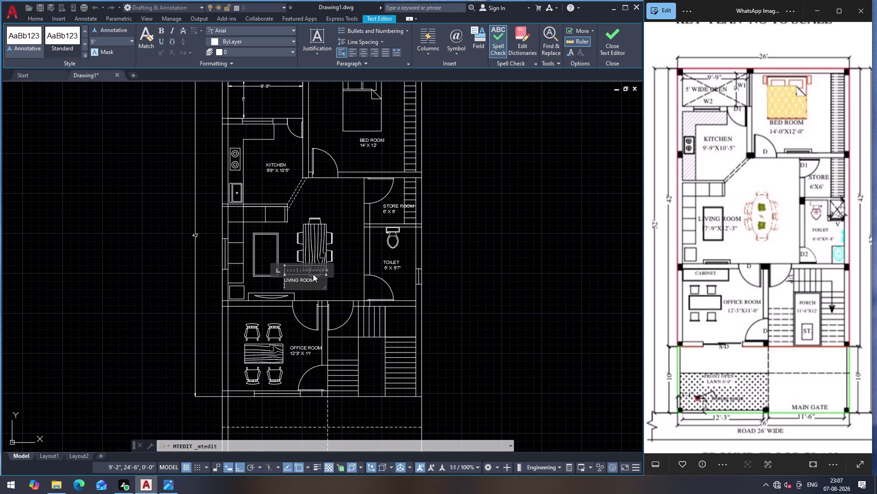
Enter 7'9" X 12'3" as the living room size text and finish the label.
key(7)
key(apostrophe)
text(9")
key(space)
text(X)
key(space)
text(12)
key(apostrophe)
key(3)
key(shift+quotedbl)
key(ctrl+Return)
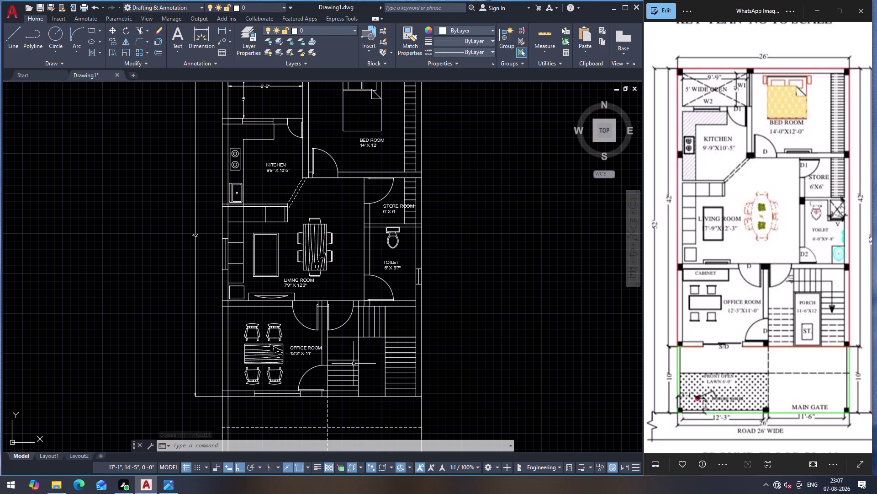
Fence-trim the extra wall line segments beside the office room and staircase.
scroll(up, 3)
click(354, 336)
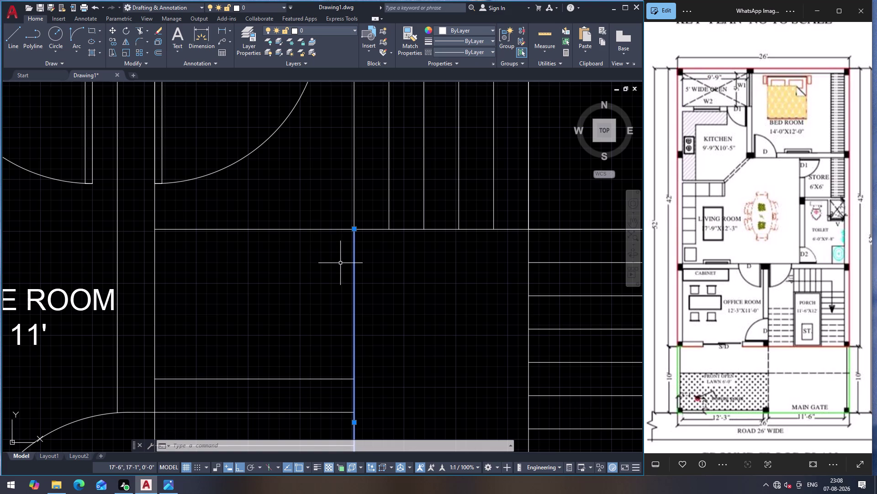
key(Escape)
text(TR)
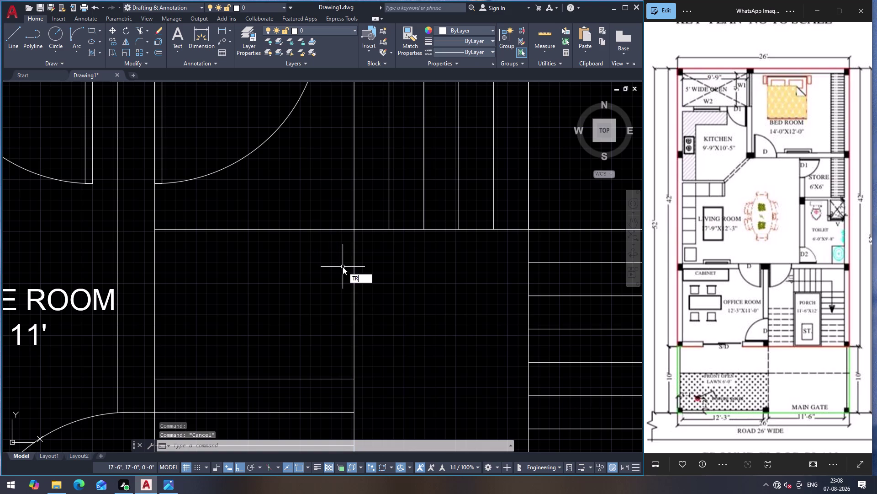
key(Return)
drag(343, 263, 342, 254)
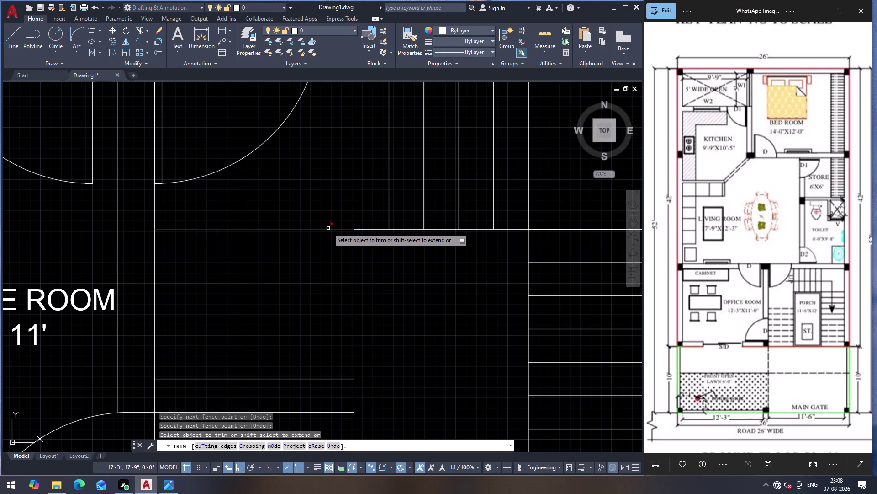
click(328, 228)
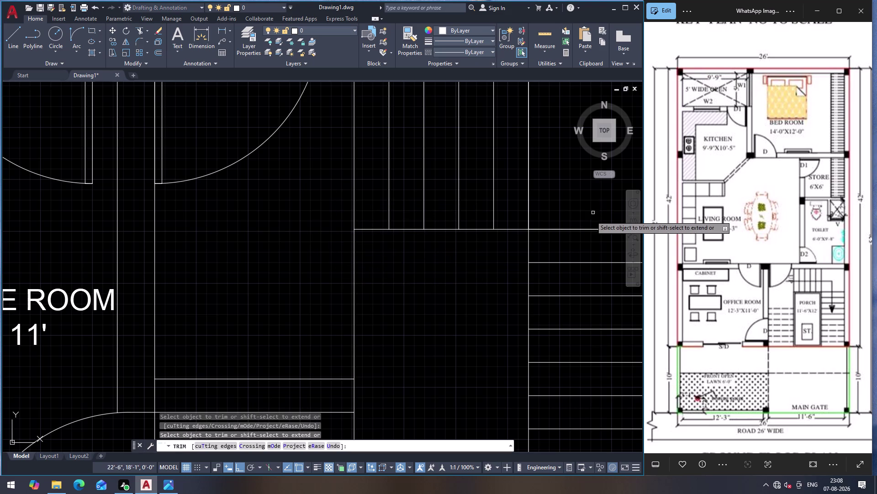
key(Escape)
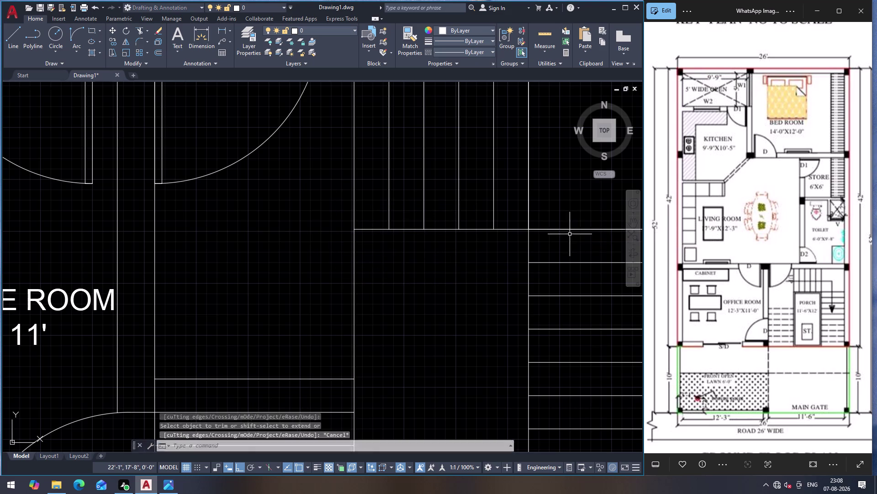
click(504, 228)
scroll(down, 3)
scroll(down, 3)
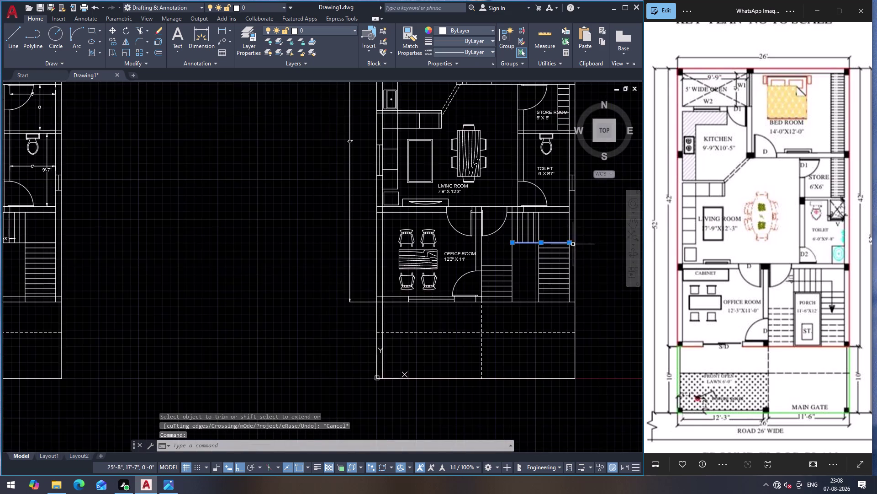
Break the horizontal wall line at the staircase junction and delete the split-off piece.
scroll(up, 3)
key(Escape)
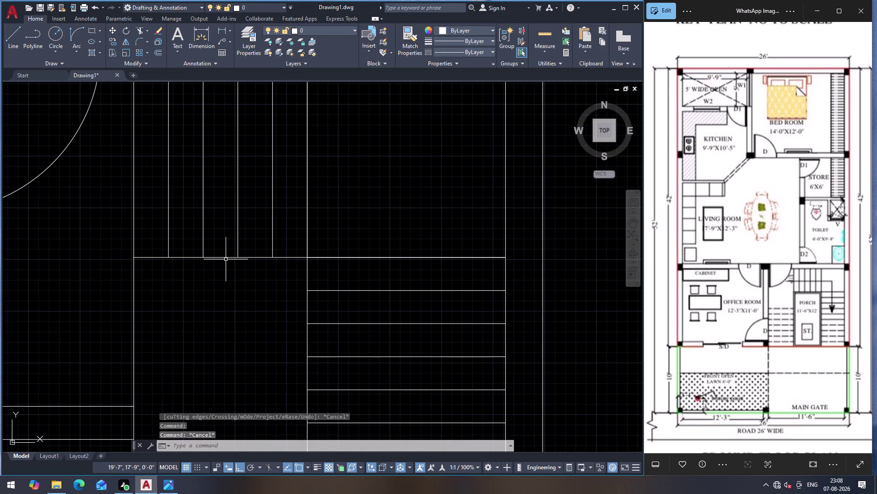
text(BR)
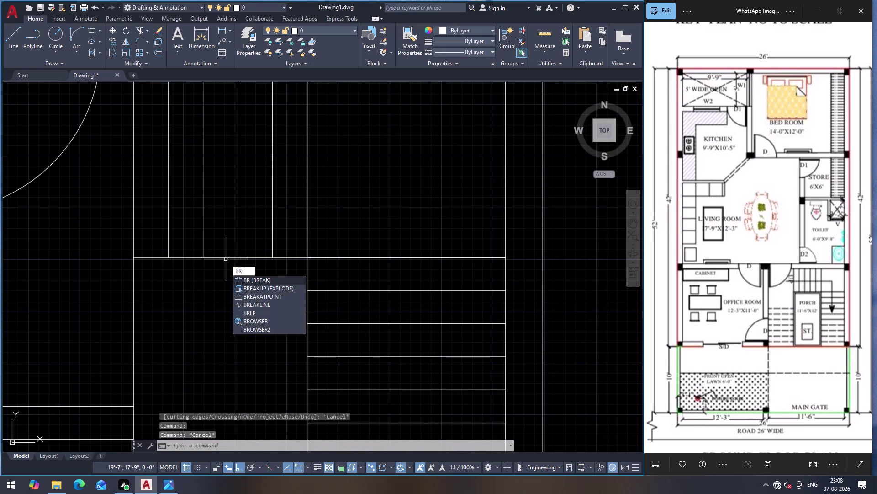
click(265, 298)
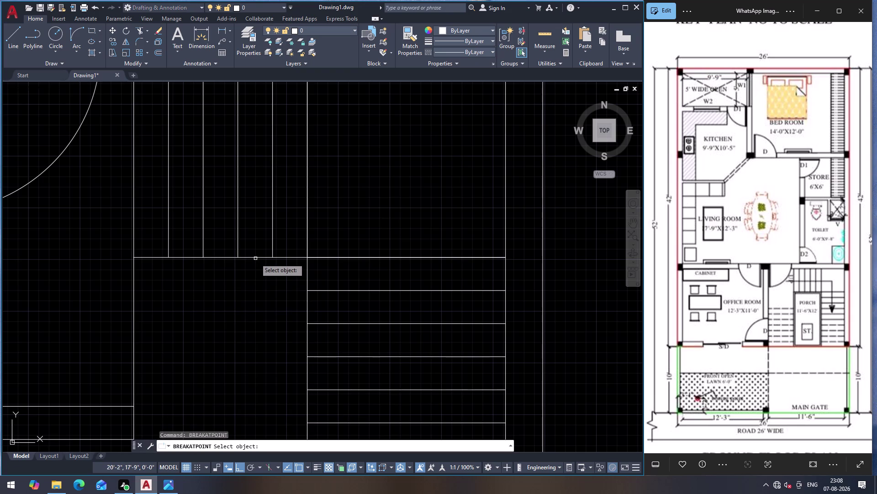
click(255, 258)
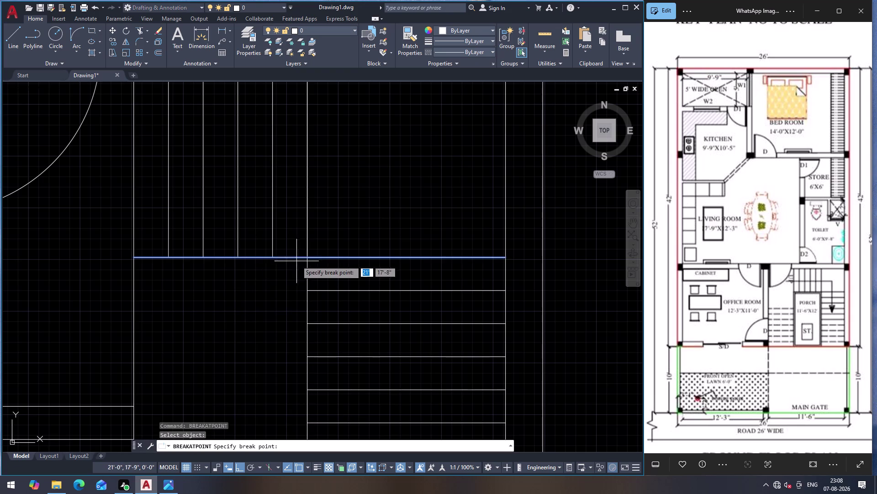
click(305, 259)
key(Escape)
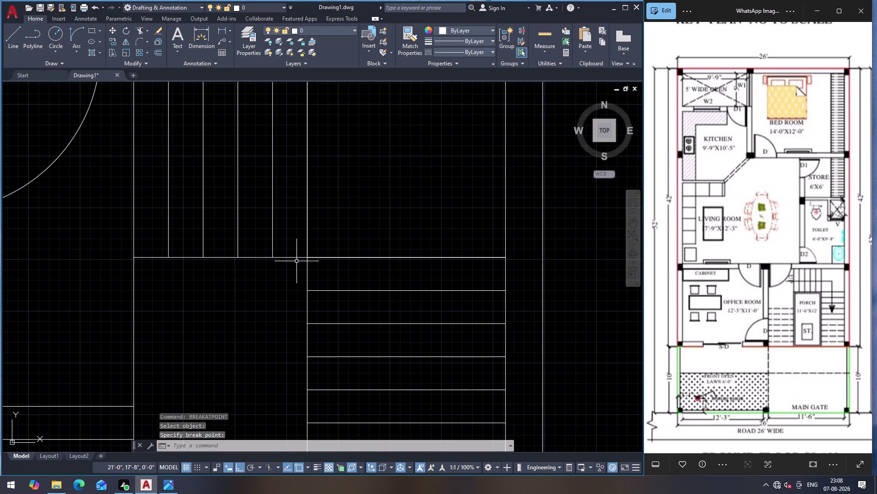
click(320, 257)
key(Delete)
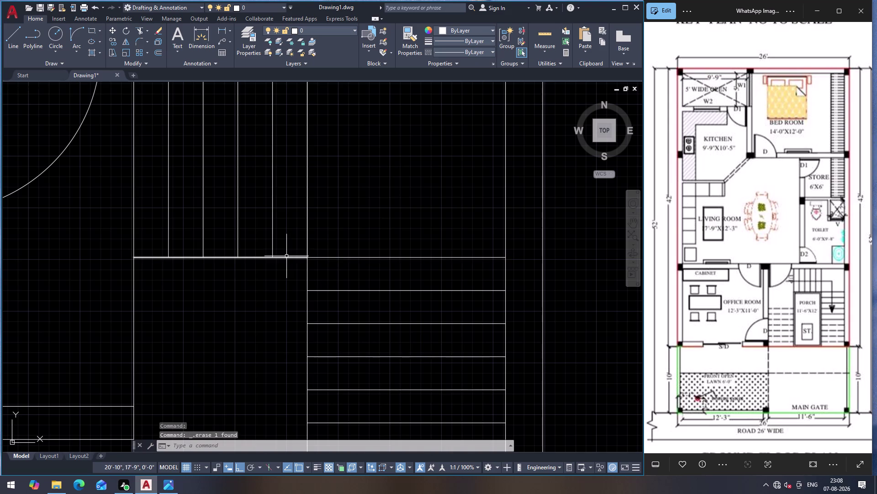
Break the vertical wall line at the junction and delete its upper piece.
click(287, 256)
click(308, 272)
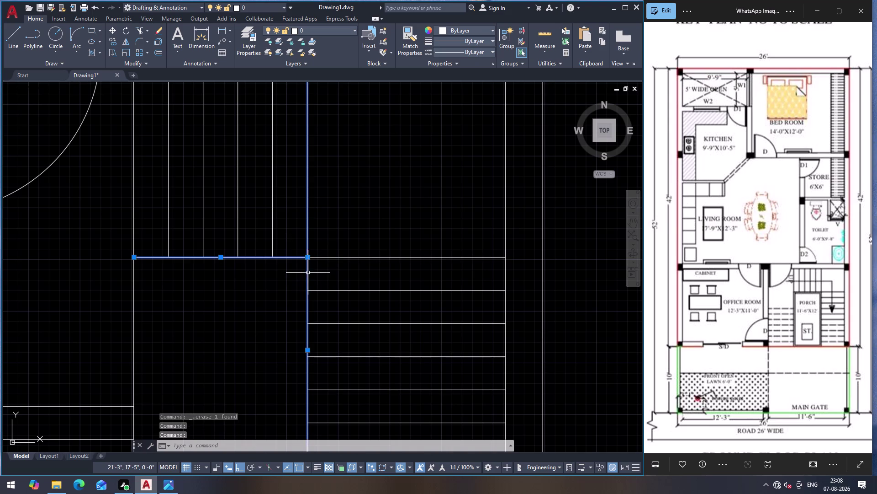
key(Escape)
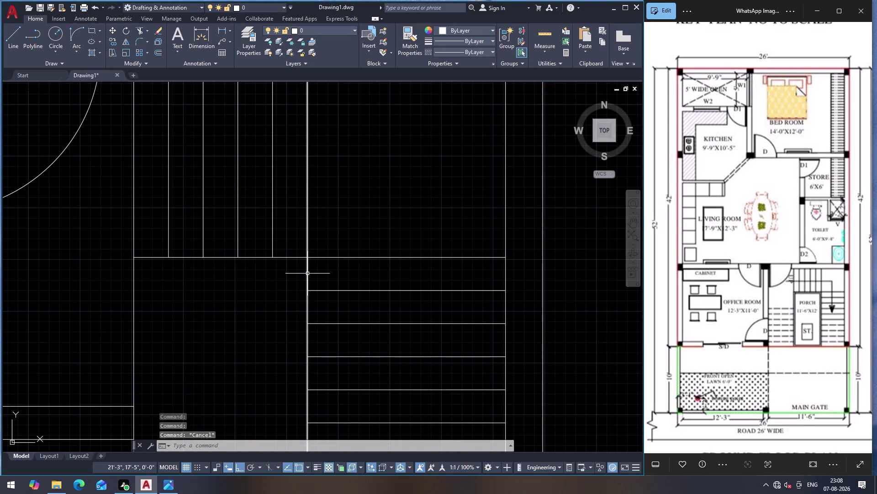
text(BR)
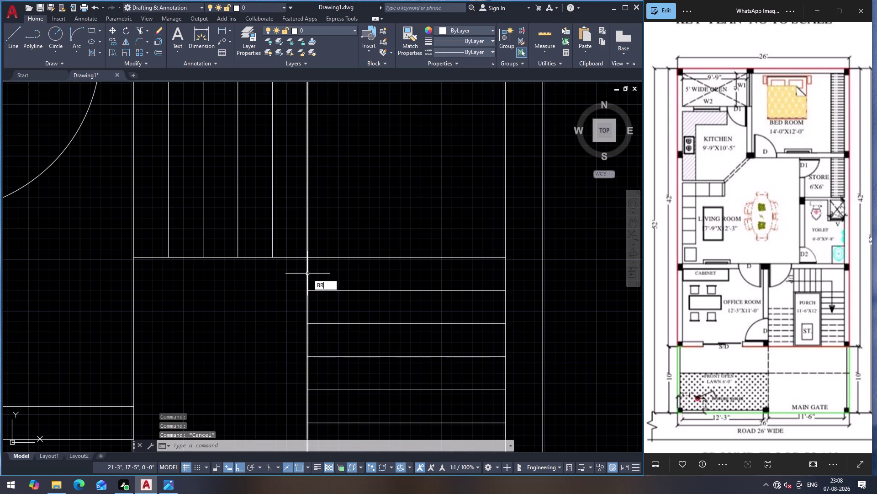
key(Return)
click(308, 277)
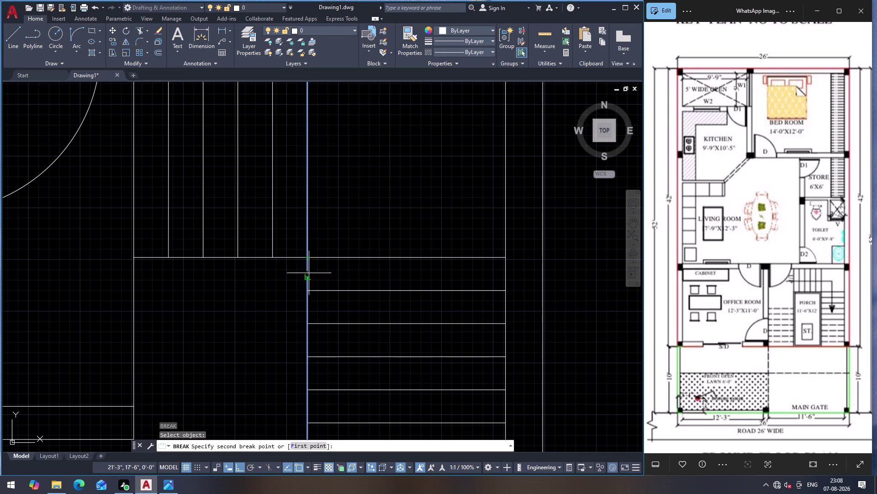
key(Escape)
key(b)
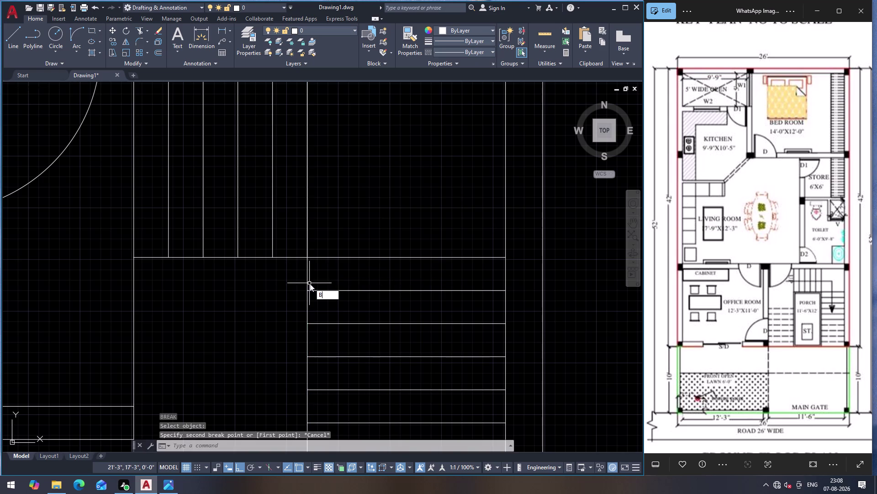
key(r)
click(333, 317)
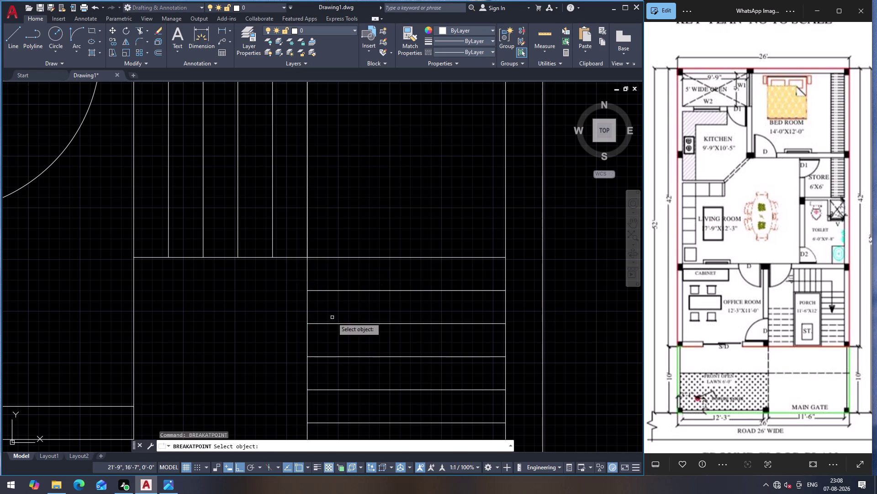
click(308, 281)
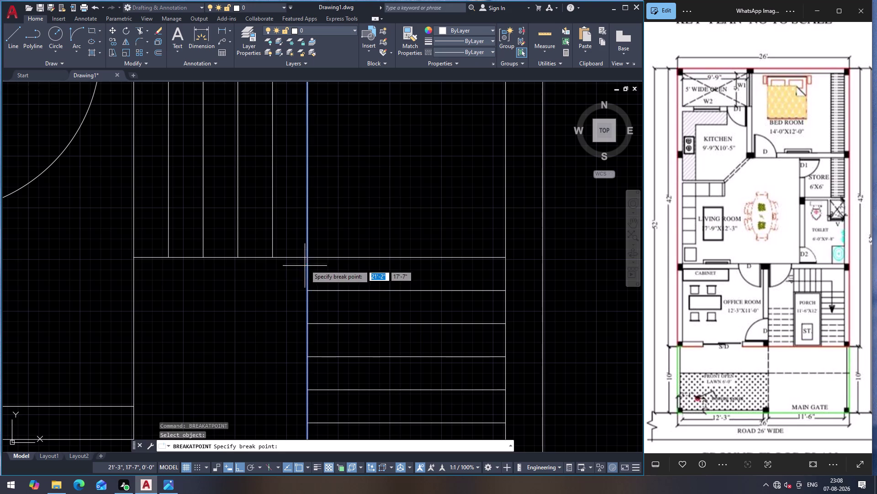
click(308, 260)
click(307, 246)
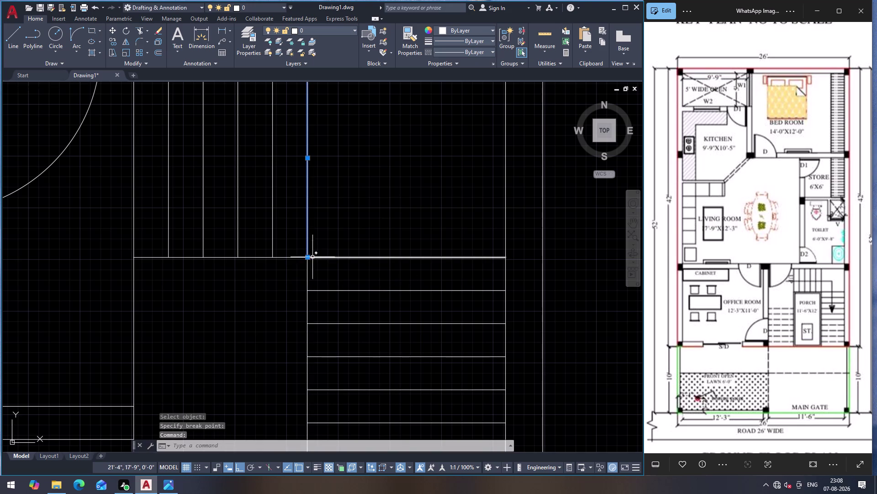
key(Delete)
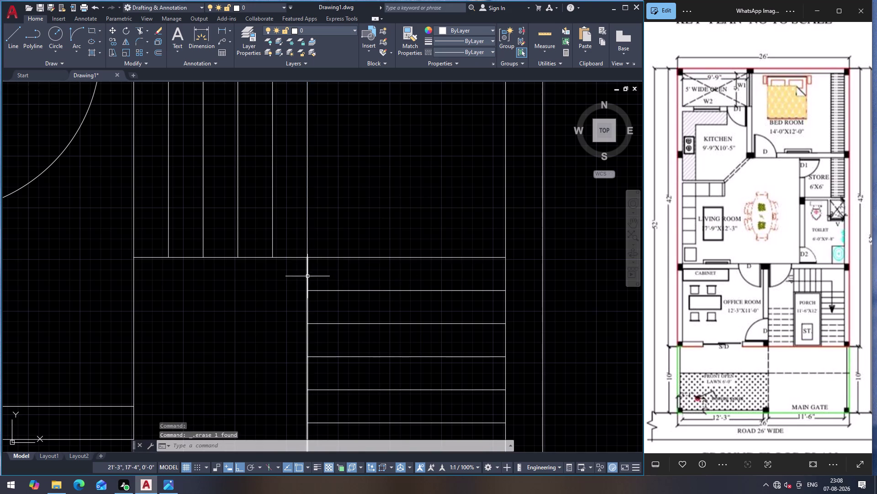
click(308, 276)
scroll(down, 3)
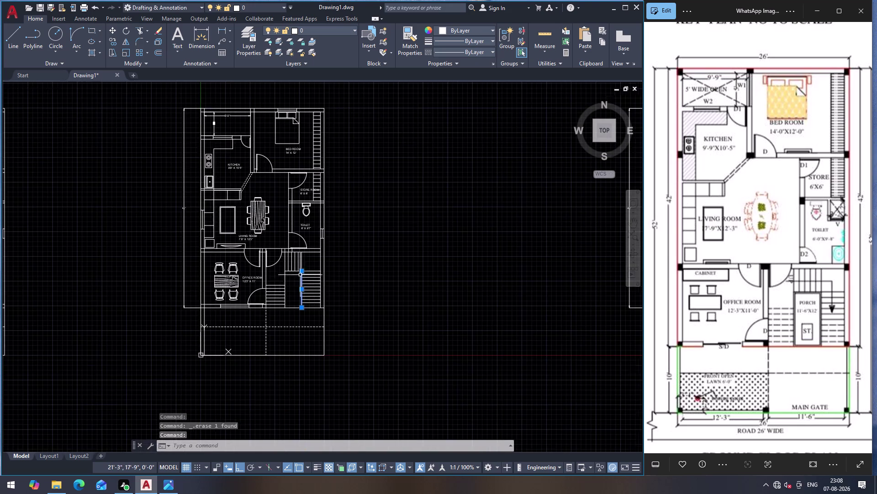
Split the office room's bottom wall line at two points below the stair opening.
scroll(up, 3)
click(274, 255)
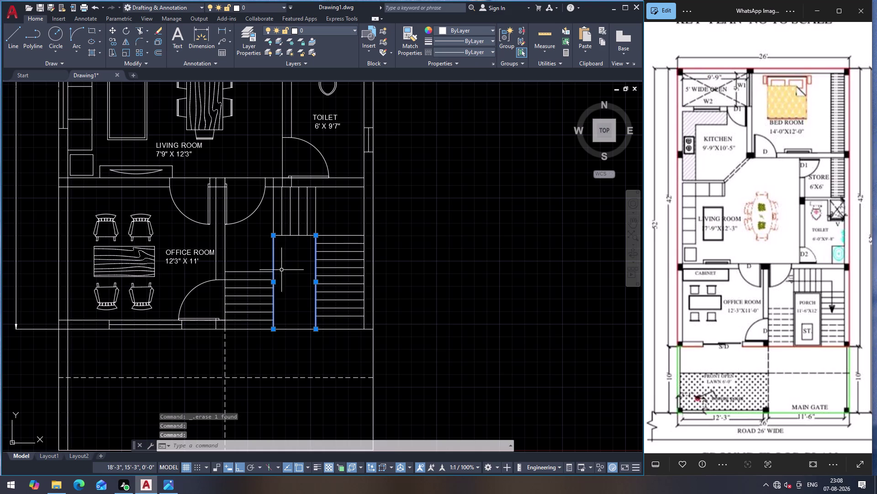
key(Escape)
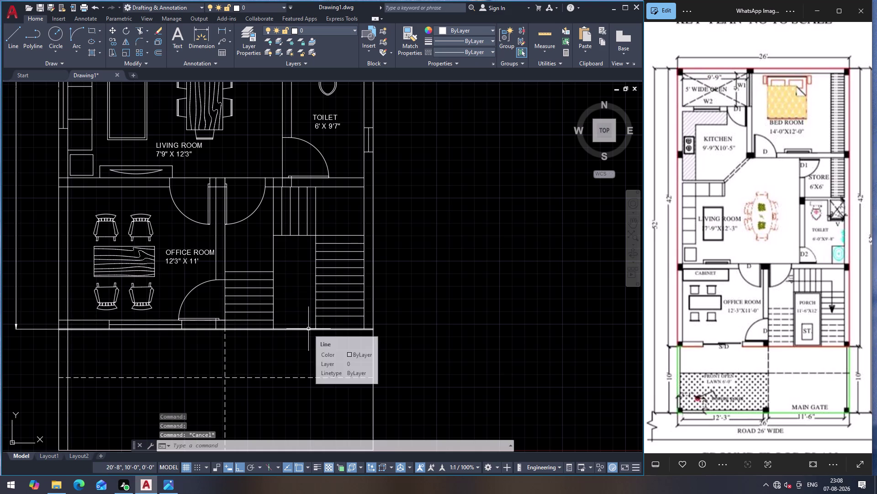
click(309, 328)
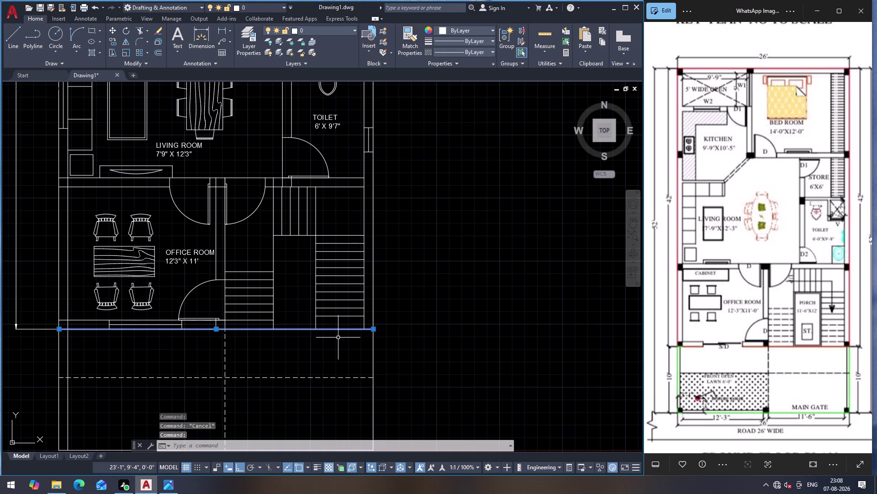
key(b)
key(Escape)
key(b)
key(r)
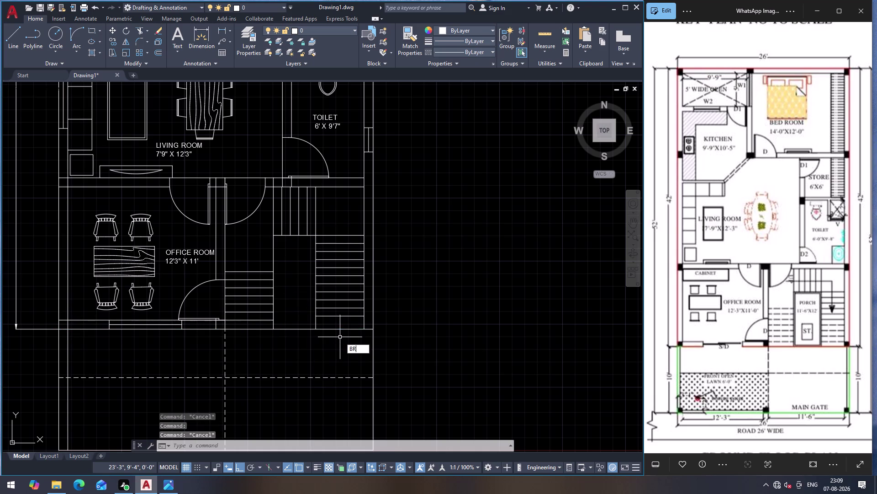
key(Return)
key(Escape)
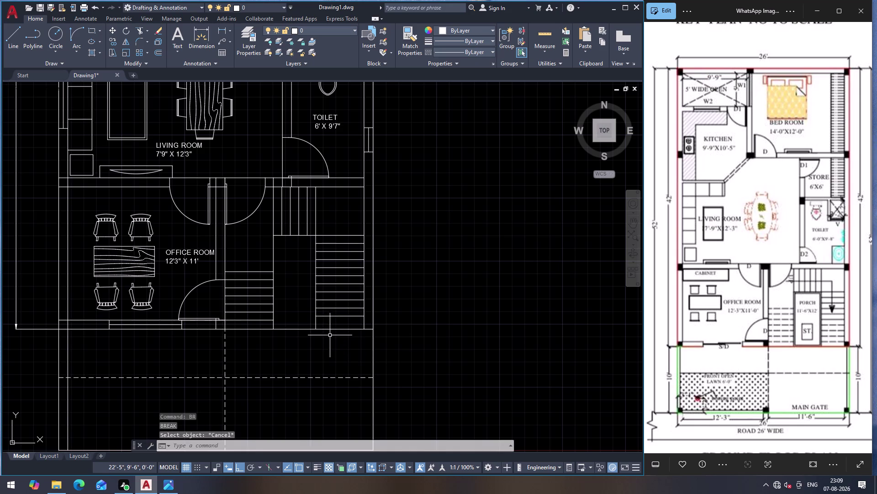
key(b)
key(r)
click(362, 374)
click(305, 329)
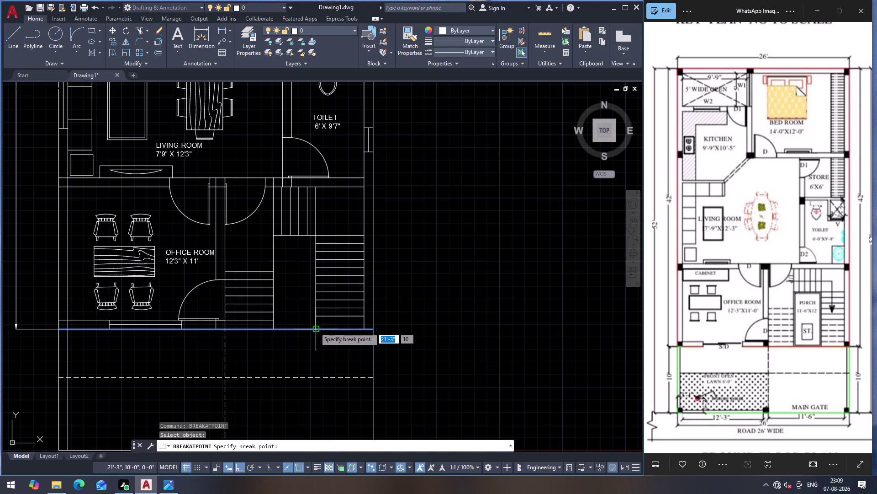
click(315, 329)
key(Return)
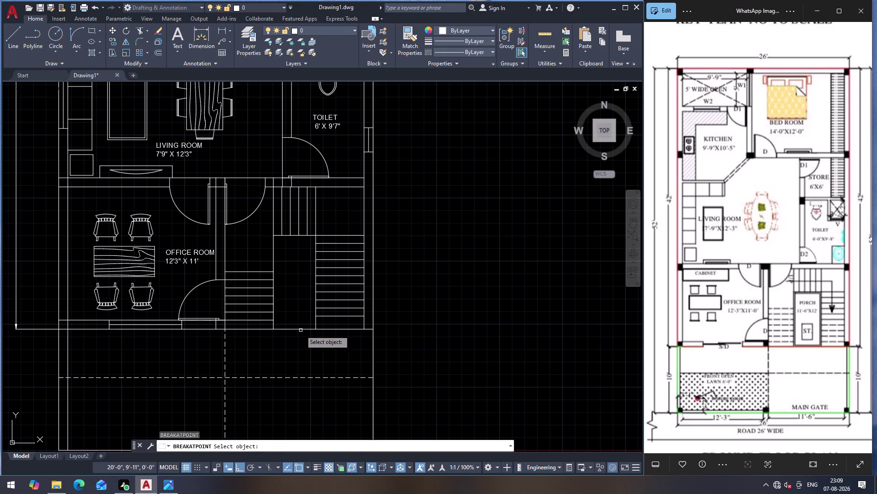
click(301, 330)
click(276, 329)
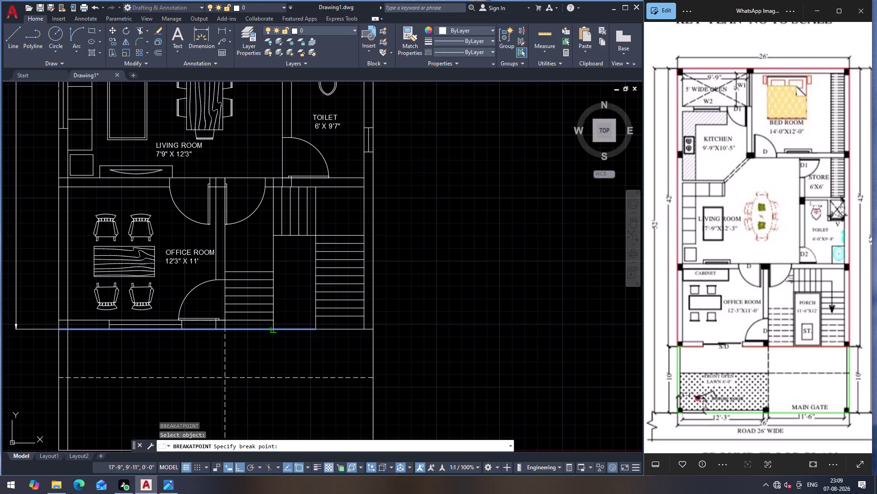
key(Escape)
Select the four lines of the stair-core rectangle and make them an unnamed group.
click(282, 328)
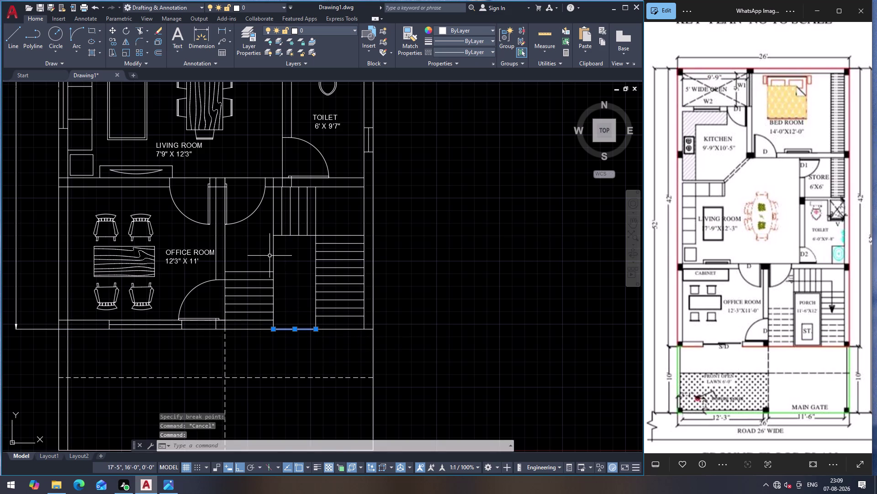
click(273, 258)
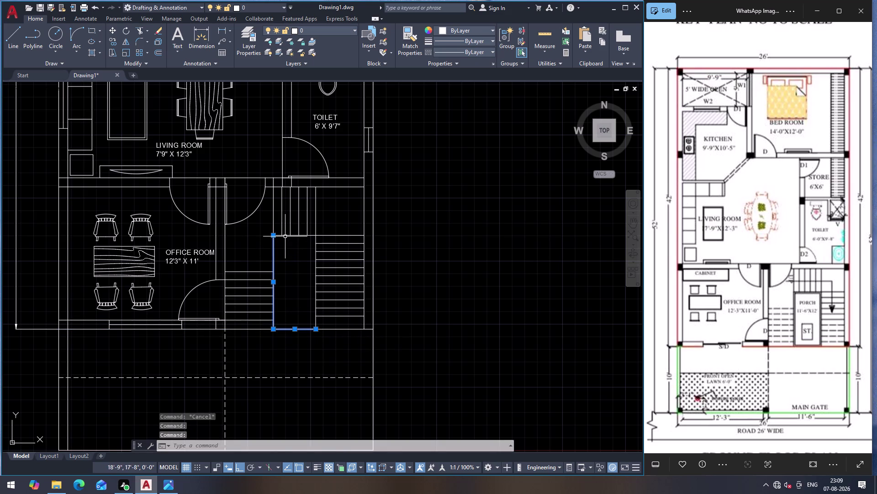
click(286, 236)
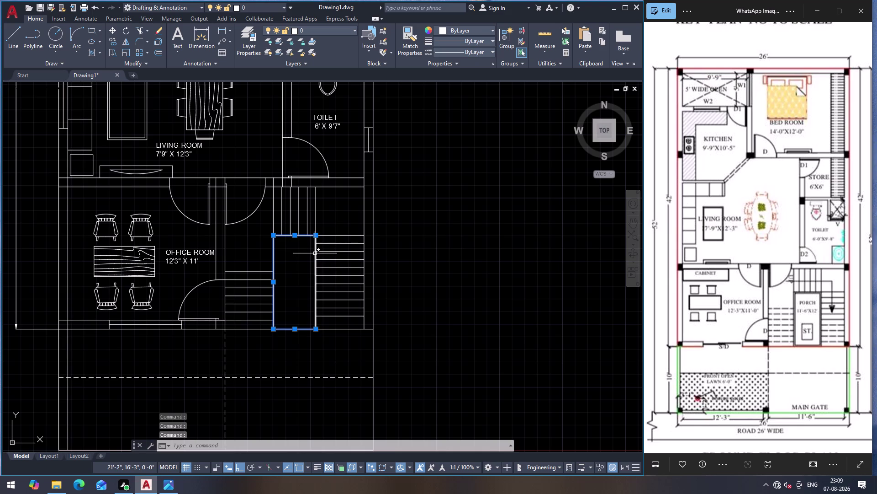
click(315, 253)
key(g)
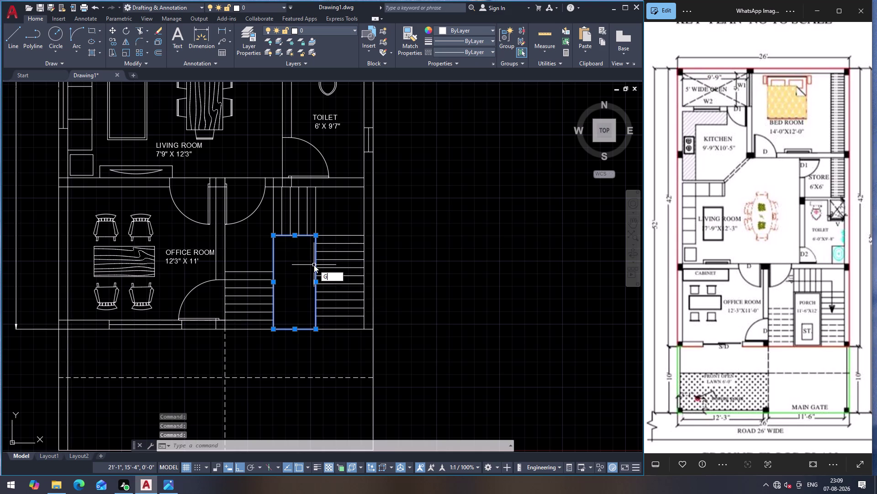
key(Return)
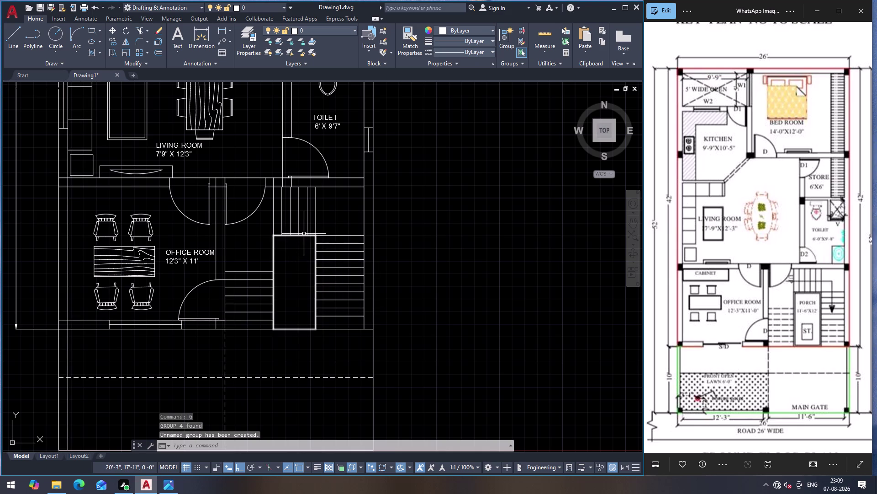
click(303, 236)
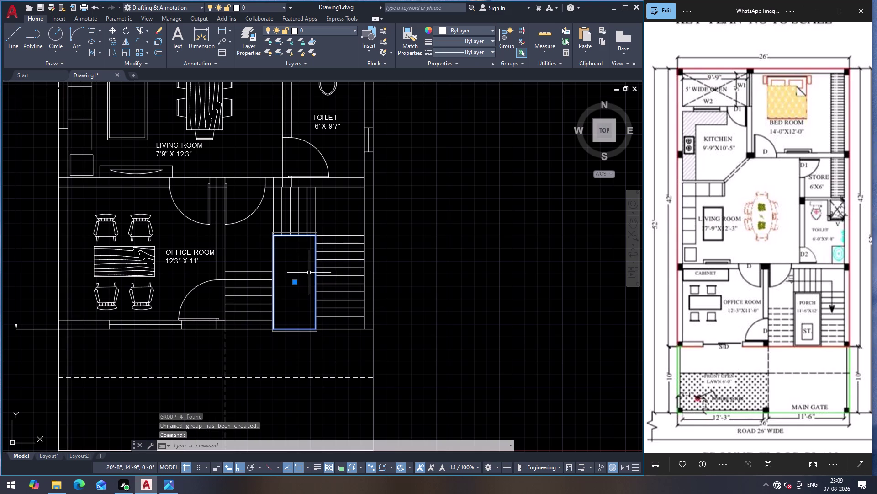
Begin a 2" offset on the stair-core rectangle's top edge, then cancel it.
key(o)
key(Return)
click(297, 239)
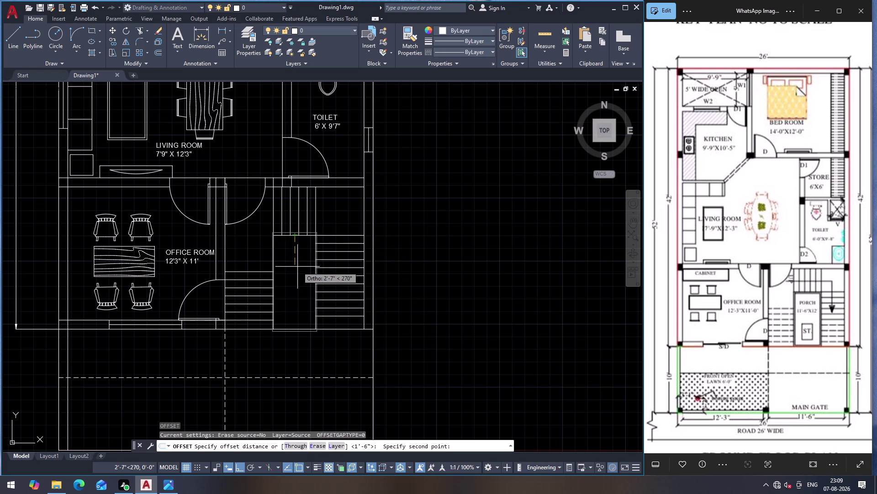
key(2)
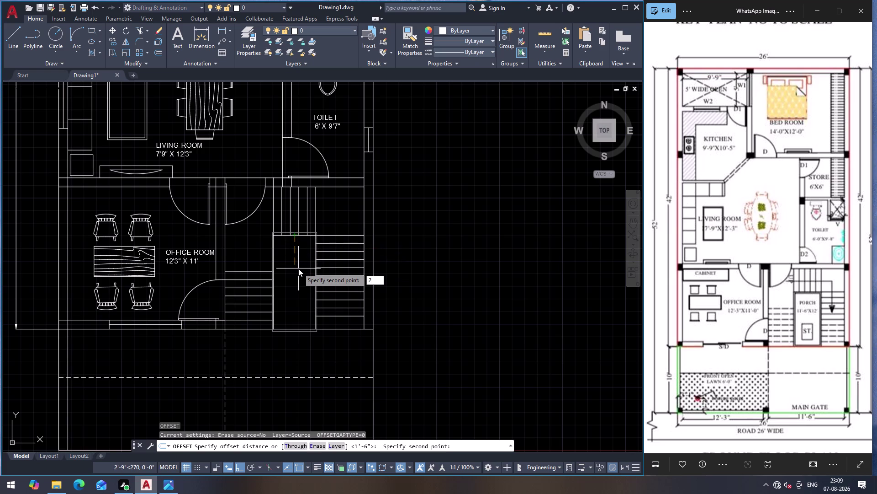
key(shift+quotedbl)
key(Return)
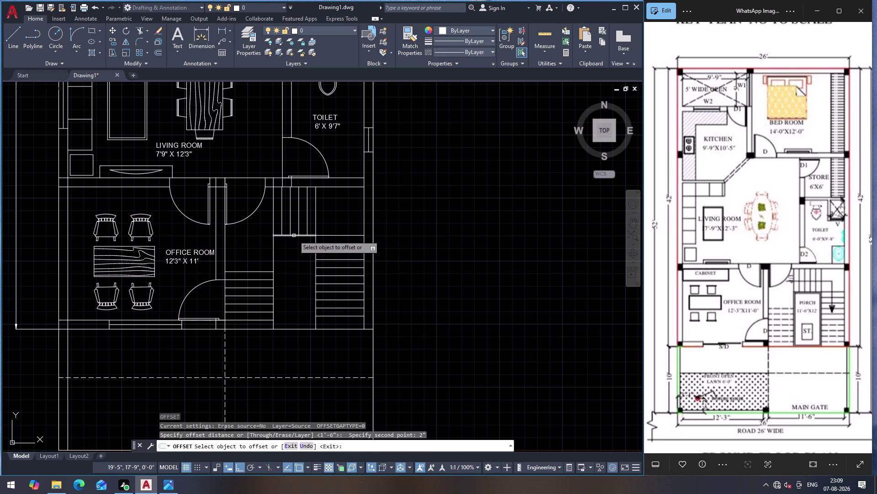
click(294, 235)
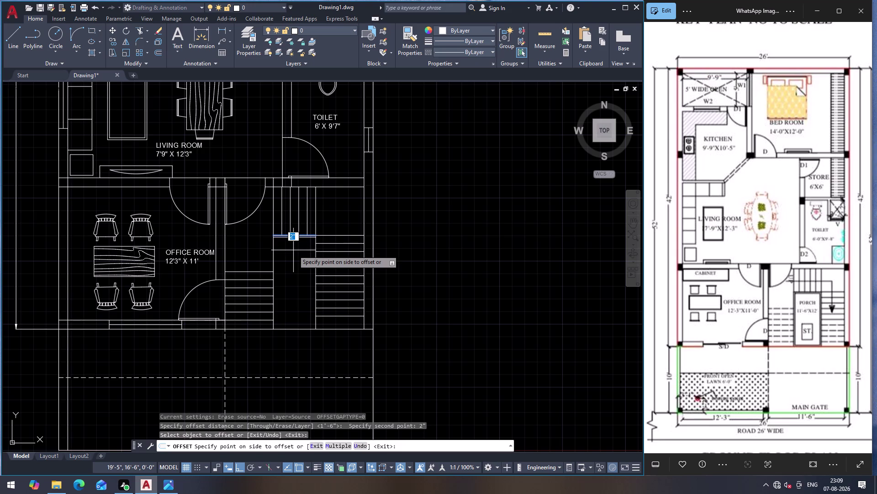
key(Escape)
Offset the stair-core rectangle's top and left edges 2" inward.
scroll(up, 3)
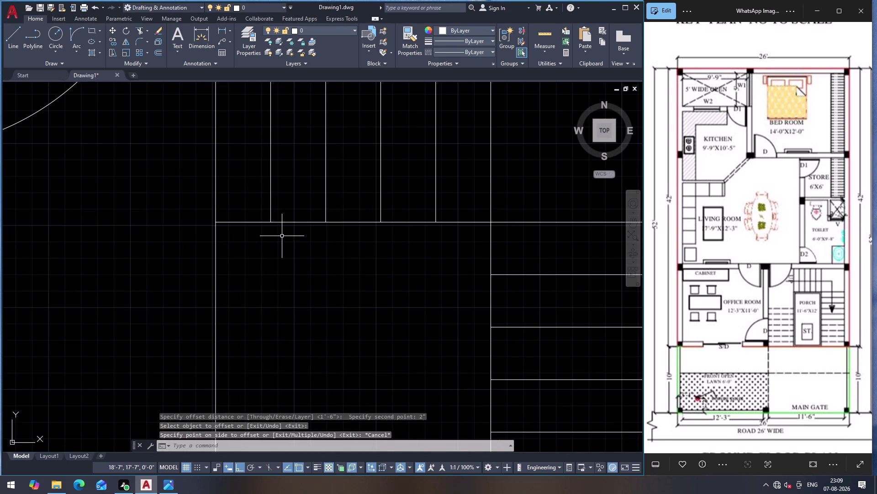
click(285, 221)
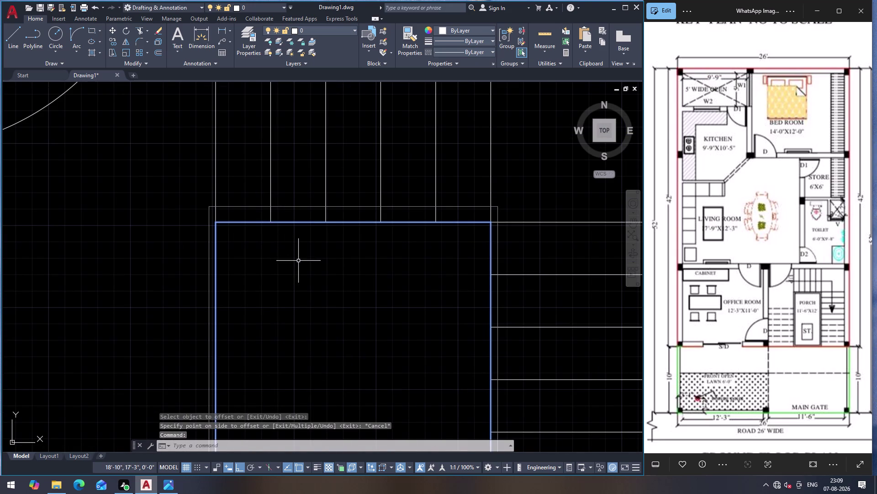
key(o)
key(Return)
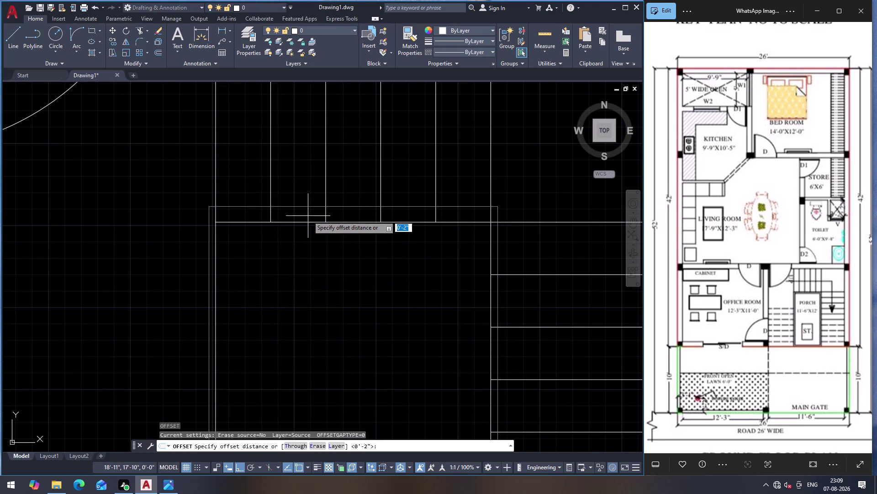
key(2)
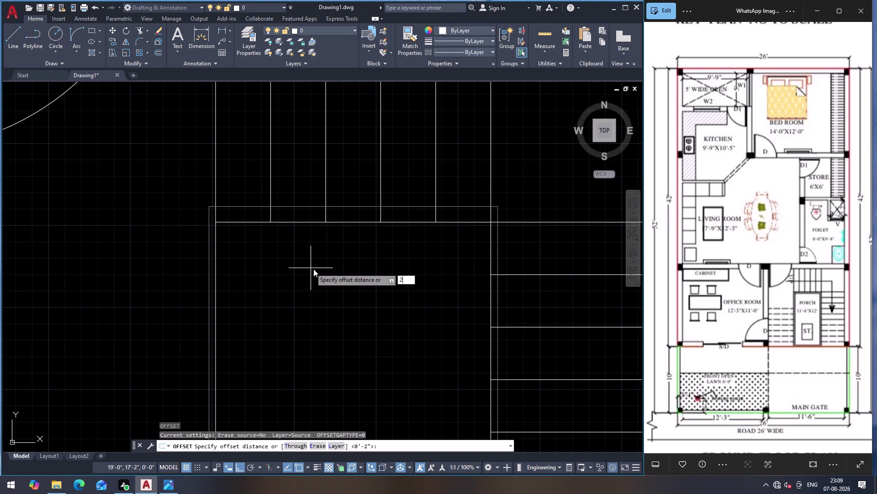
key(shift+quotedbl)
key(Return)
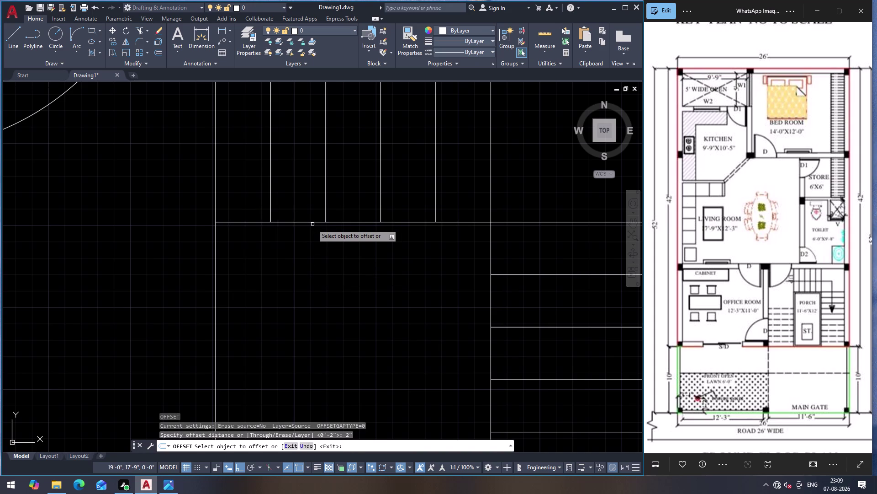
click(312, 223)
click(315, 260)
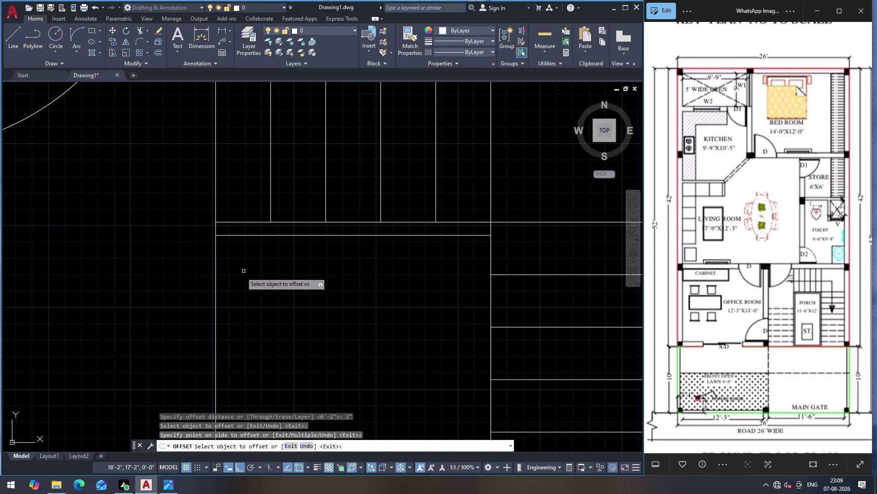
drag(215, 291, 233, 290)
click(270, 292)
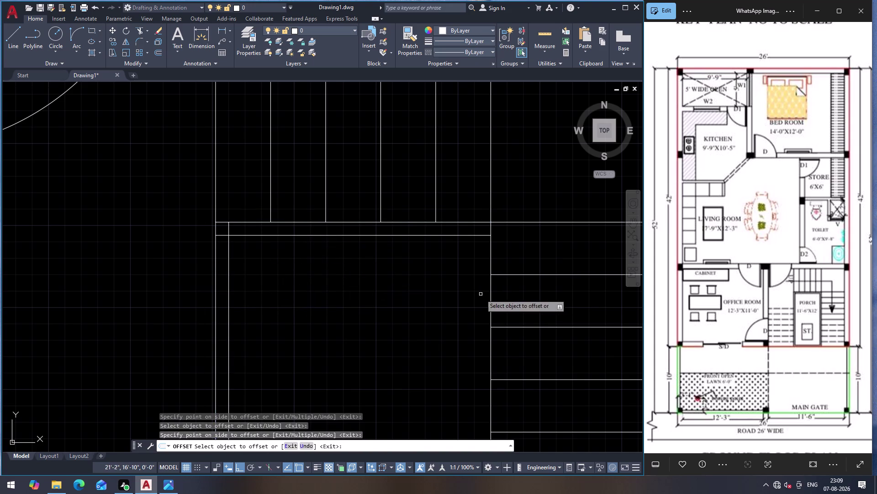
Offset the right and bottom edges 2" inward and zoom out.
drag(492, 304, 476, 305)
click(446, 307)
scroll(down, 3)
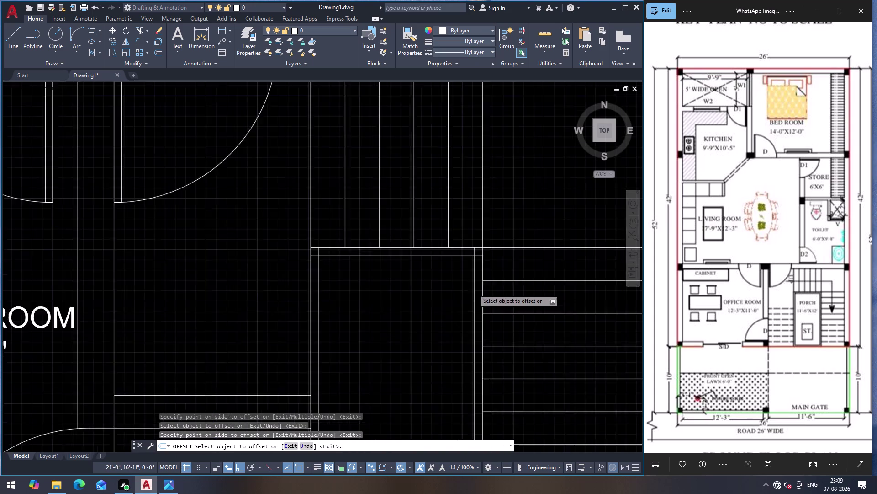
scroll(down, 3)
scroll(up, 3)
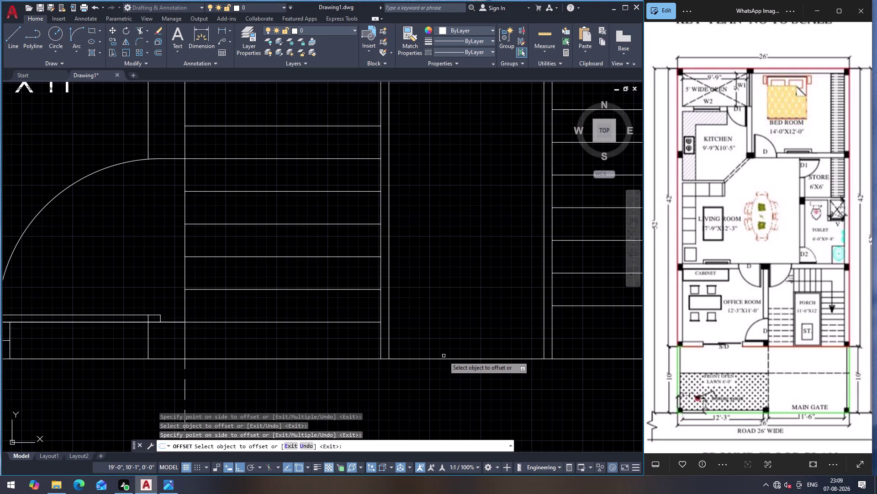
drag(445, 359, 441, 351)
click(440, 335)
key(Escape)
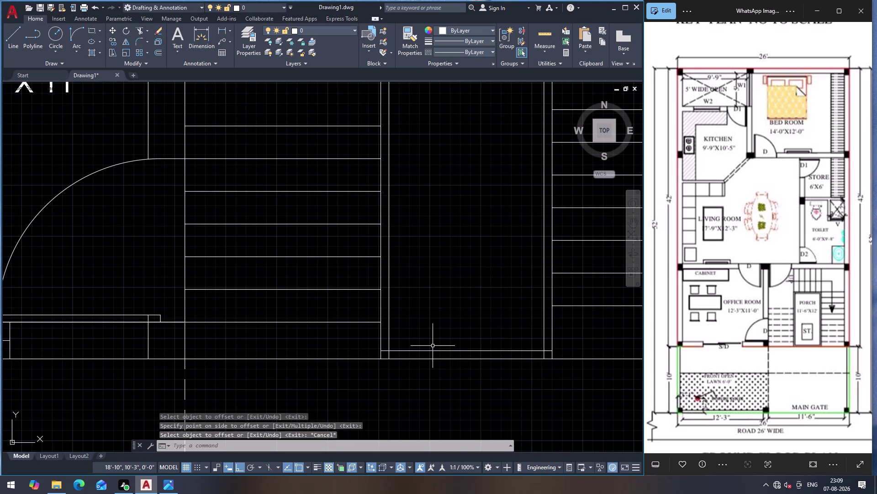
scroll(down, 3)
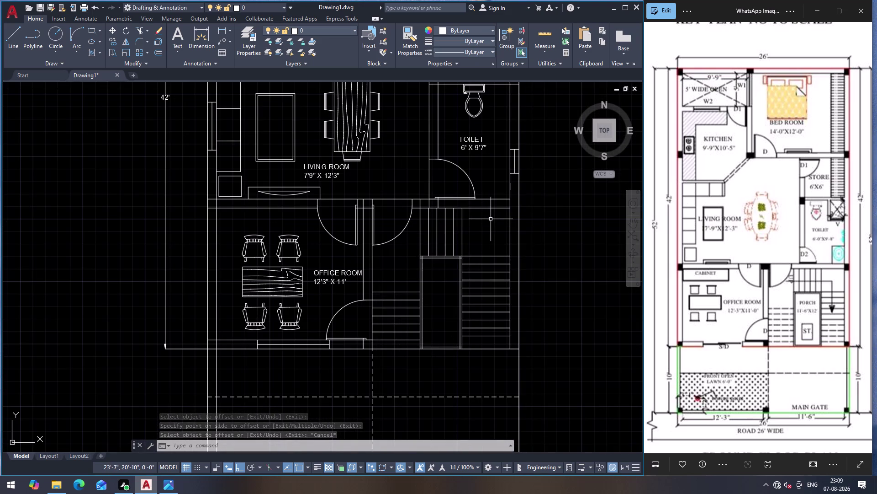
scroll(down, 3)
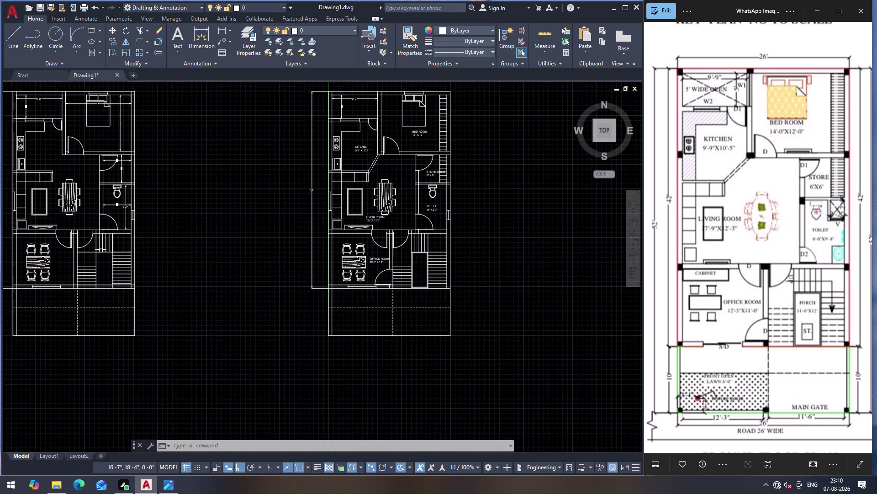
Start the hatch command, then cancel it.
scroll(up, 3)
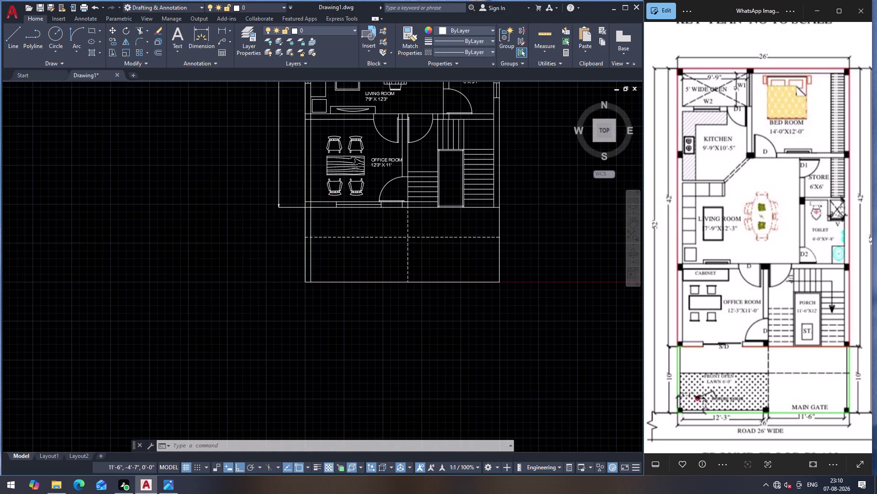
key(h)
key(Return)
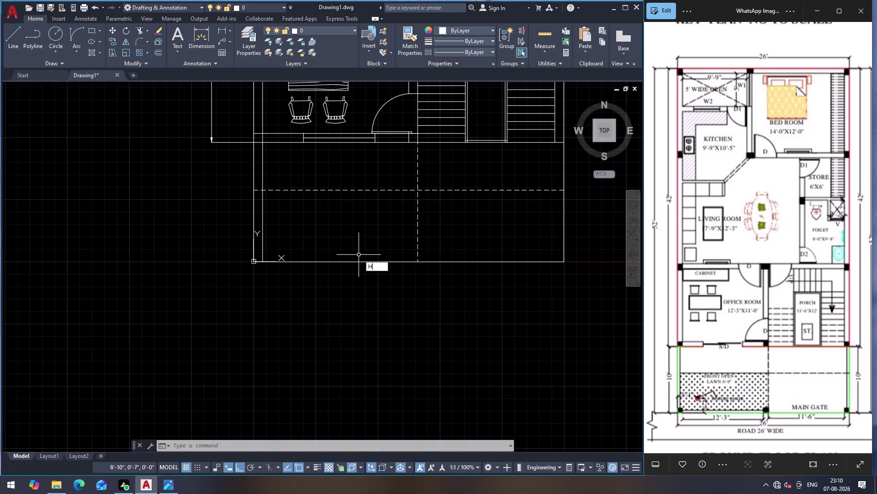
scroll(down, 3)
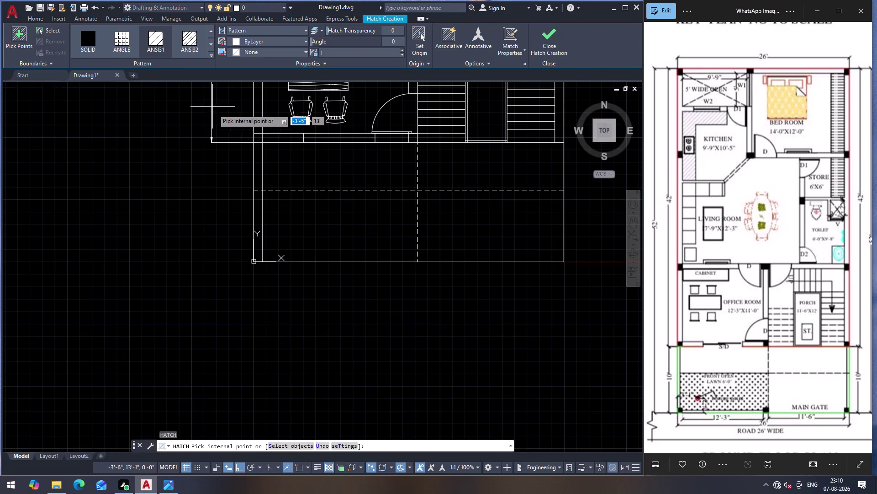
scroll(down, 3)
scroll(down, 3)
key(Escape)
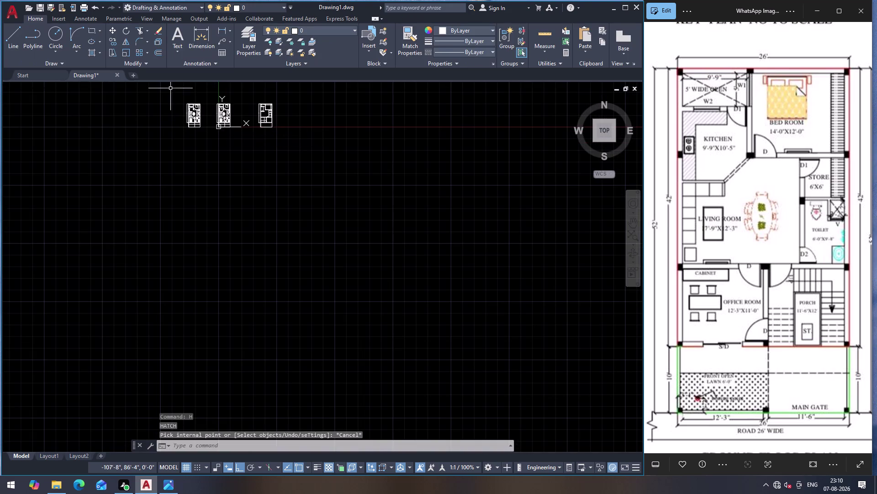
Erase the extra floor plan copies on the left.
click(170, 88)
click(207, 136)
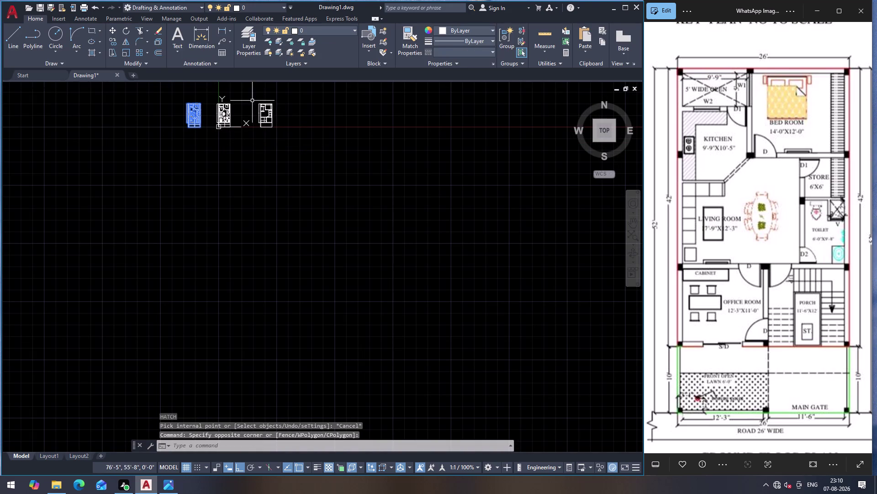
click(252, 98)
click(283, 142)
key(Delete)
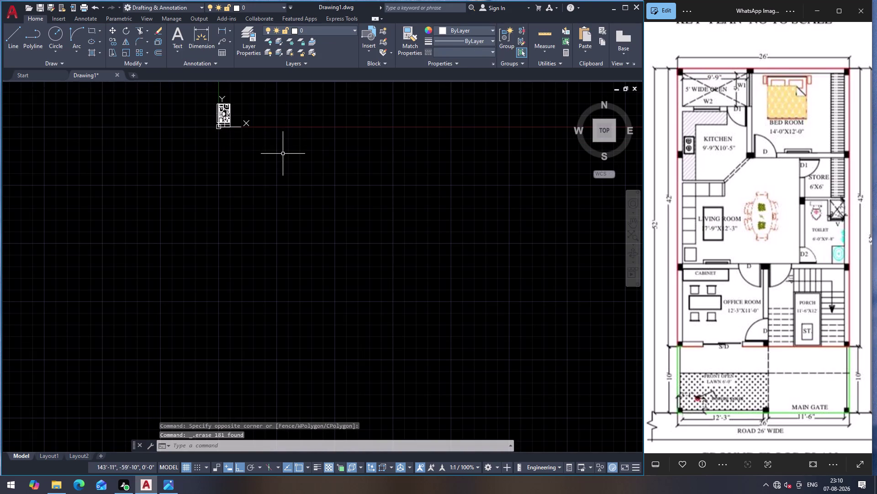
Copy the remaining floor plan to the right using its bottom corner as the base point.
click(197, 102)
click(262, 138)
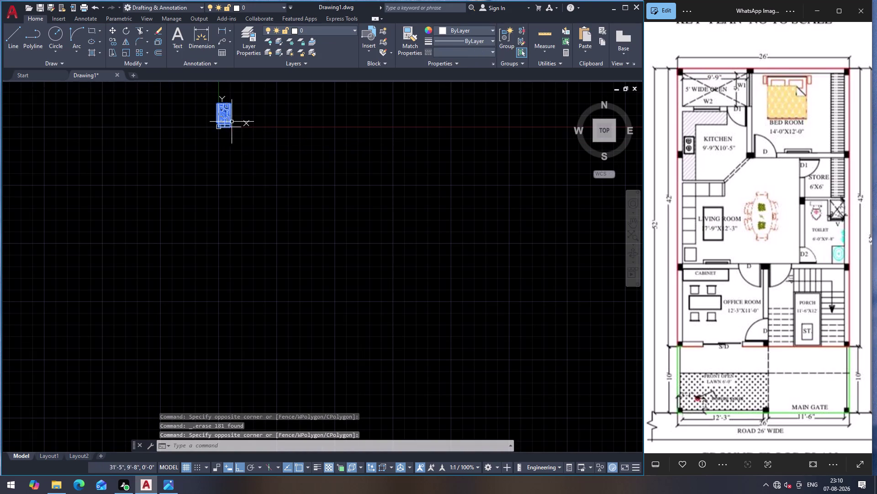
scroll(up, 3)
scroll(down, 3)
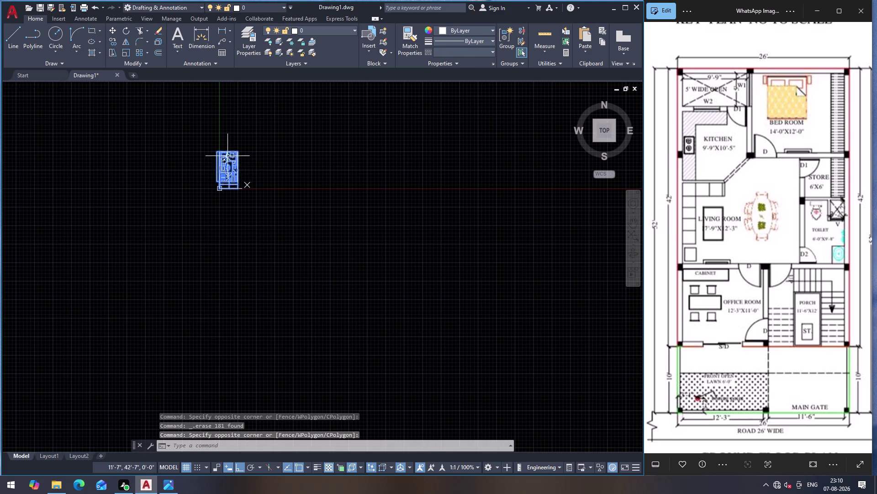
text(CO)
key(Return)
scroll(up, 3)
click(266, 186)
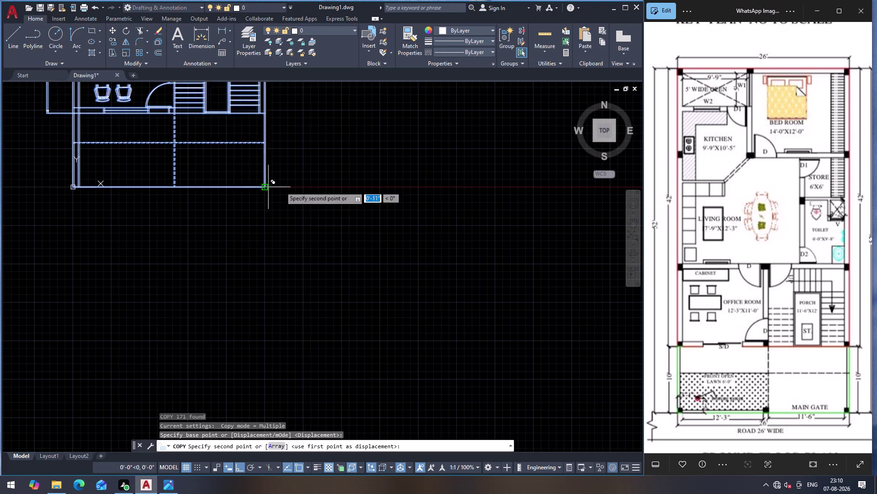
scroll(down, 3)
click(367, 197)
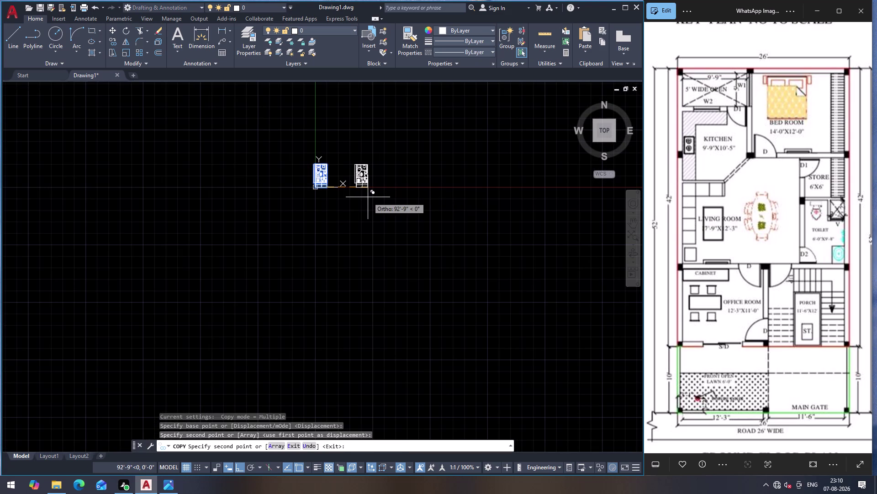
key(Escape)
Zoom in on the lawn below the office room and select its horizontal divider line.
scroll(up, 3)
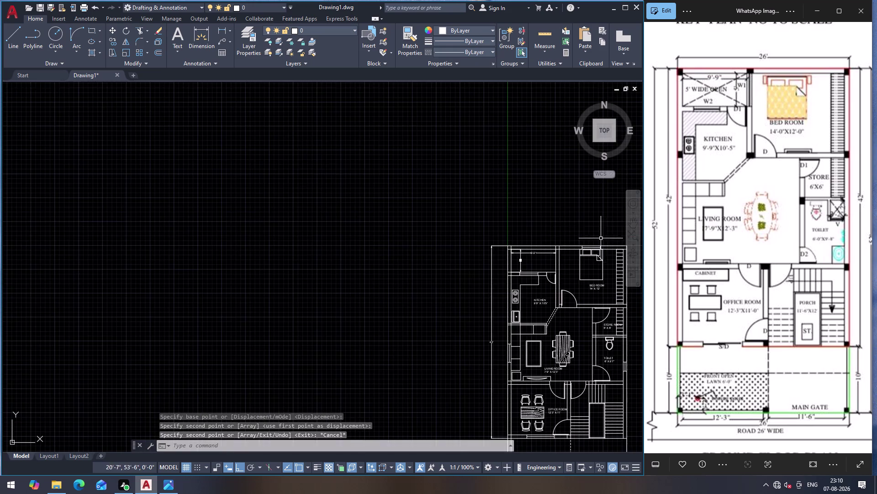
scroll(down, 3)
scroll(down, 3)
scroll(up, 3)
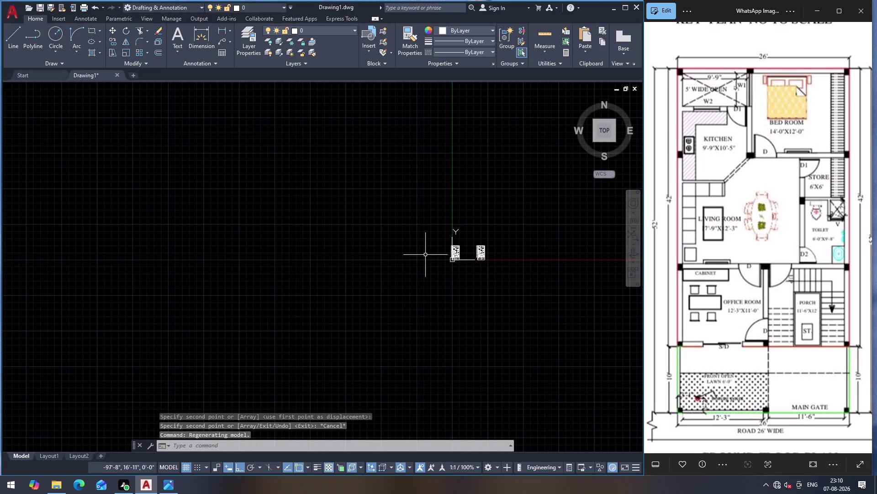
scroll(up, 3)
scroll(up, 3)
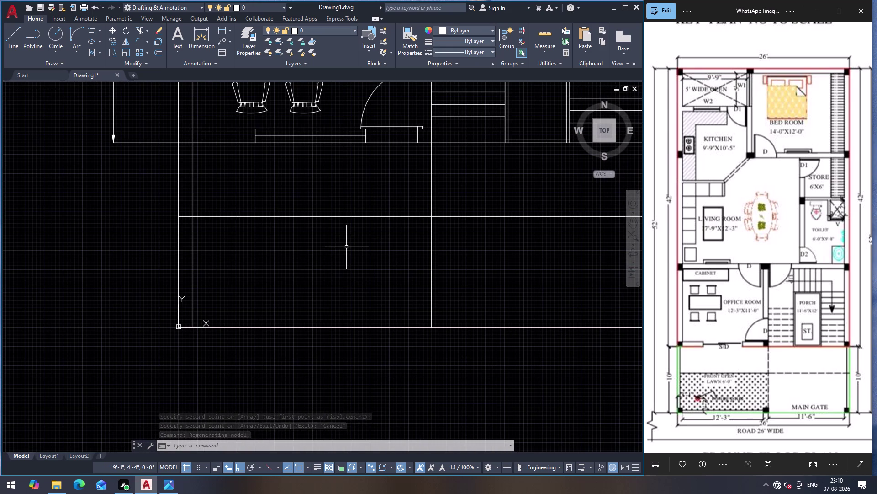
scroll(down, 3)
scroll(up, 3)
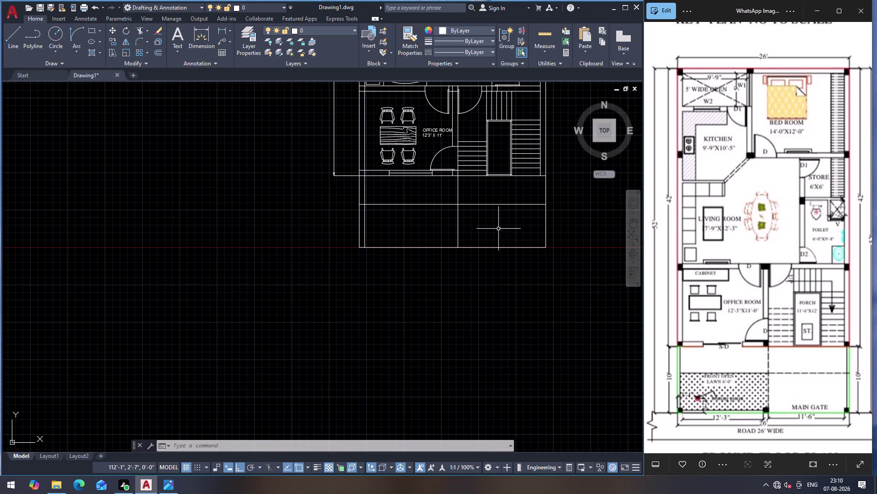
scroll(down, 3)
scroll(up, 3)
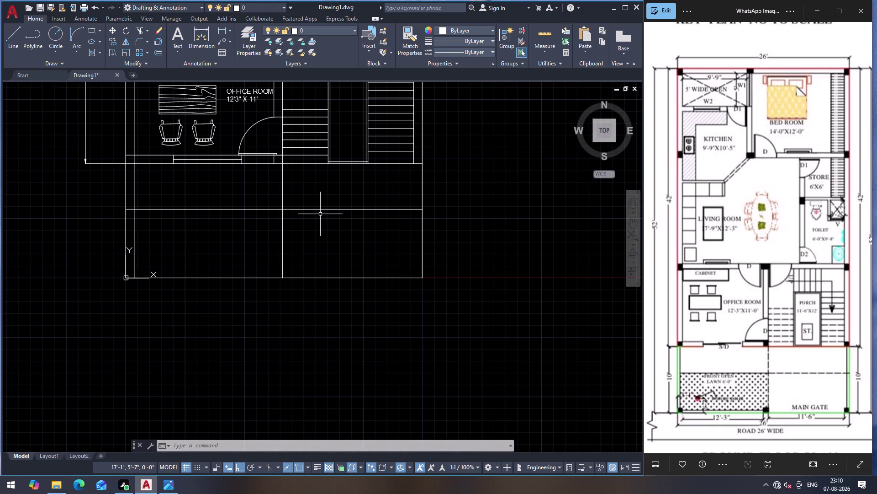
click(319, 209)
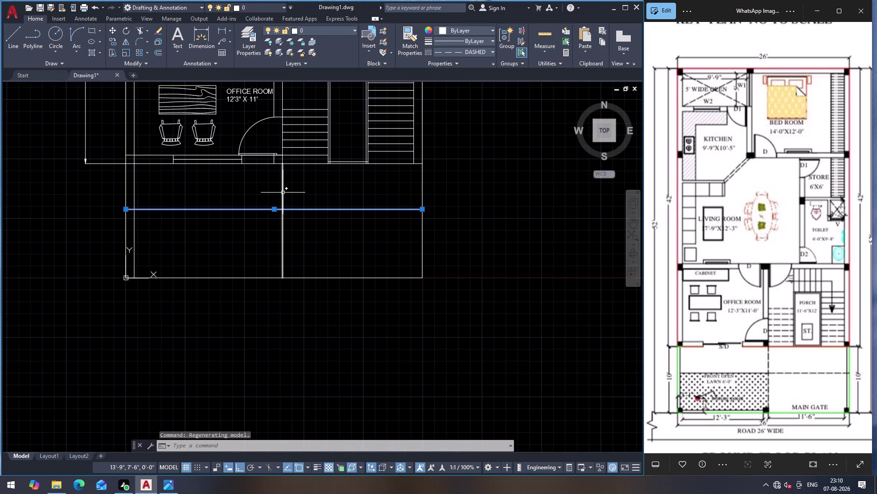
Change the two lawn divider lines to the DASHED linetype through the Properties palette.
click(283, 193)
right_click(283, 192)
click(361, 383)
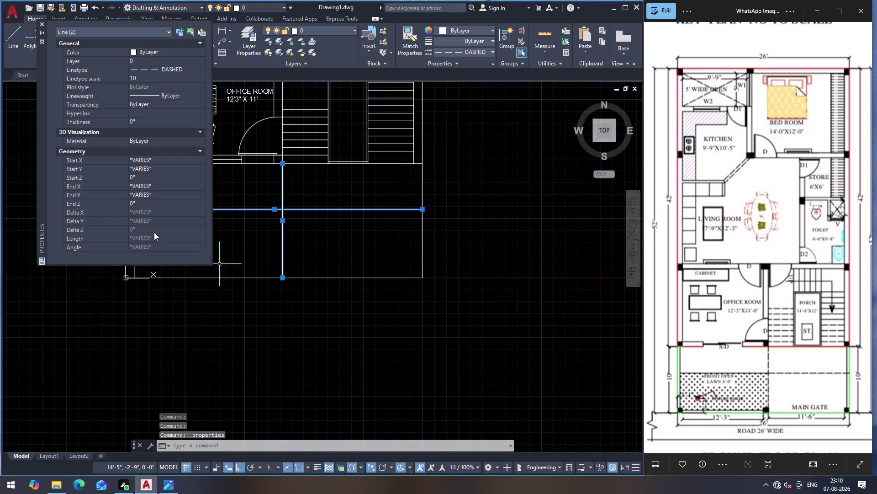
click(164, 67)
click(196, 68)
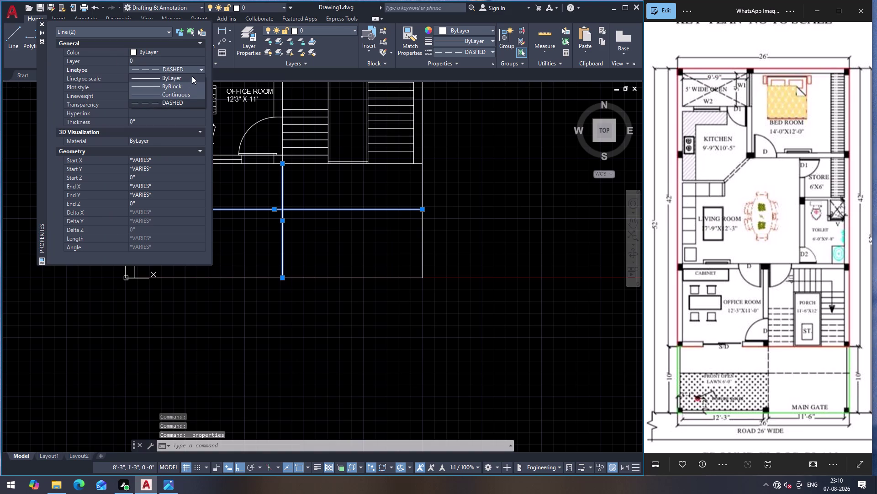
click(184, 100)
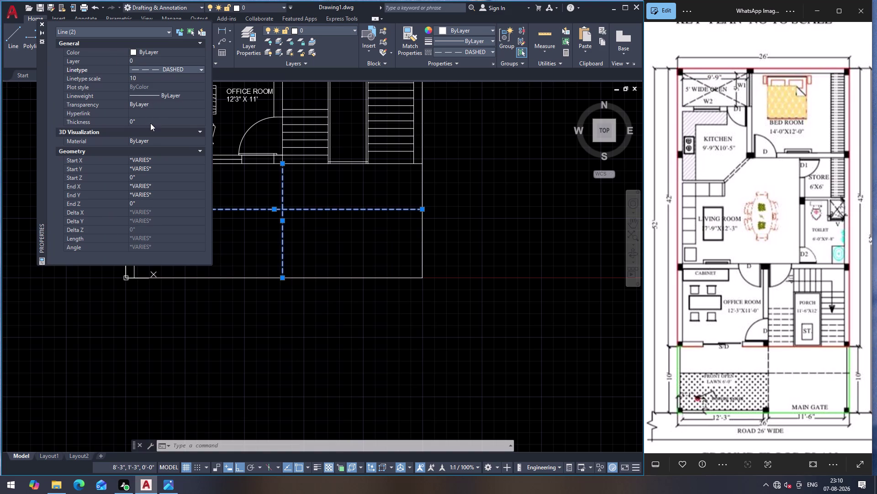
key(Escape)
click(40, 25)
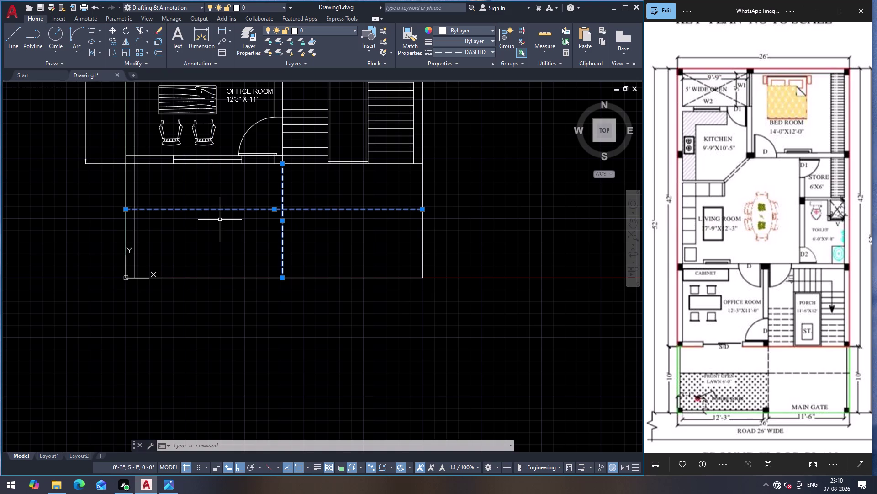
key(Escape)
key(h)
key(Return)
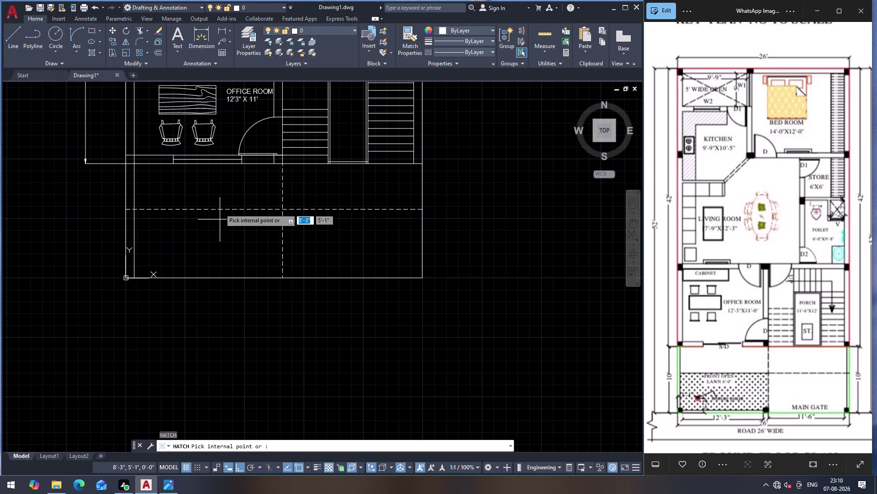
click(212, 57)
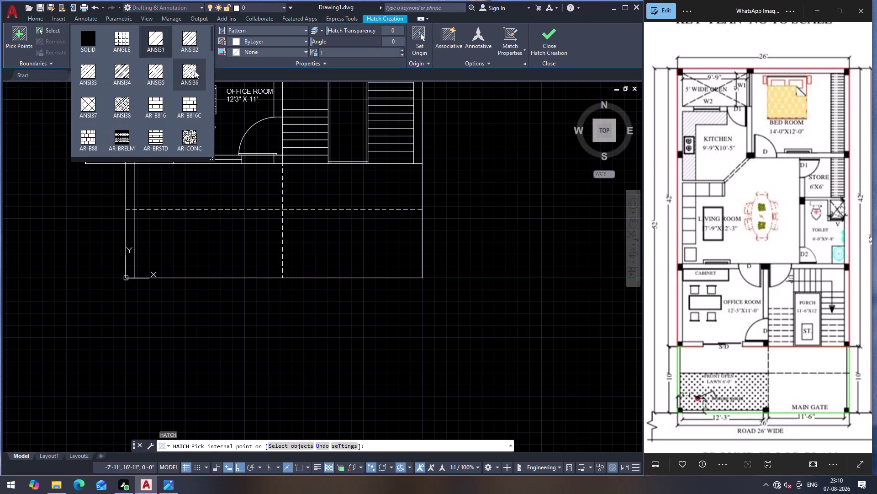
scroll(down, 3)
scroll(down, 3)
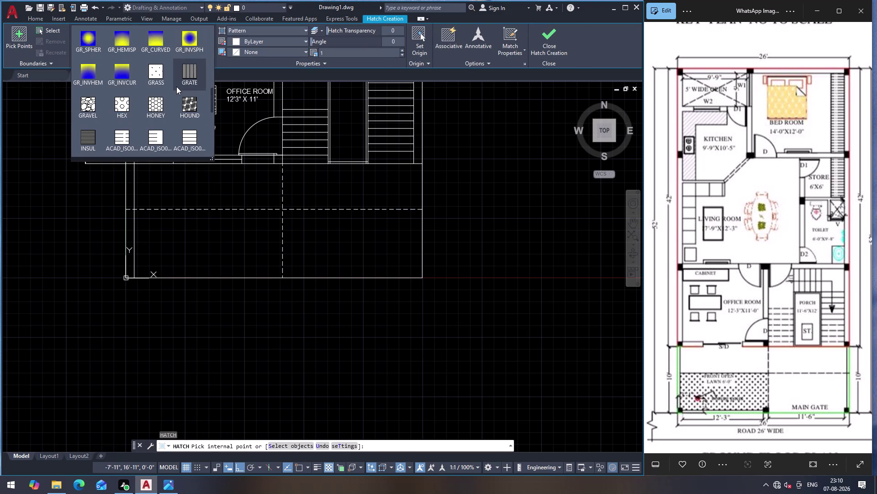
click(160, 72)
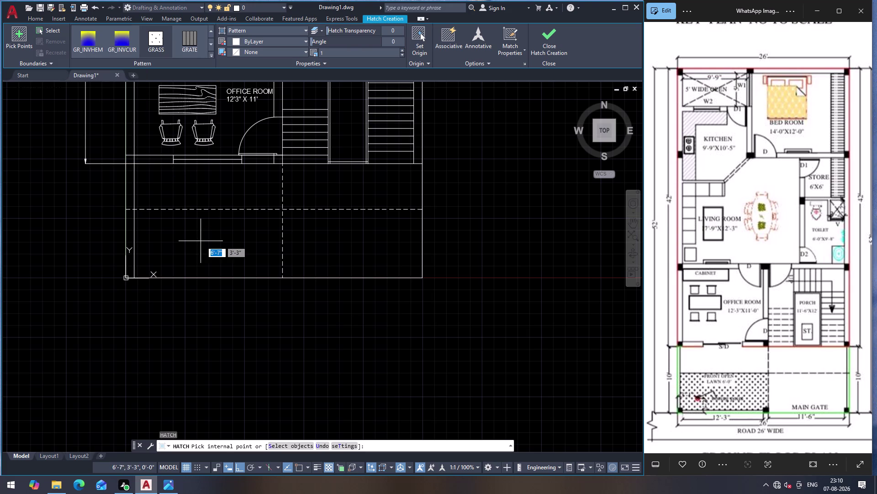
click(201, 241)
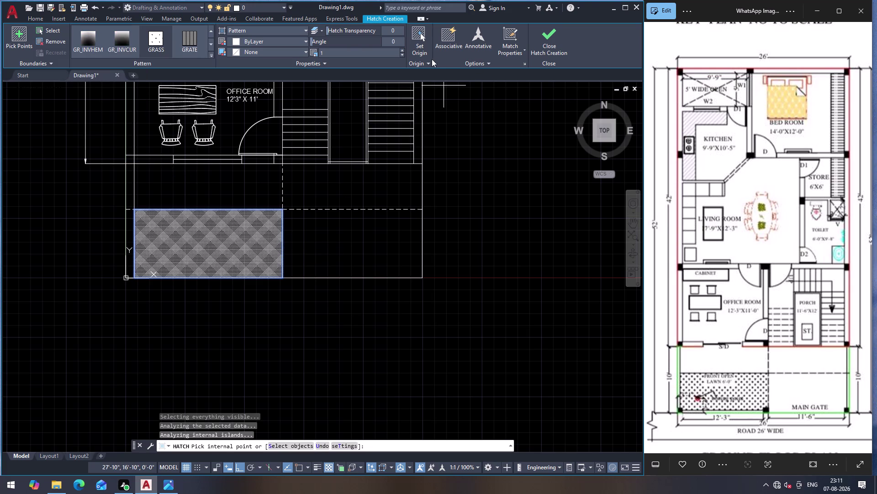
click(404, 51)
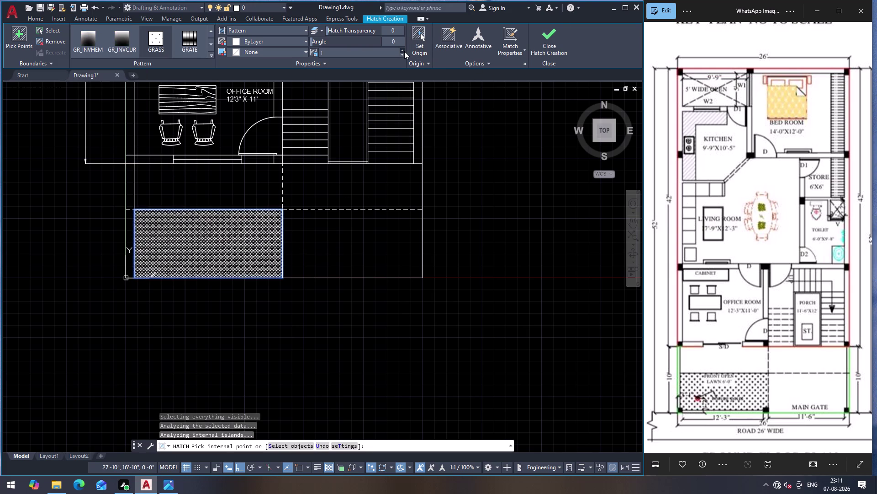
triple_click(405, 51)
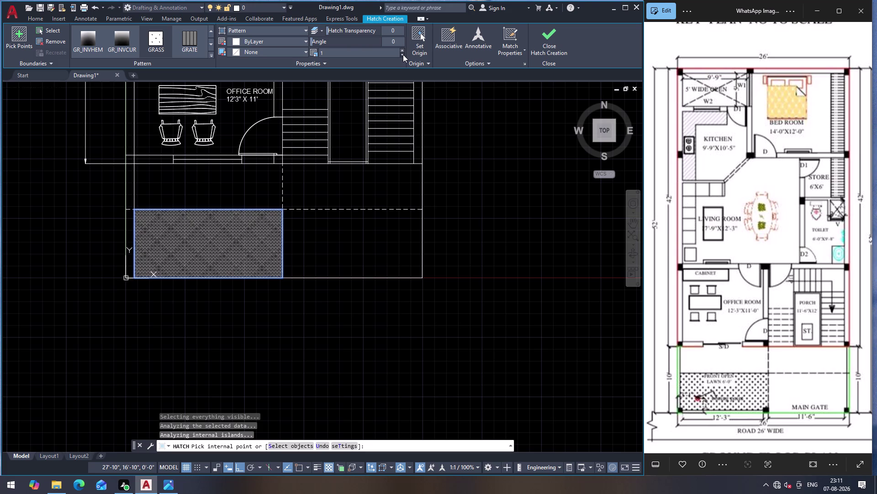
click(403, 54)
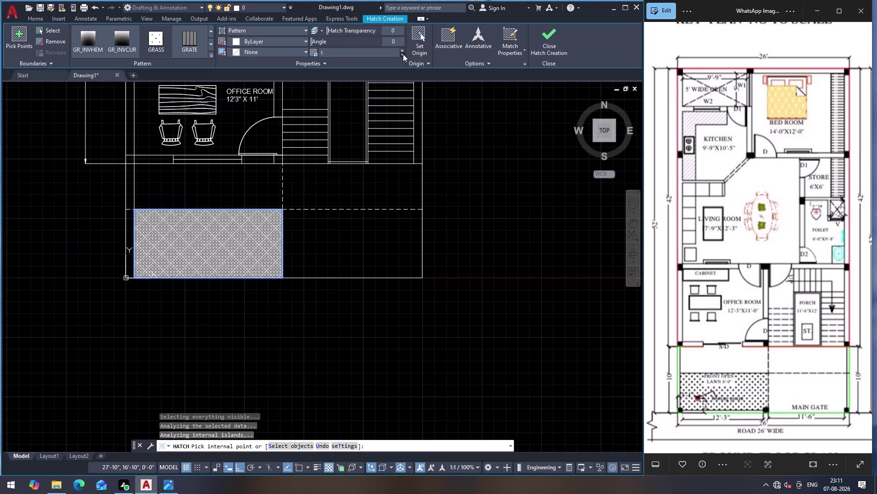
triple_click(404, 54)
triple_click(403, 54)
double_click(403, 54)
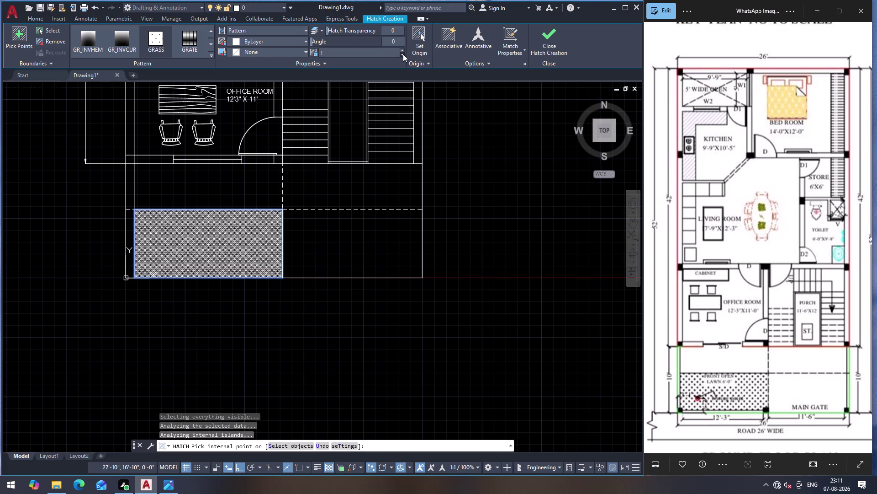
double_click(403, 54)
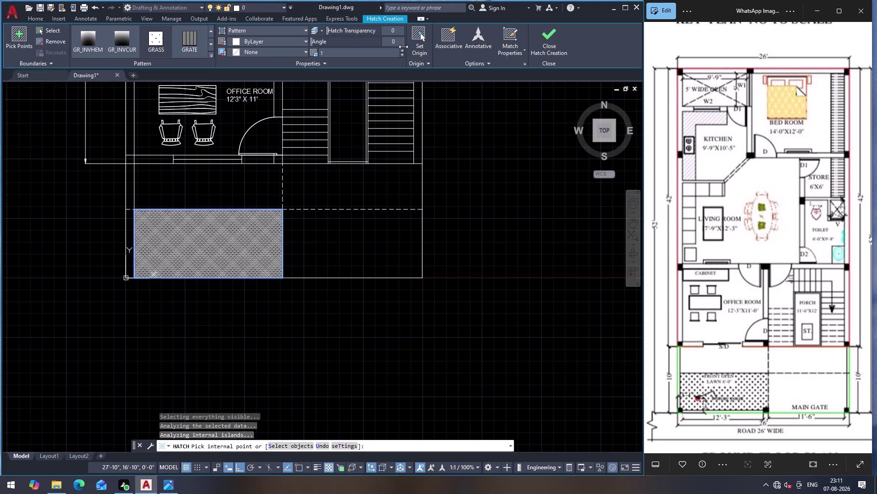
click(403, 48)
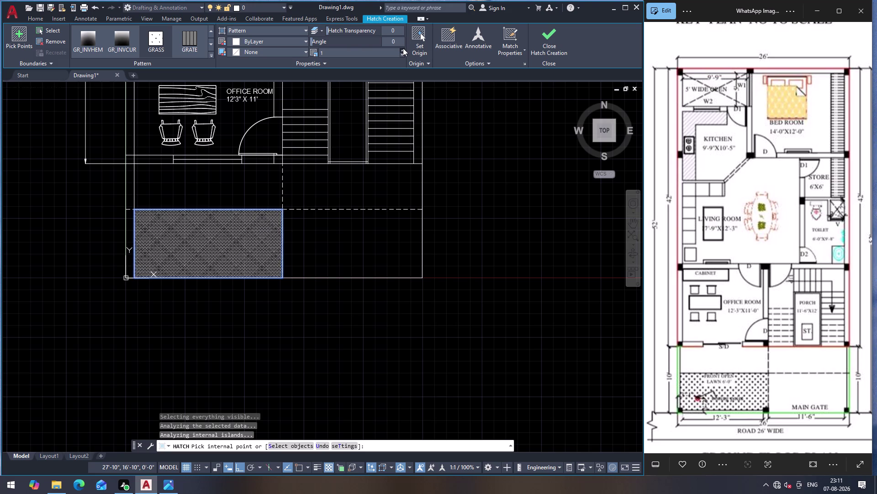
triple_click(403, 48)
triple_click(403, 48)
triple_click(403, 48)
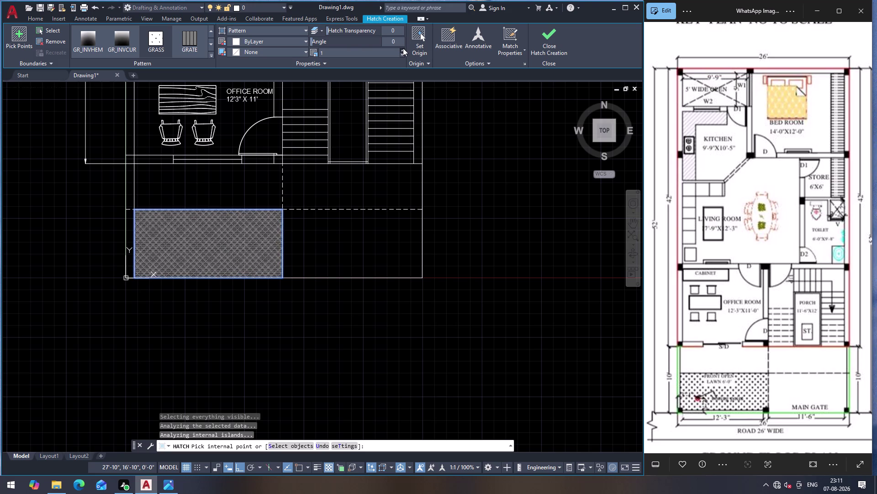
triple_click(403, 48)
triple_click(403, 48)
click(403, 48)
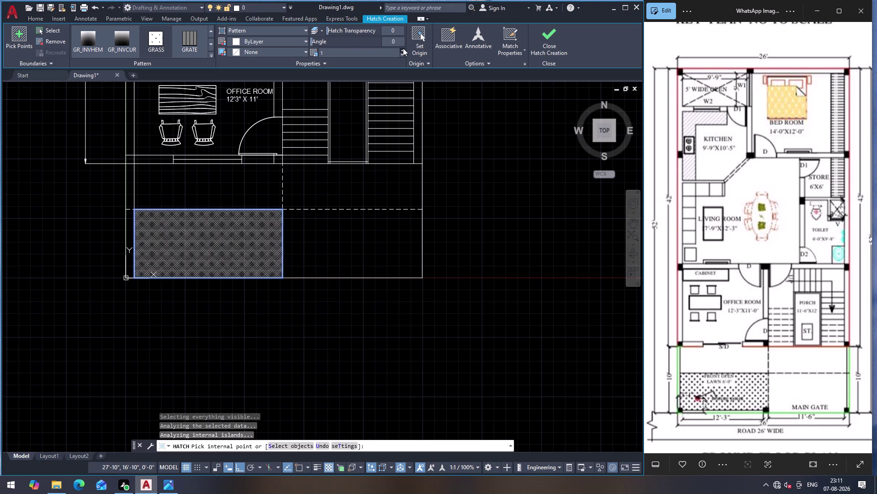
click(359, 54)
text(30)
key(Return)
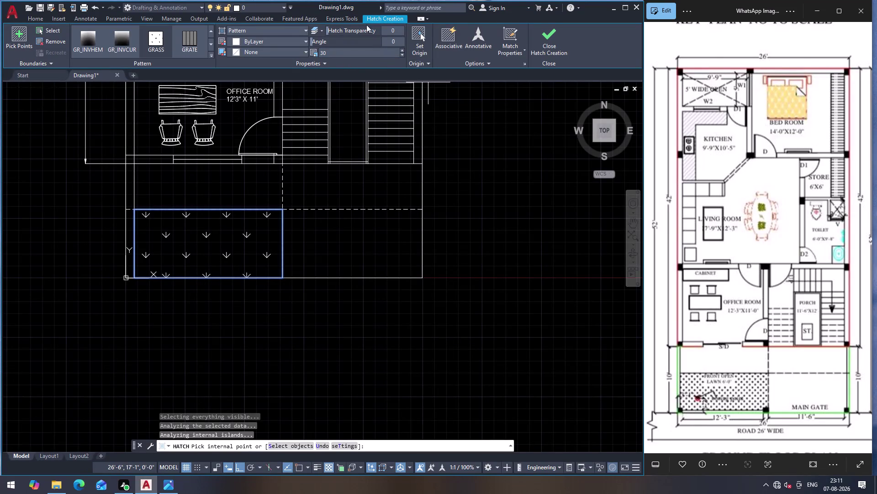
double_click(403, 50)
click(402, 54)
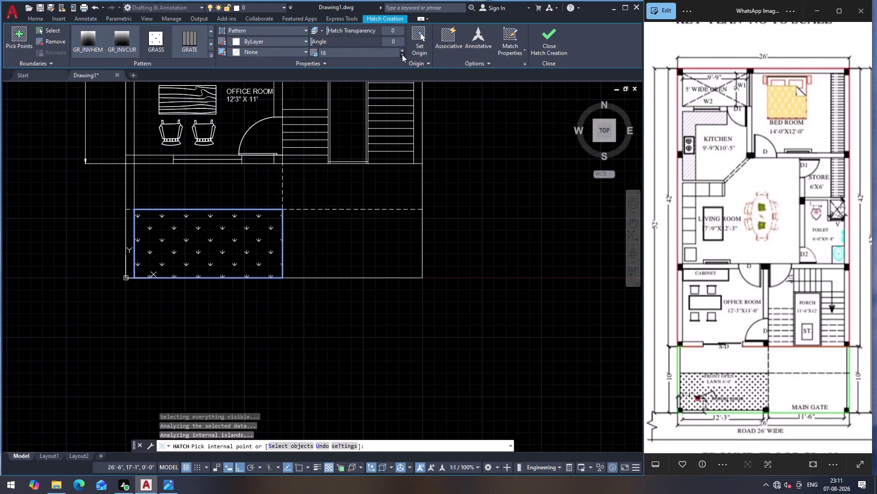
double_click(402, 54)
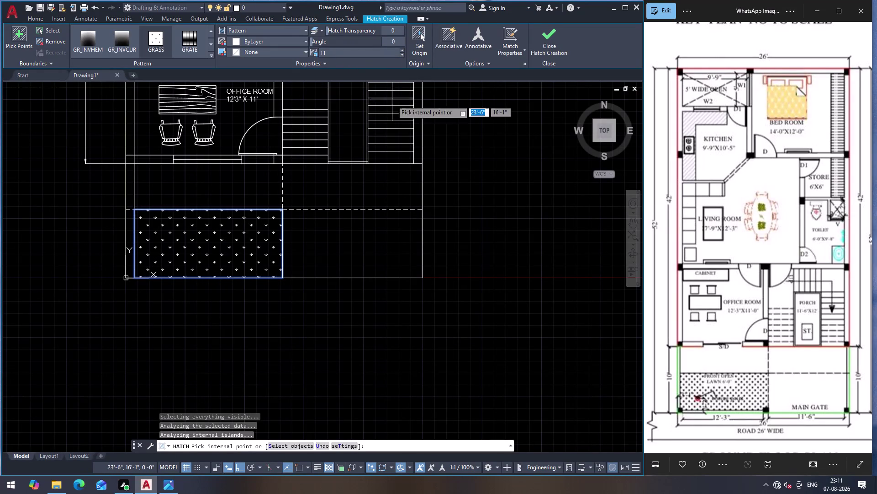
key(Escape)
scroll(down, 3)
scroll(down, 3)
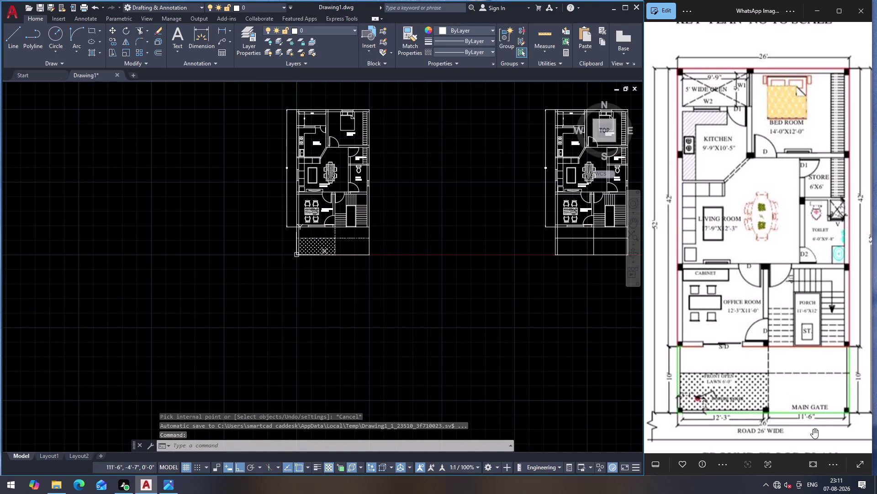
scroll(up, 3)
scroll(down, 3)
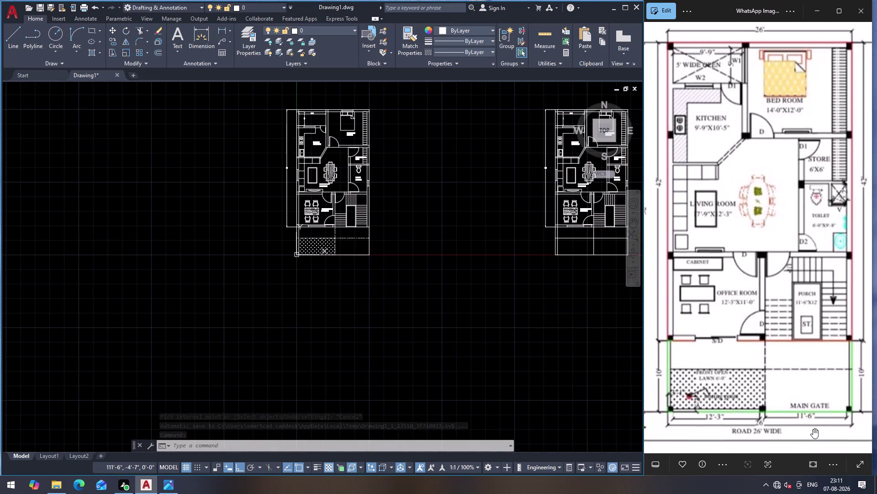
scroll(up, 3)
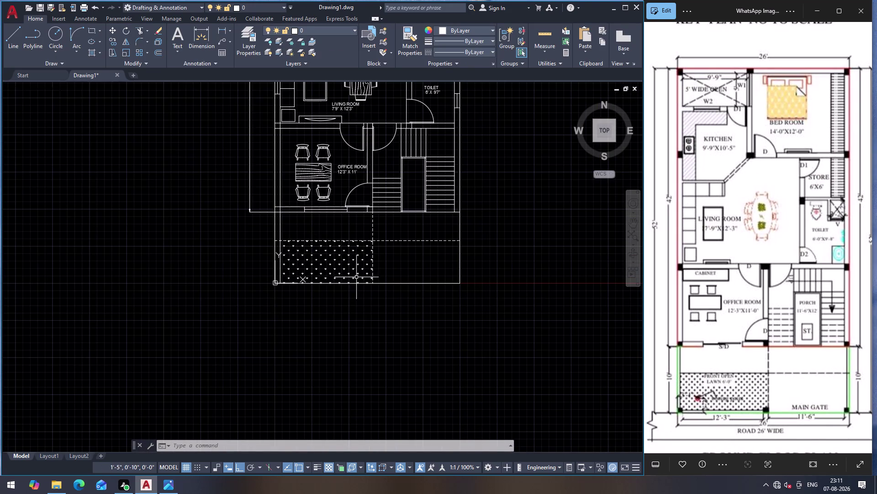
key(ctrl+z)
key(ctrl+z)
click(355, 278)
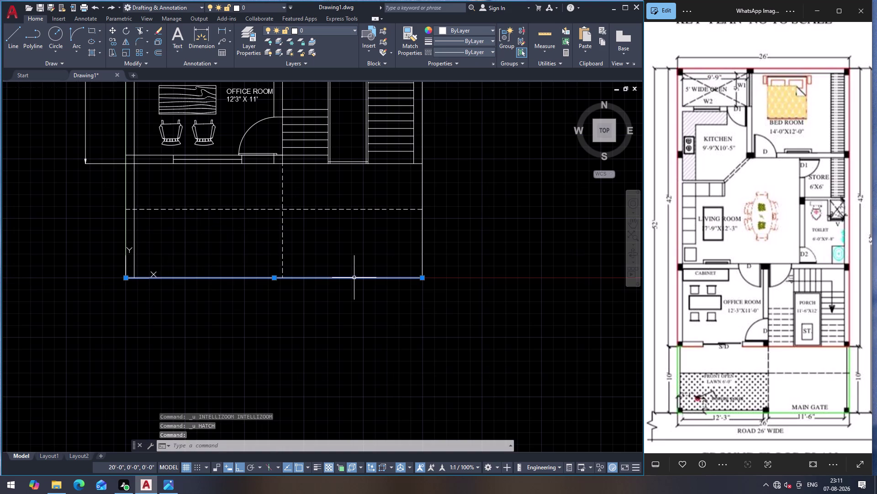
click(423, 241)
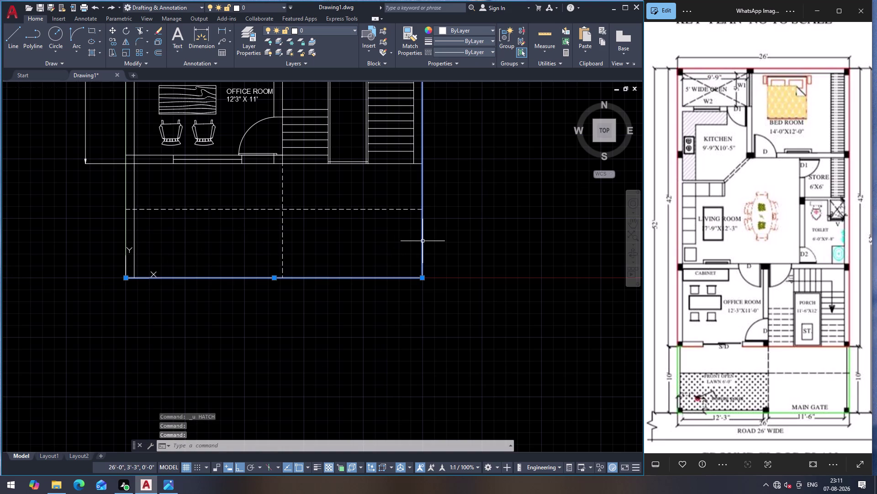
Try extending the short wall lines with EXTEND, then cancel it.
key(Escape)
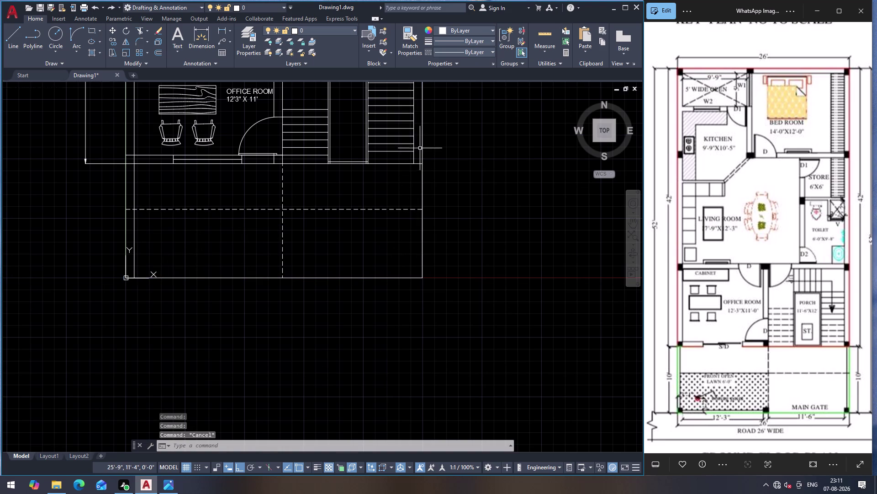
scroll(up, 3)
key(e)
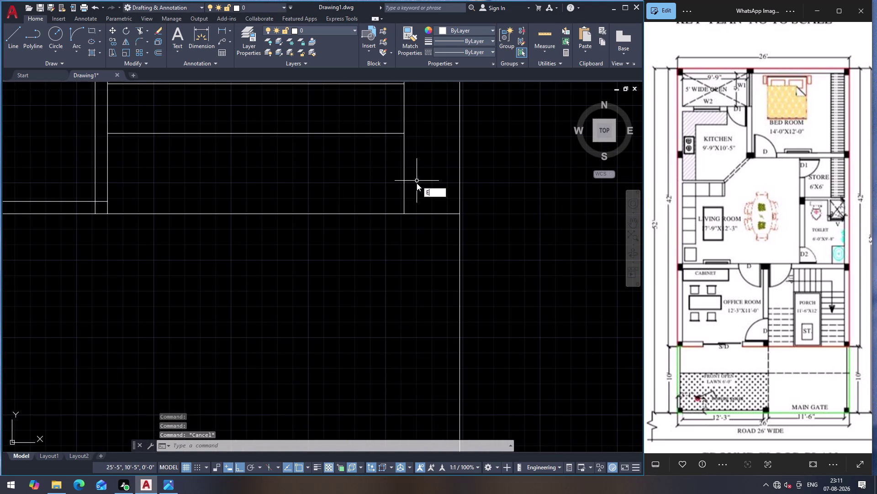
key(x)
key(Return)
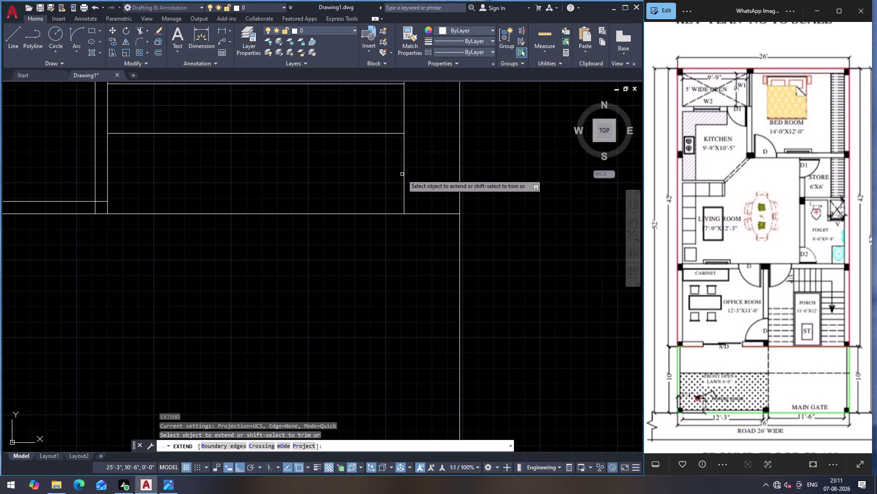
click(403, 179)
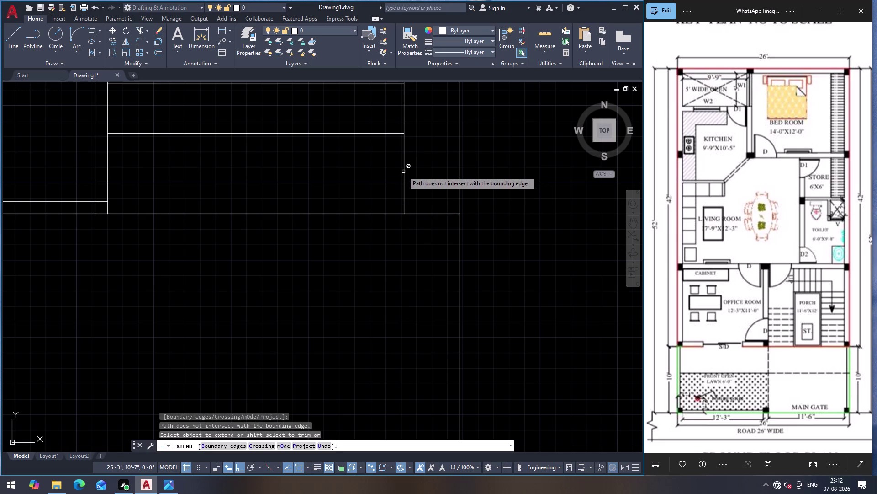
key(Escape)
scroll(down, 3)
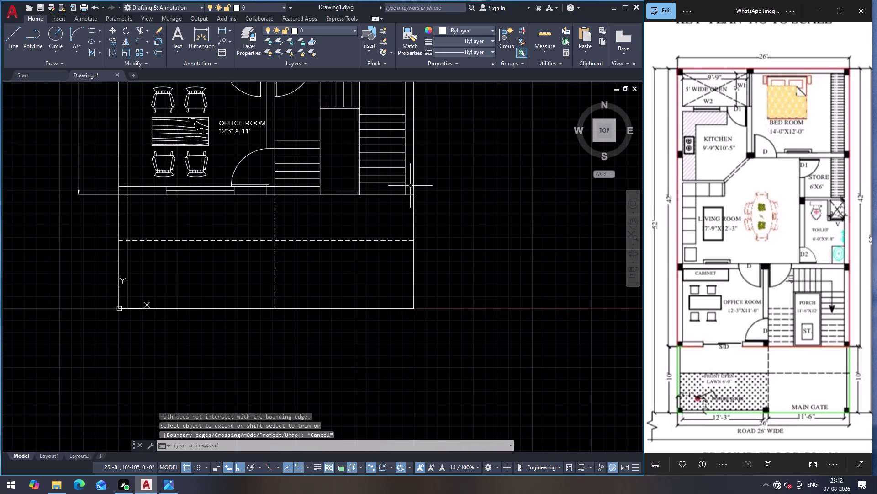
key(Return)
click(407, 190)
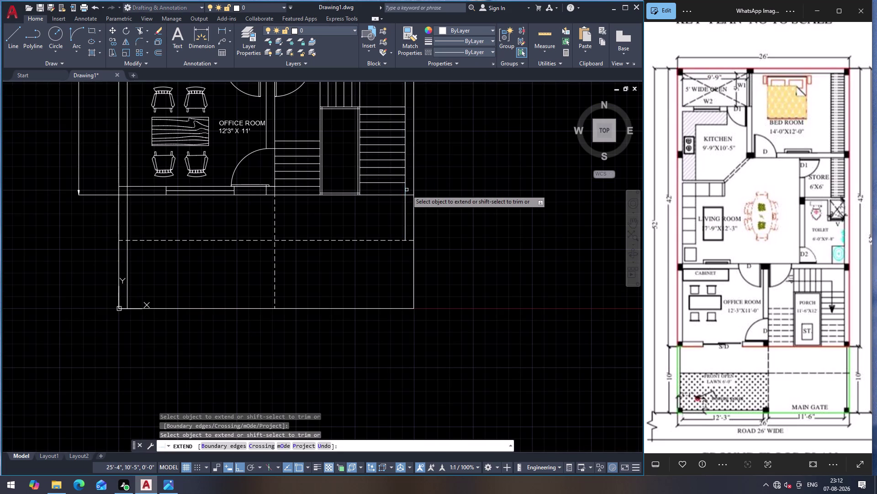
click(406, 216)
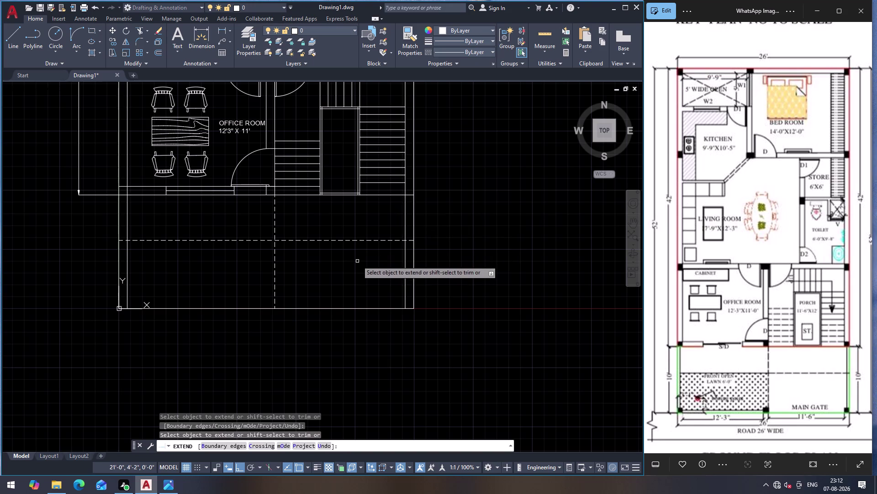
key(Escape)
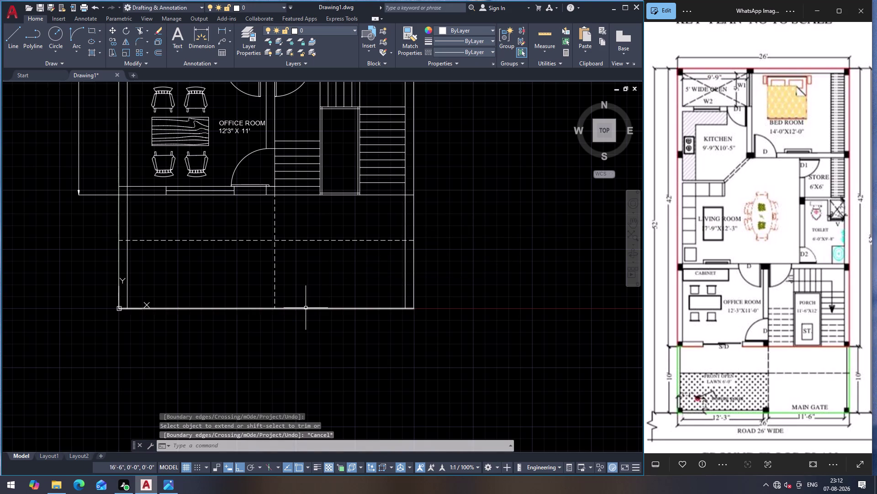
Select the lawn's bottom boundary line and enter a 6" distance without an active command.
click(306, 307)
key(6)
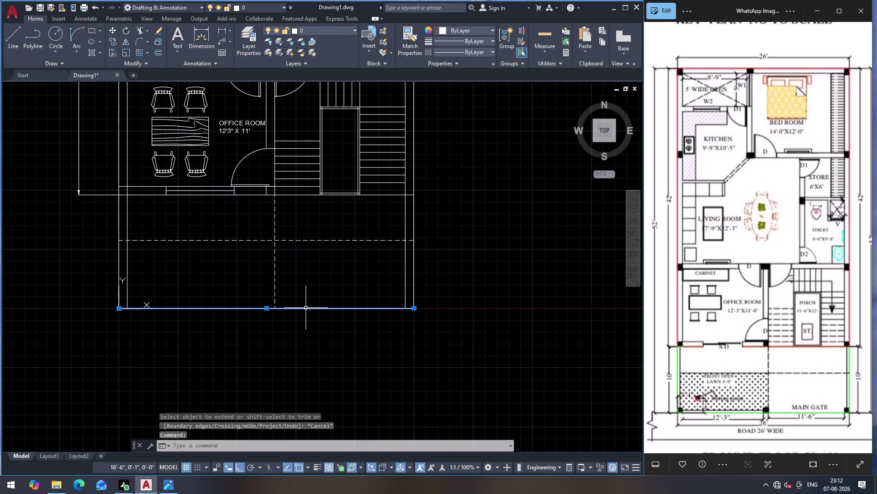
key(shift+quotedbl)
key(Return)
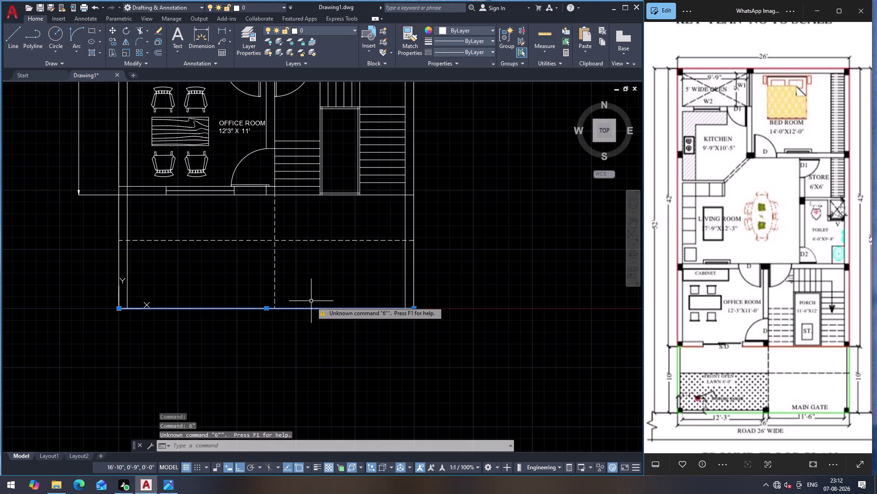
key(Escape)
Offset the bottom boundary line 6" toward the inside of the lawn.
key(o)
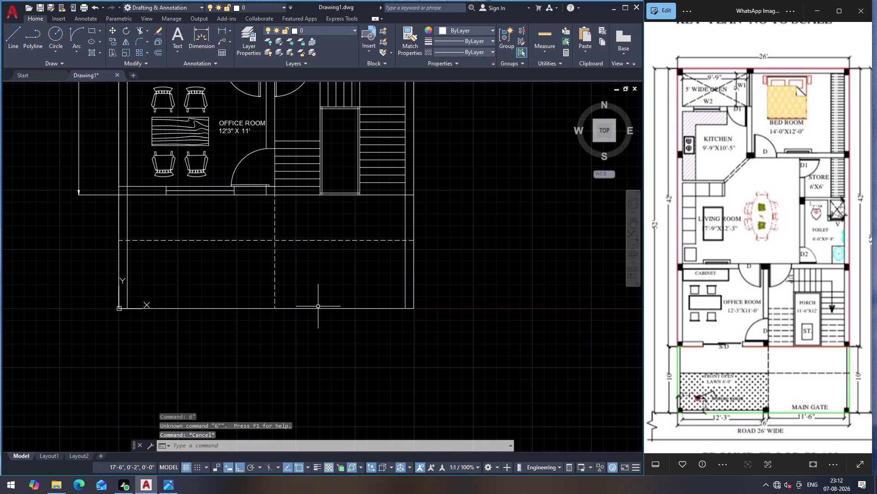
key(Return)
drag(320, 308, 319, 302)
text(6)
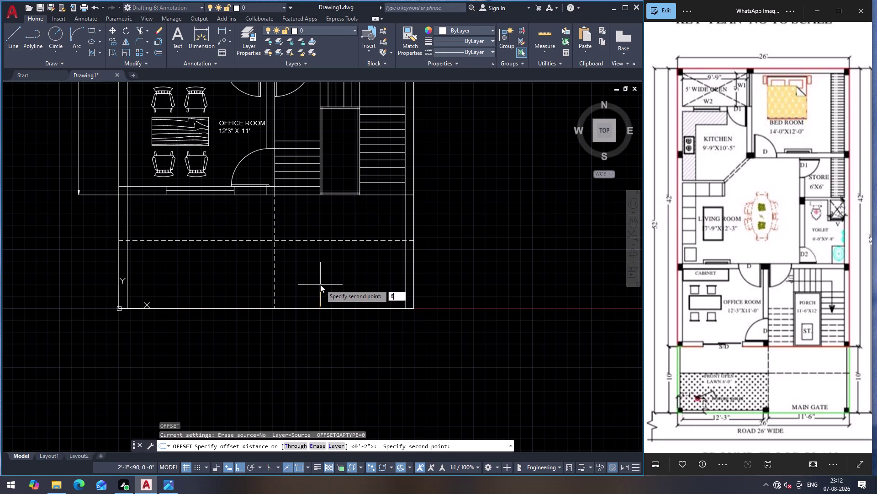
text(")
key(Return)
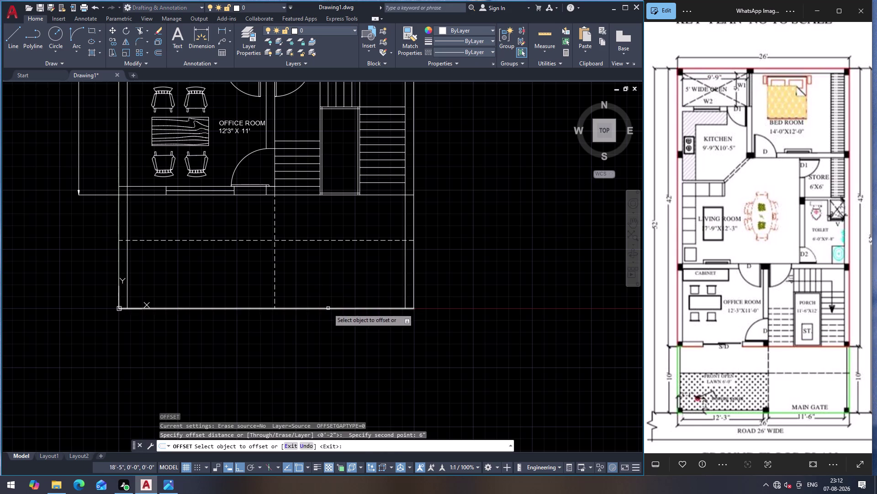
drag(328, 308, 328, 302)
click(328, 281)
key(Escape)
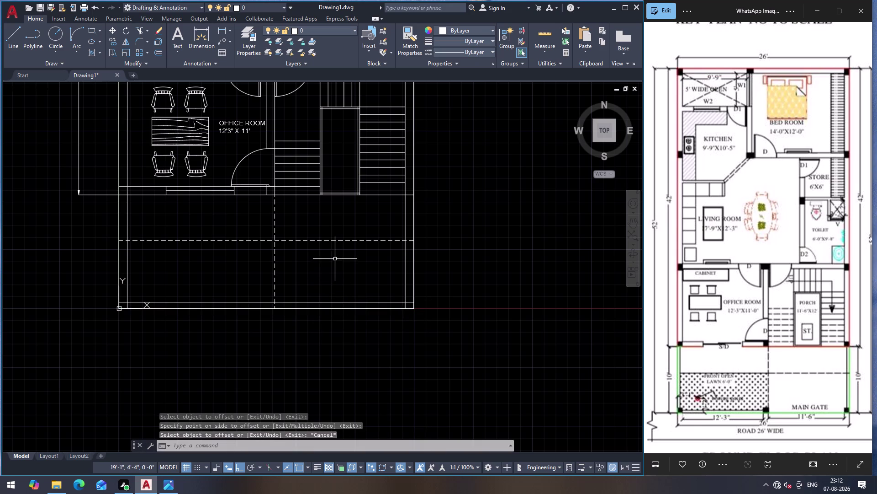
key(h)
key(Return)
click(209, 54)
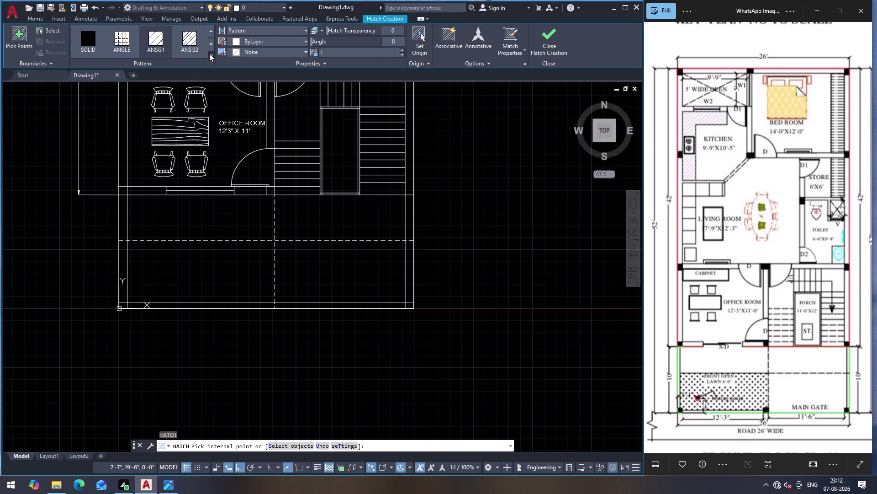
Hatch the lawn left of the dashed line with GRASS at scale 20, then reduce it to 15.
scroll(down, 3)
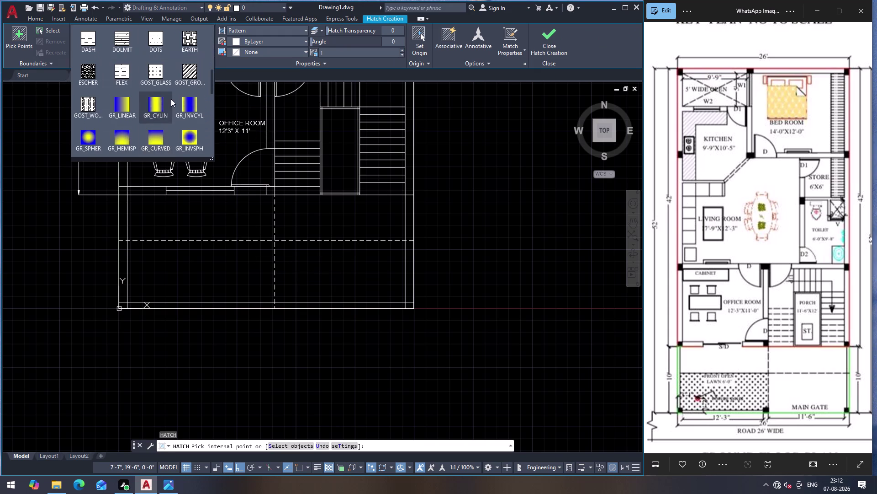
scroll(down, 3)
click(157, 39)
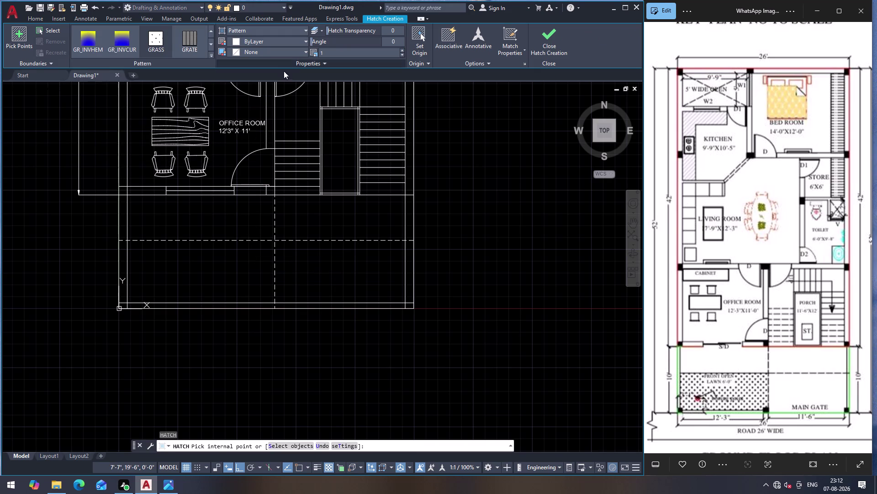
click(348, 51)
key(2)
key(0)
key(Return)
click(192, 263)
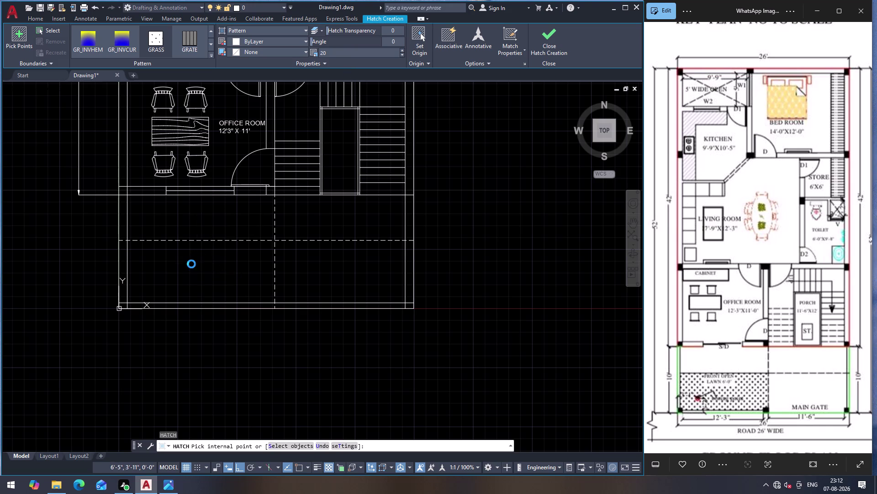
click(400, 54)
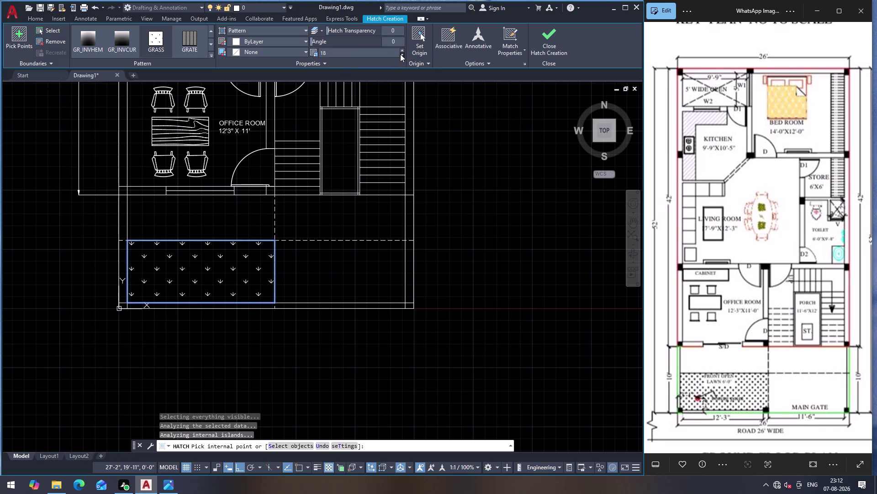
key(Escape)
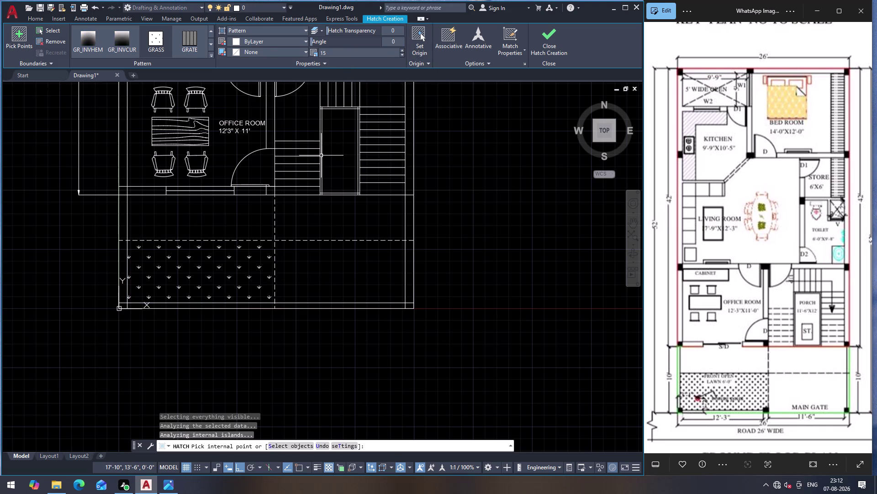
scroll(up, 3)
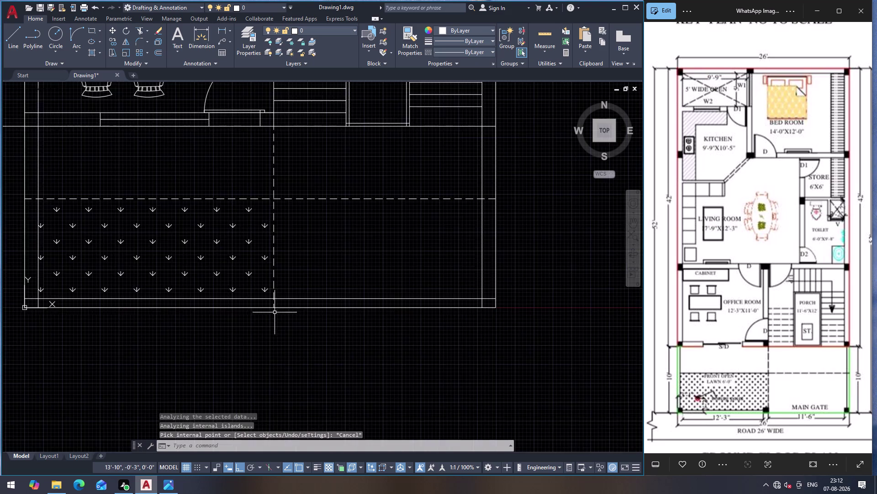
Attempt linear dimensions on the lawn's left side and cancel them.
scroll(down, 3)
scroll(up, 3)
scroll(down, 3)
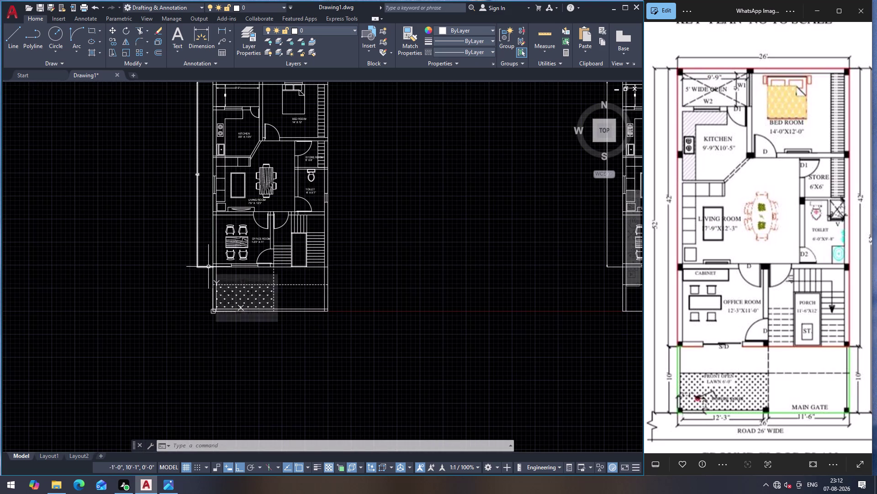
scroll(up, 3)
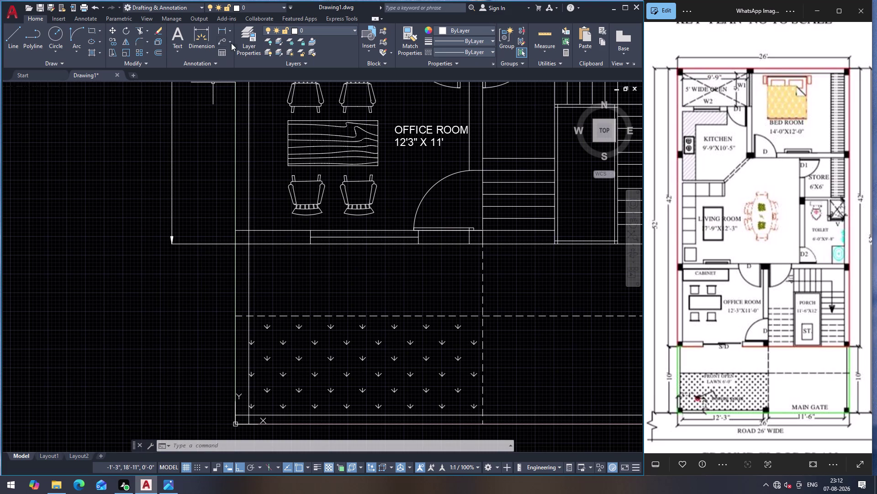
click(220, 28)
click(238, 241)
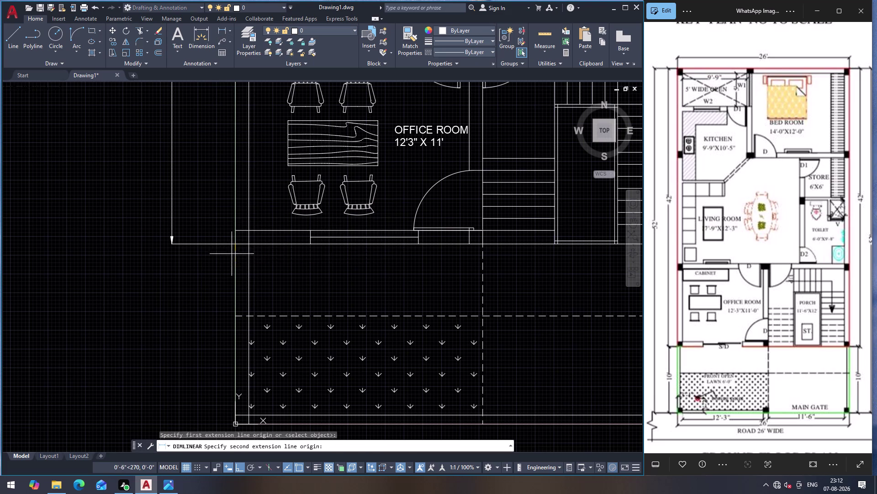
scroll(down, 3)
scroll(up, 3)
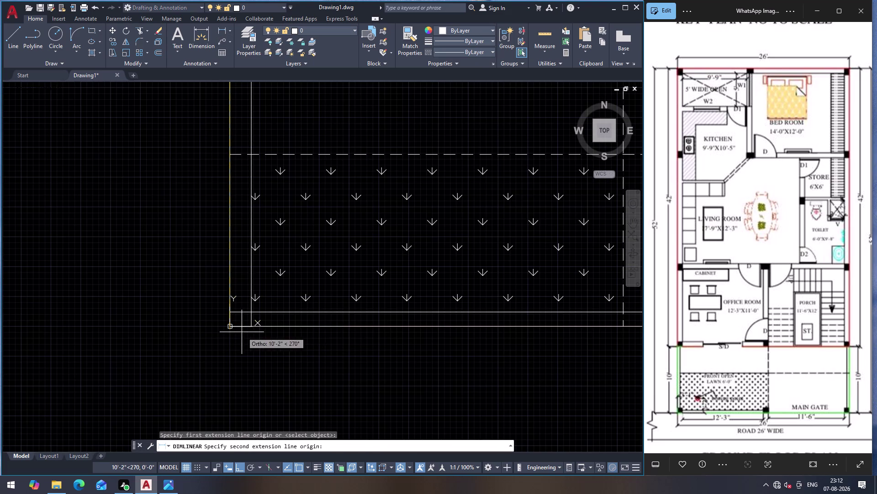
click(229, 327)
scroll(down, 3)
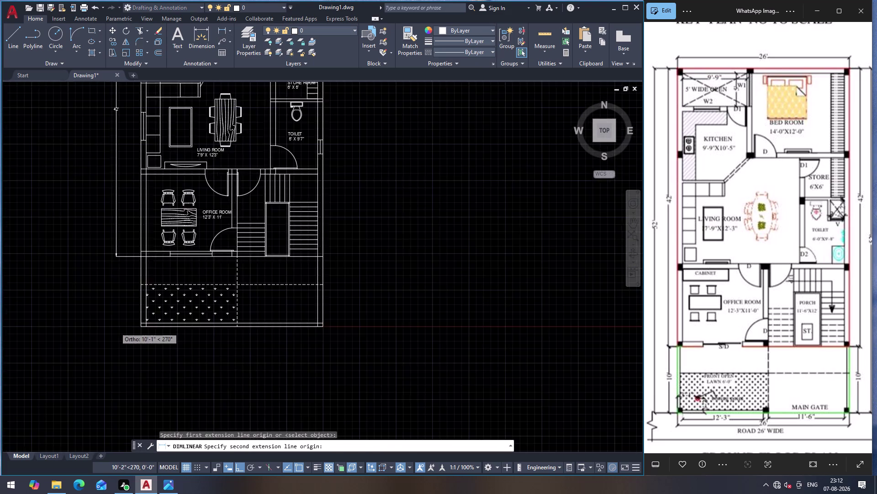
key(Escape)
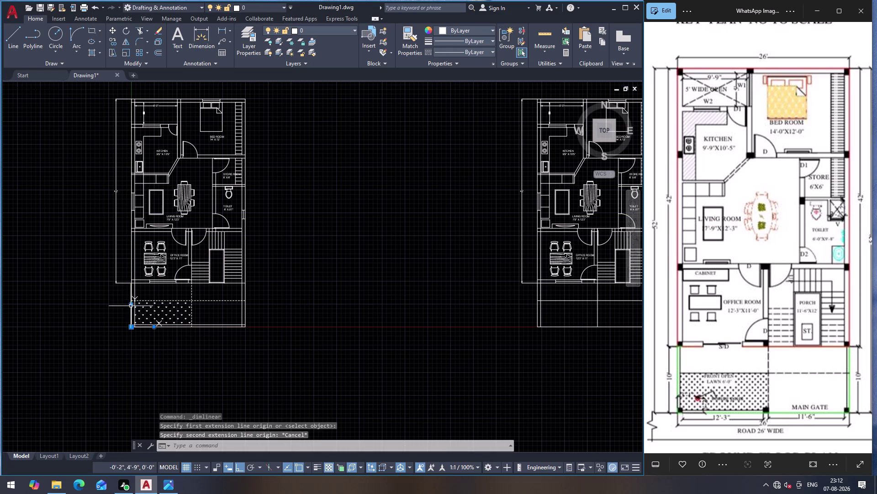
key(Return)
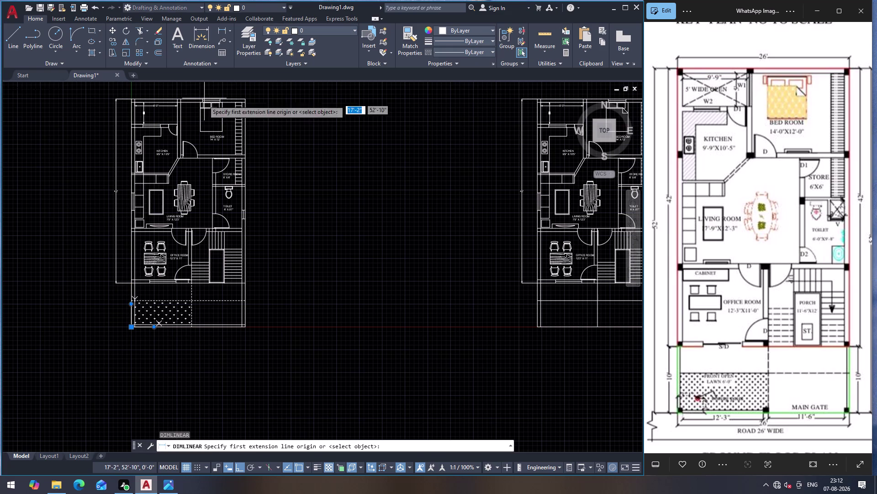
scroll(up, 3)
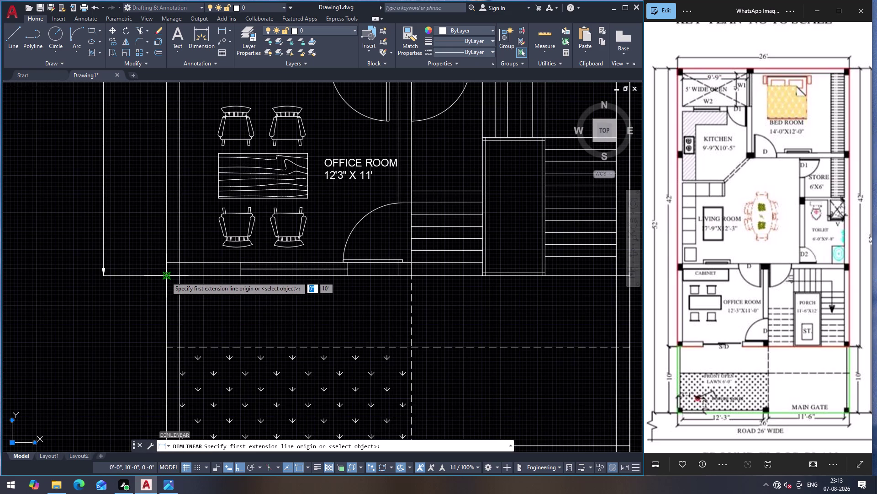
click(166, 276)
scroll(down, 3)
scroll(up, 3)
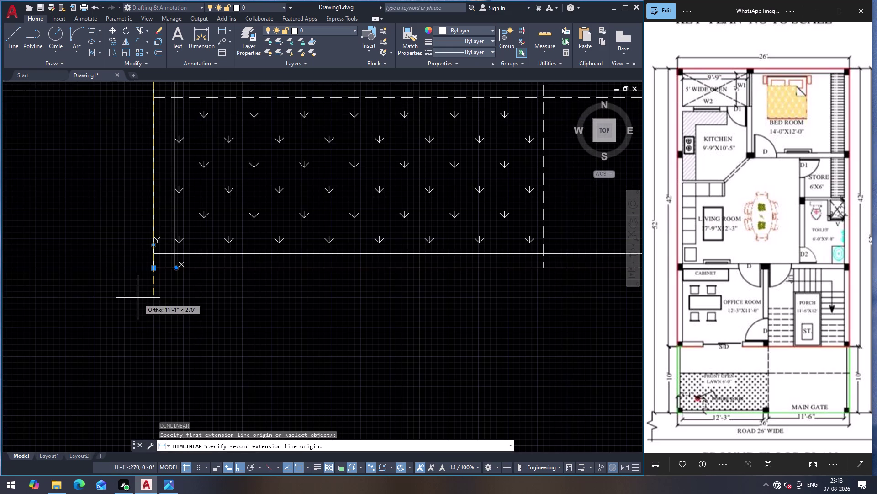
click(154, 271)
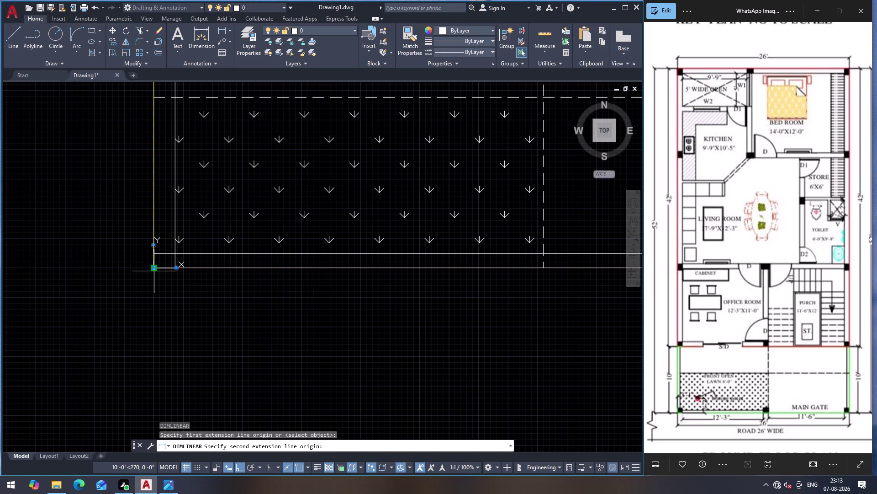
key(Escape)
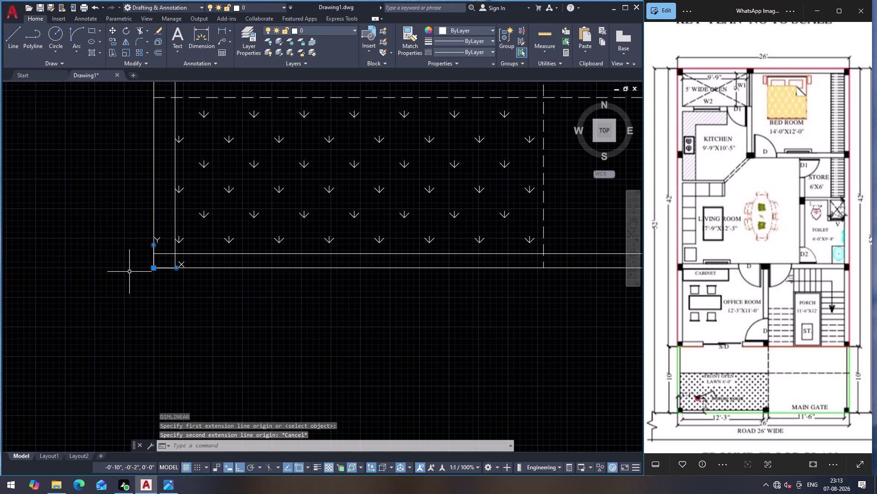
key(Escape)
Try setting a new origin and Y axis at the lawn corner, then undo it.
click(142, 251)
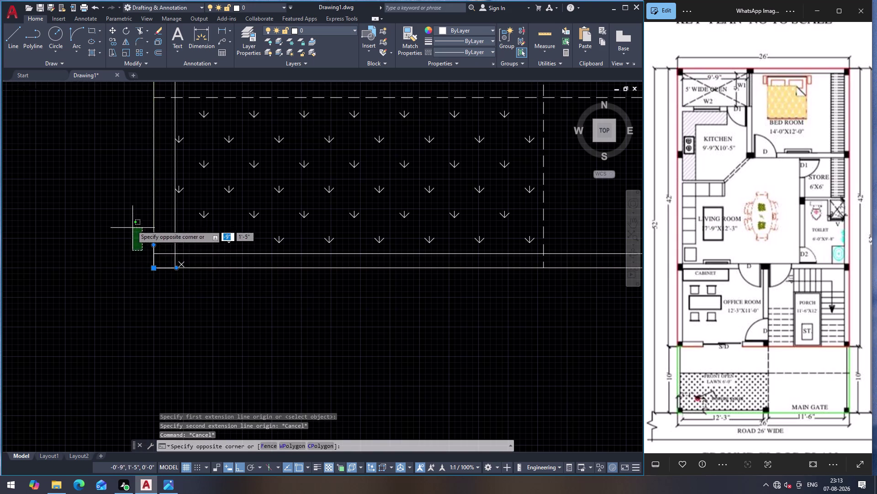
click(170, 210)
click(154, 244)
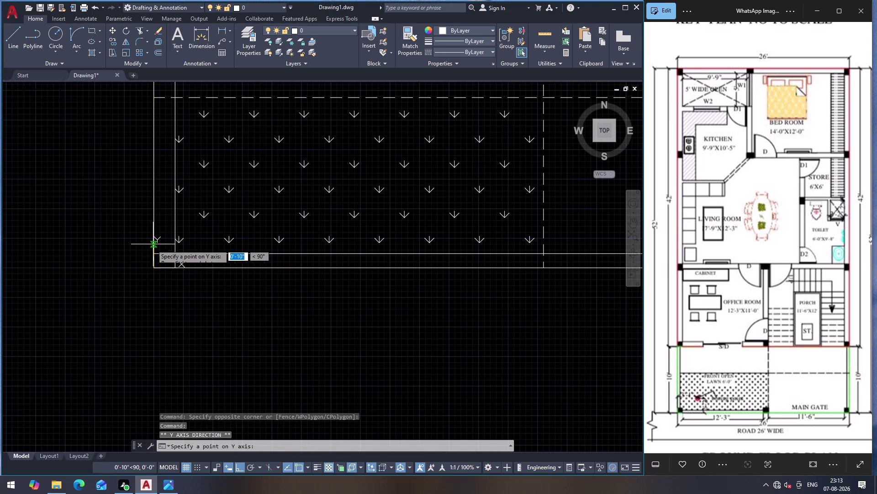
click(42, 271)
scroll(down, 3)
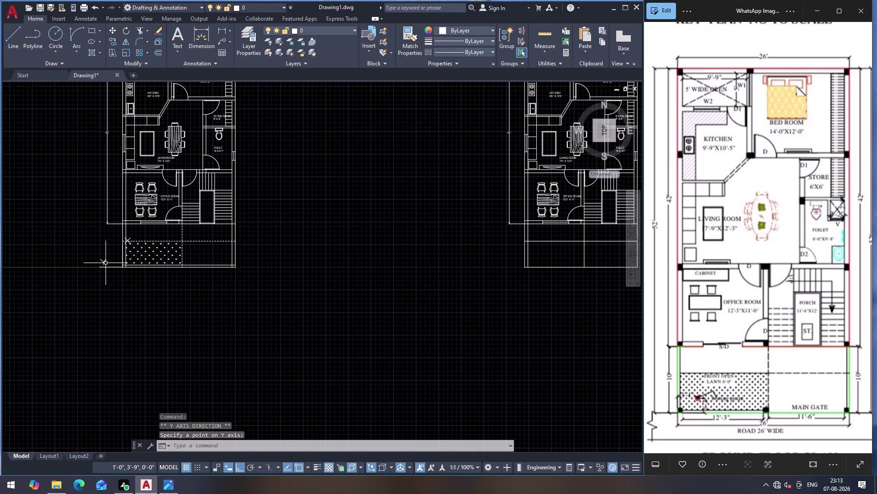
click(102, 261)
key(Escape)
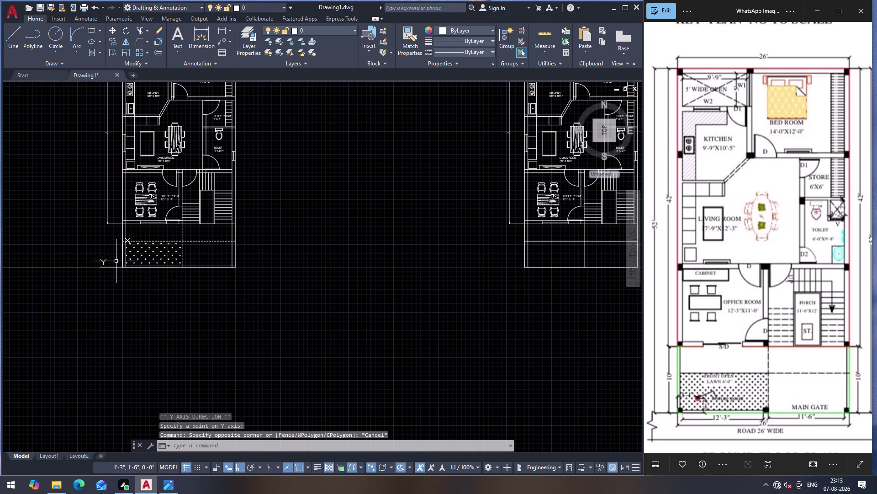
key(ctrl+z)
key(ctrl+z)
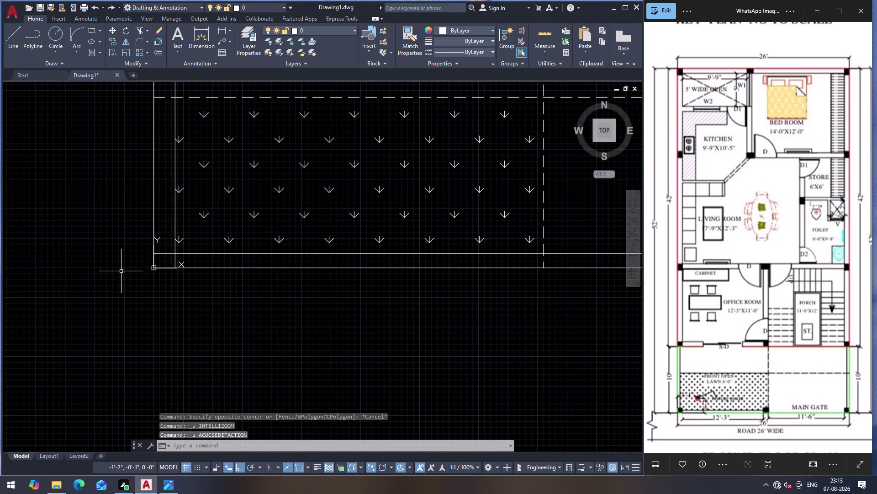
Dimension the lawn's left side as 10', placed to the left of the lawn.
scroll(down, 3)
scroll(down, 3)
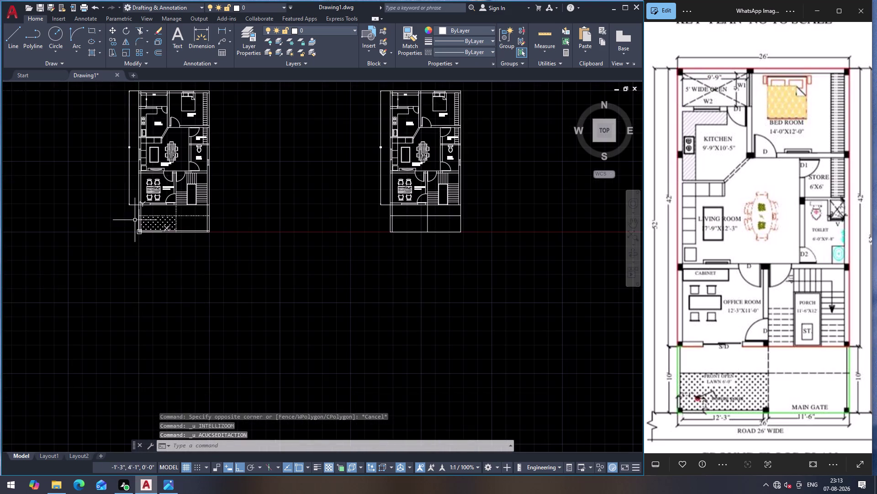
click(222, 34)
scroll(up, 3)
click(138, 173)
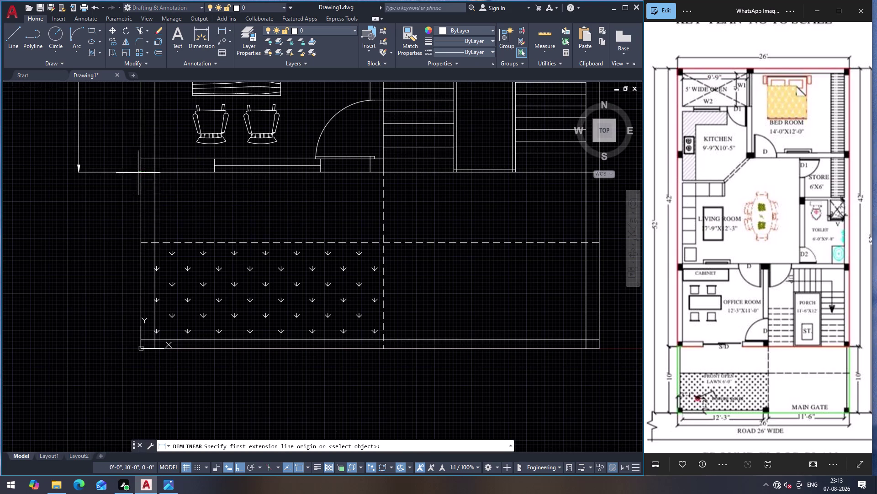
click(141, 346)
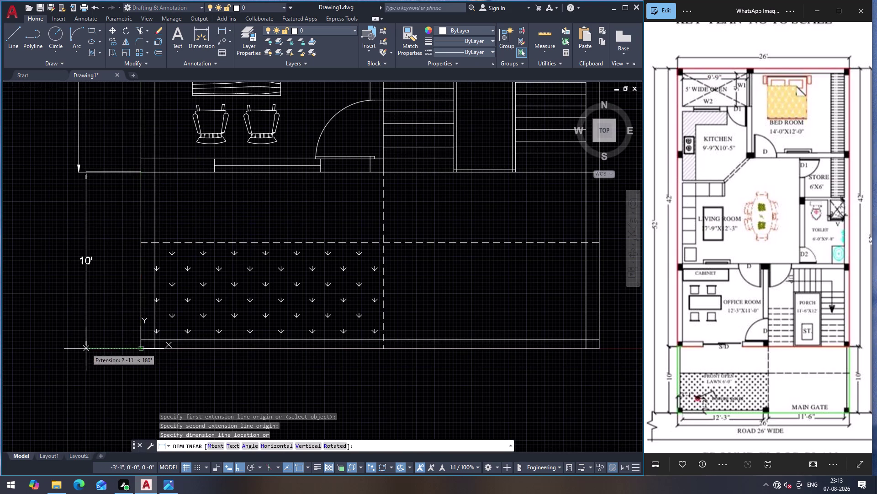
click(78, 348)
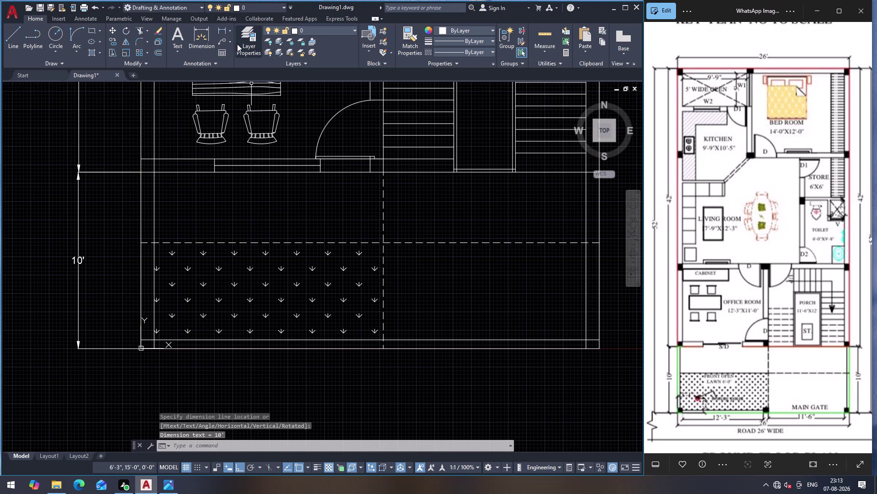
Browse the annotation style and layer options on the ribbon.
click(206, 65)
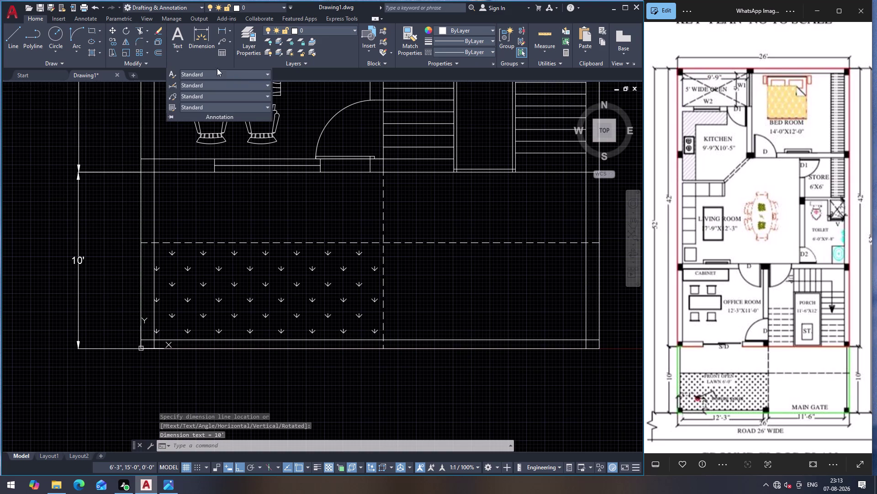
click(216, 60)
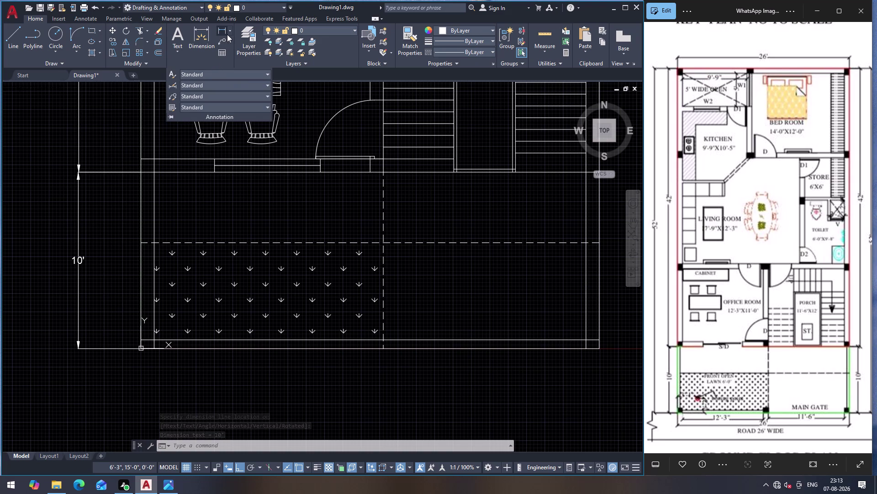
click(227, 30)
click(230, 28)
click(229, 29)
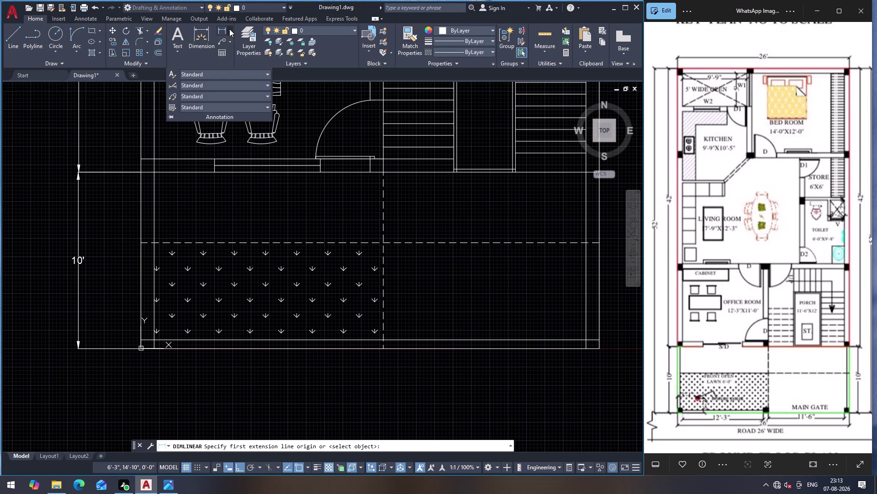
click(201, 118)
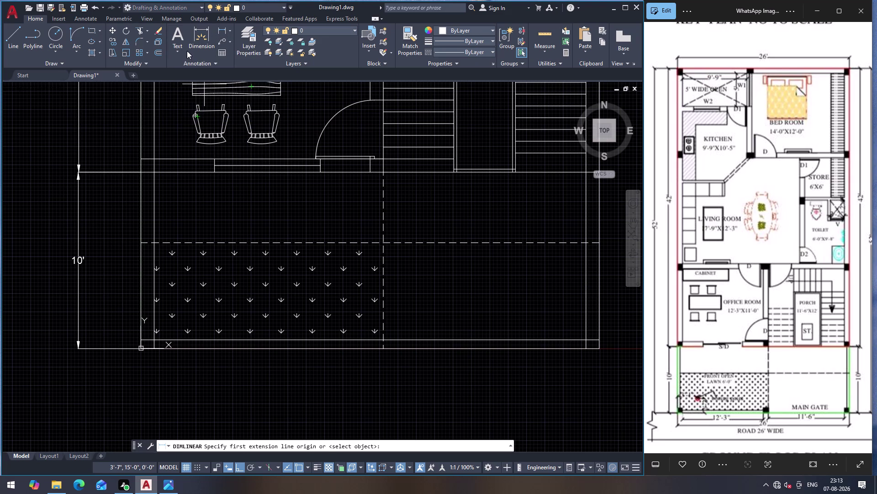
click(271, 62)
click(271, 62)
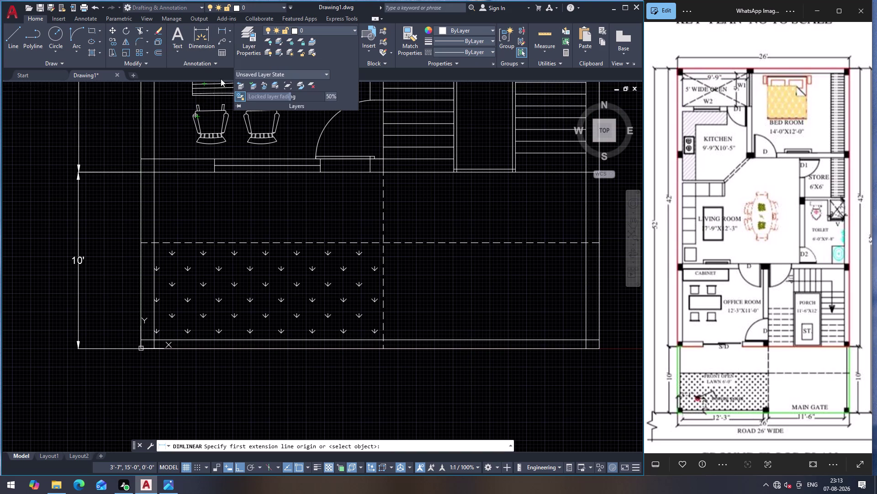
click(215, 64)
click(214, 64)
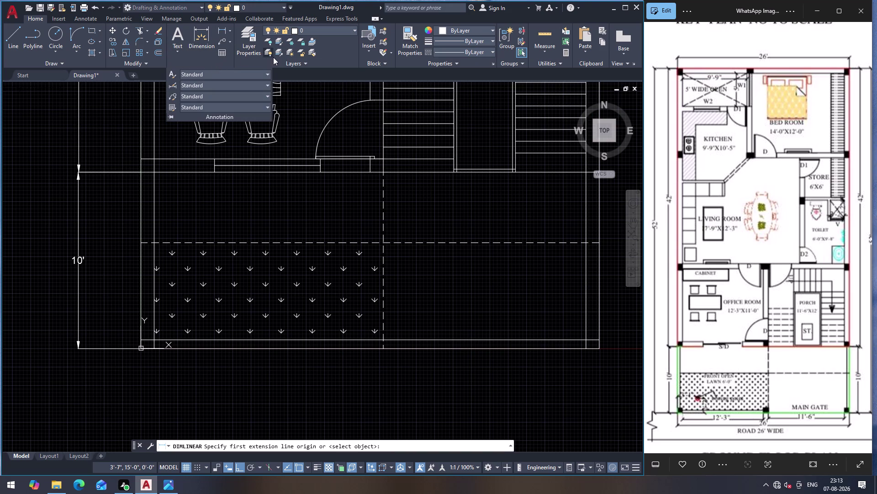
Begin a horizontal dimension along the lawn's bottom edge, then cancel it.
click(221, 30)
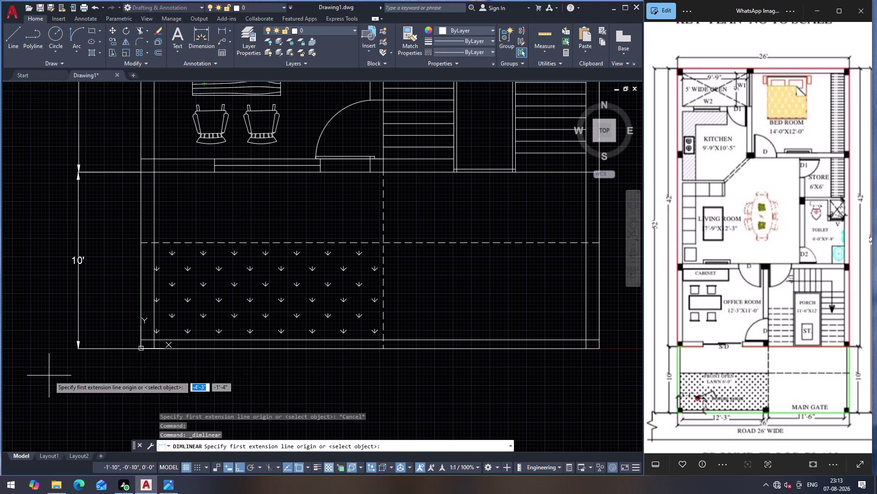
scroll(up, 3)
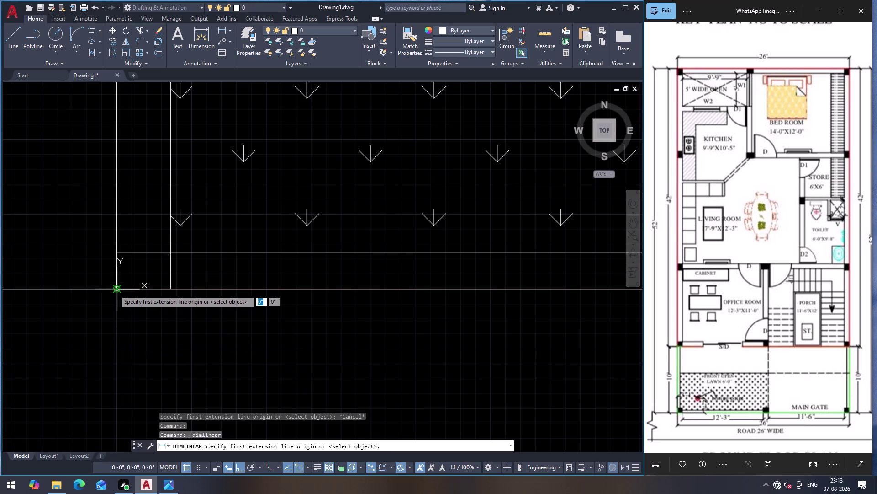
click(115, 288)
scroll(down, 3)
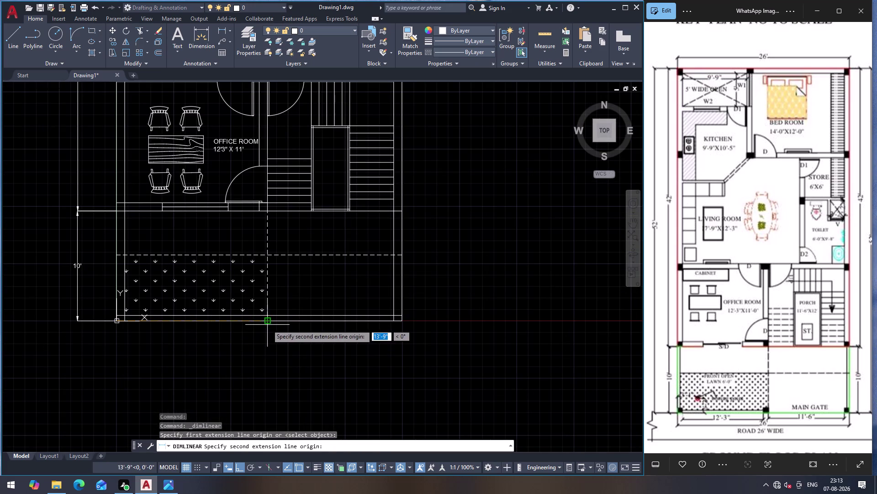
click(267, 325)
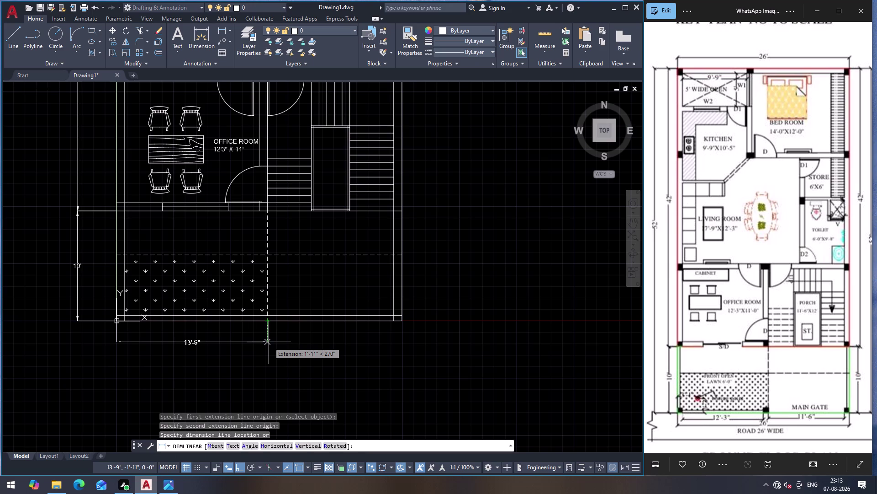
key(Escape)
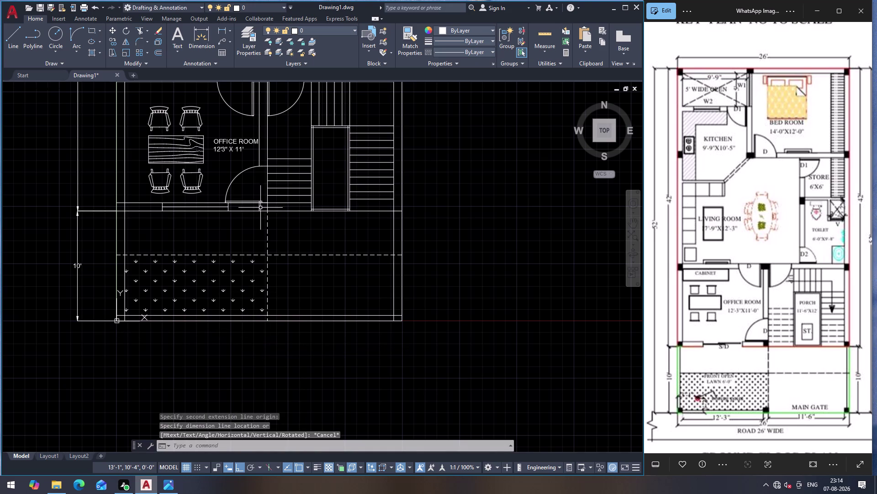
Extend the short vertical divider line down to the lawn's bottom edge.
key(e)
key(x)
key(Return)
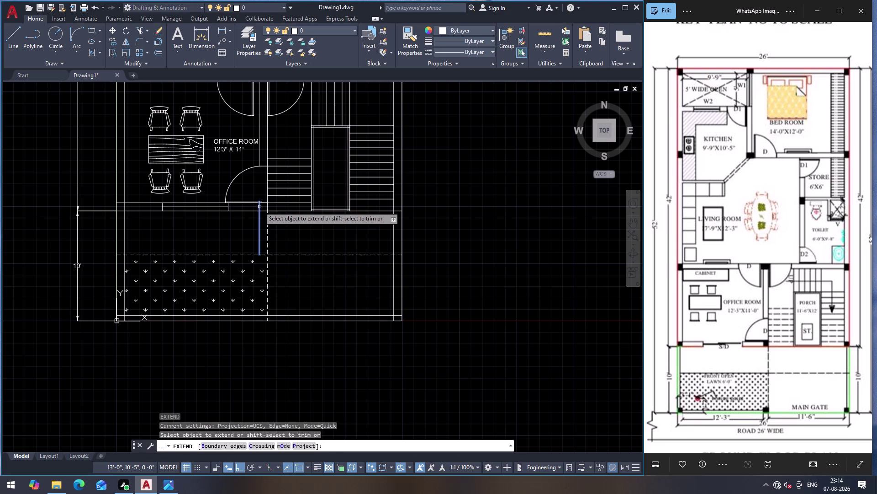
click(260, 207)
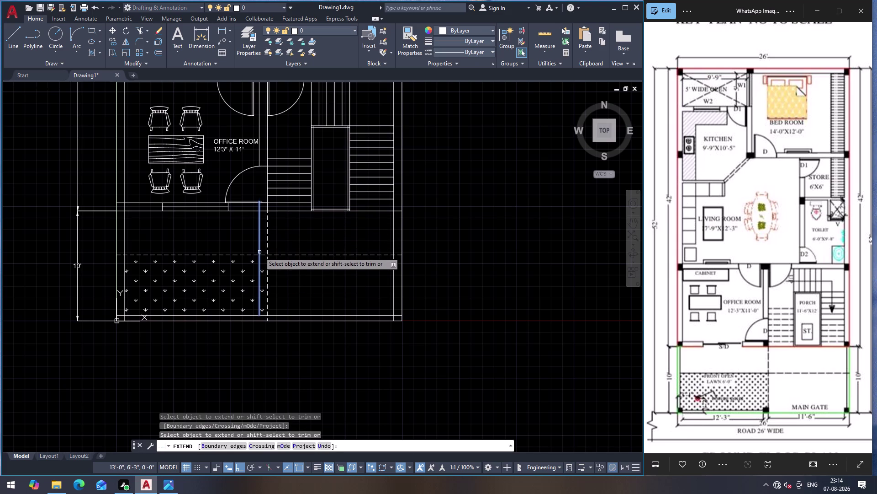
click(259, 249)
click(259, 302)
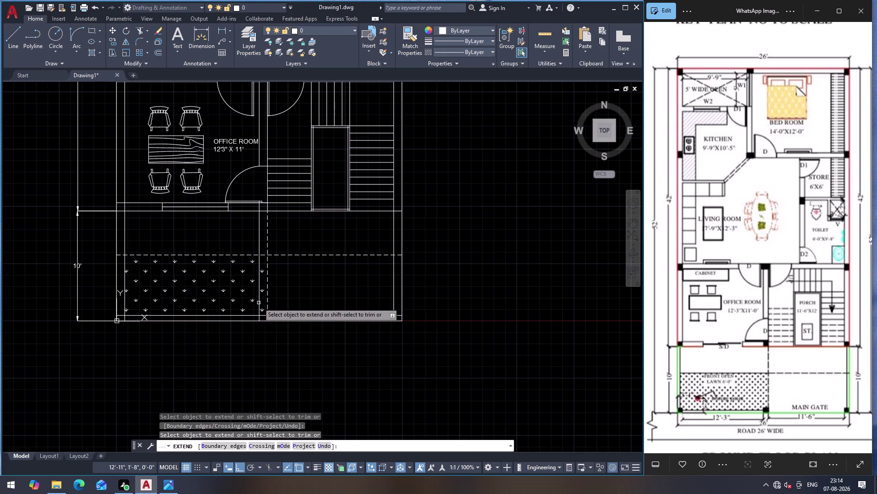
key(Escape)
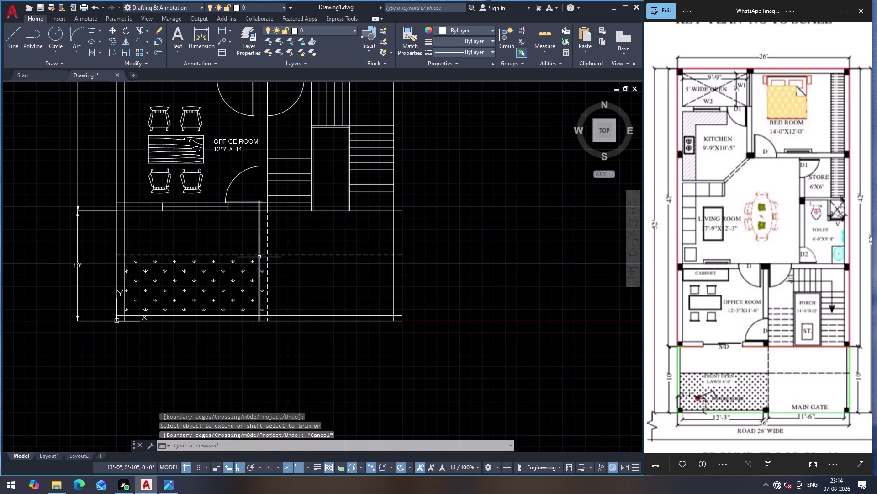
Trim the two leftover segments of the divider line.
text(TR)
key(Return)
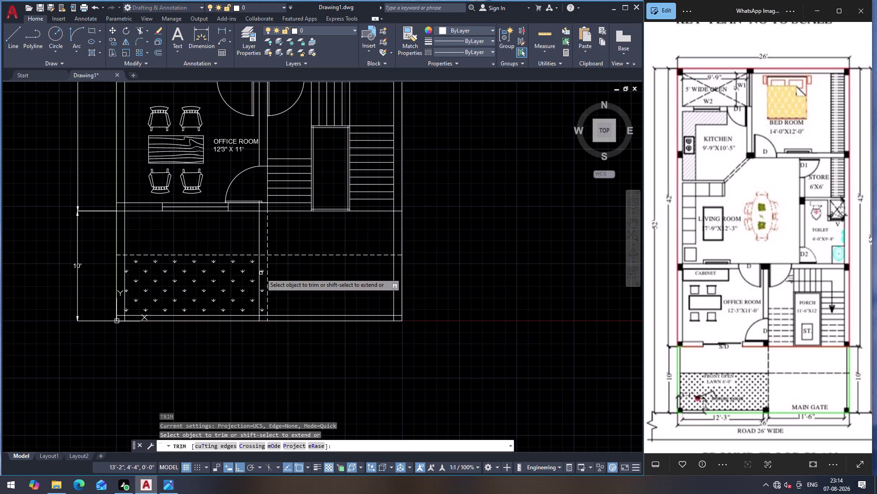
click(260, 265)
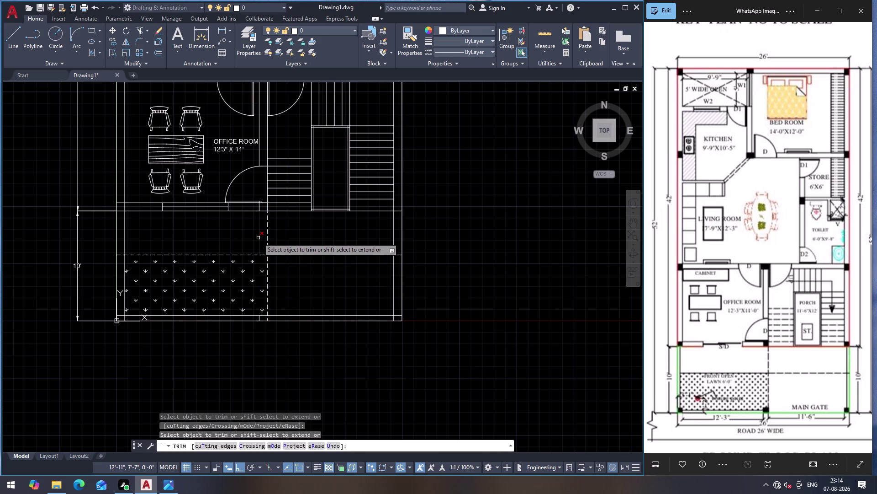
click(258, 238)
key(Escape)
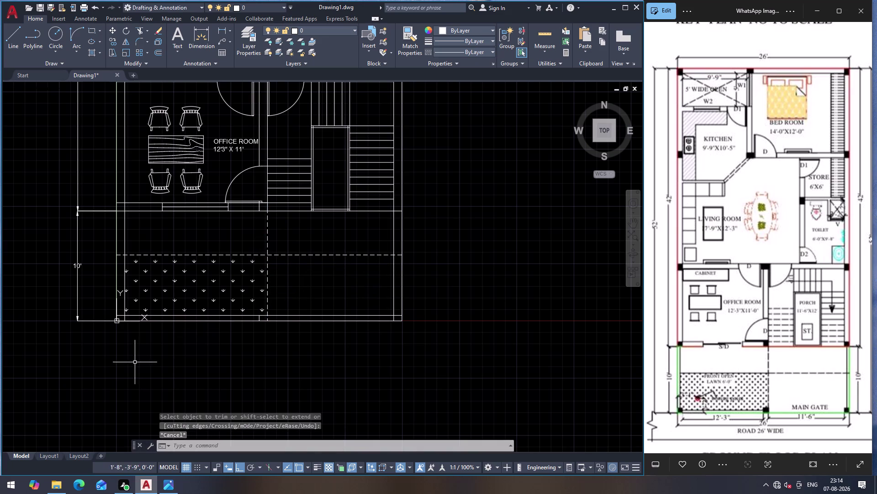
click(220, 27)
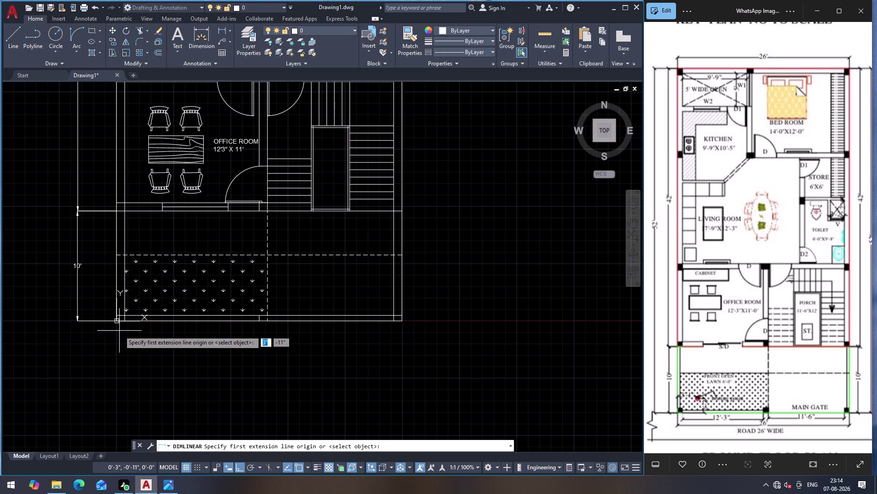
Dimension the lawn's front edge as 12'-3", placed below the lawn.
scroll(up, 3)
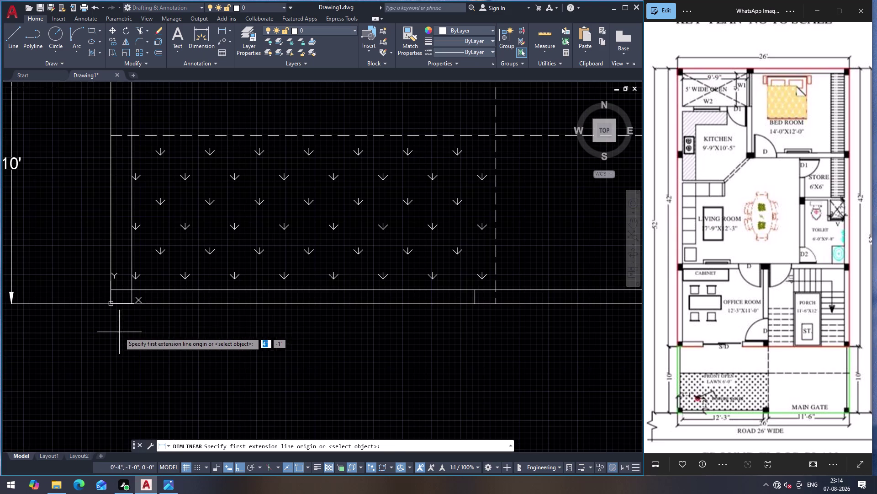
click(131, 303)
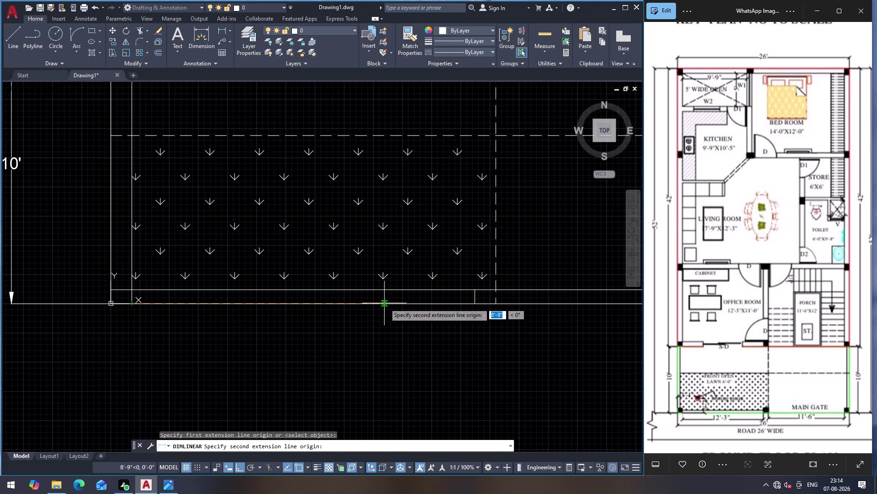
click(476, 304)
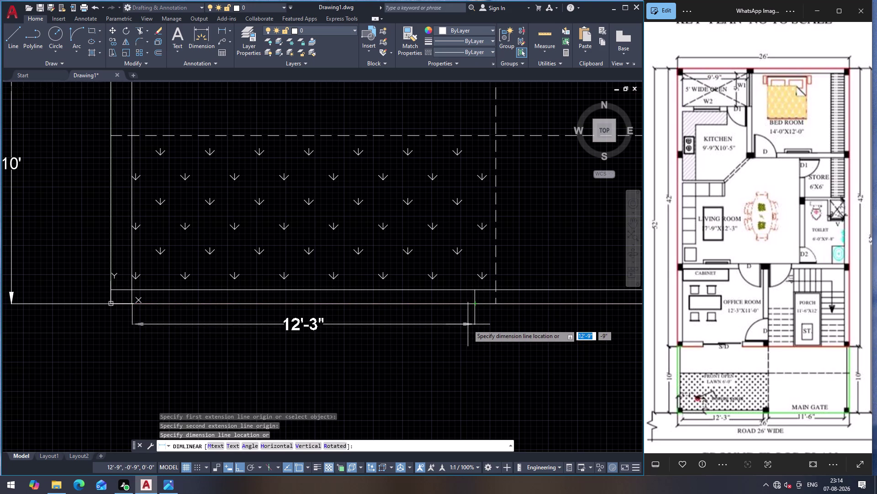
click(468, 324)
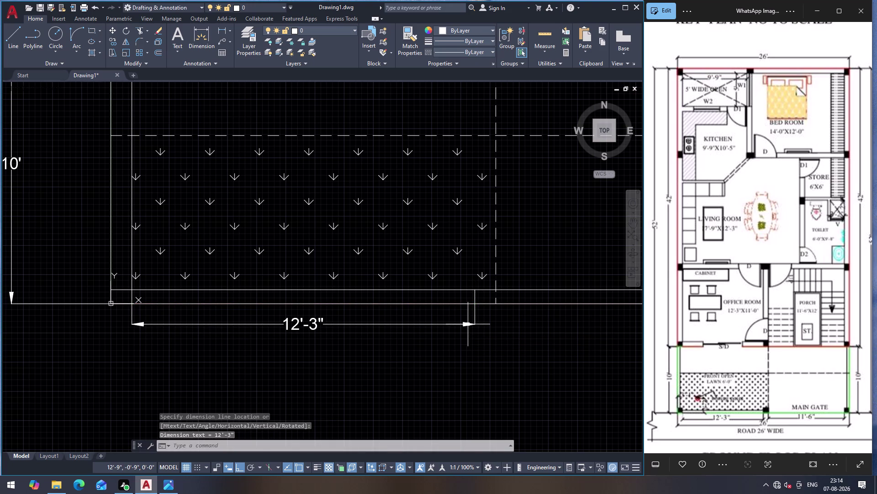
Add another 12'-3" front-edge dimension ending at the front-right corner.
key(Return)
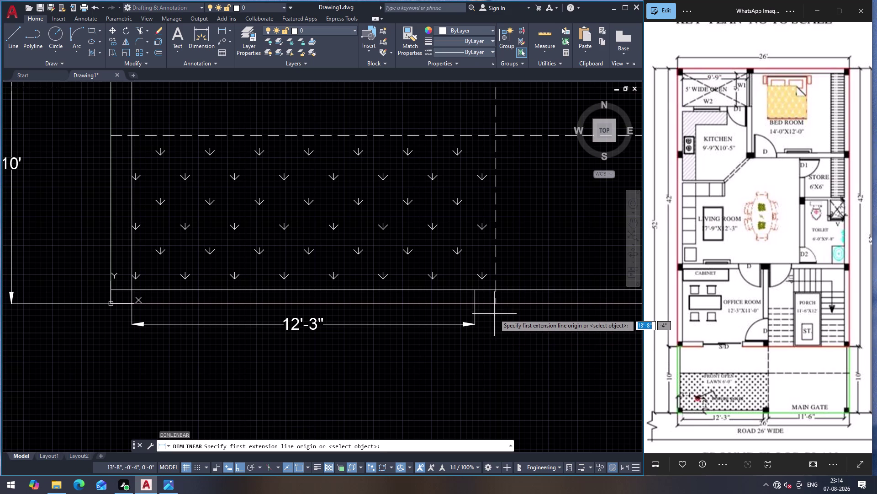
click(495, 305)
scroll(down, 3)
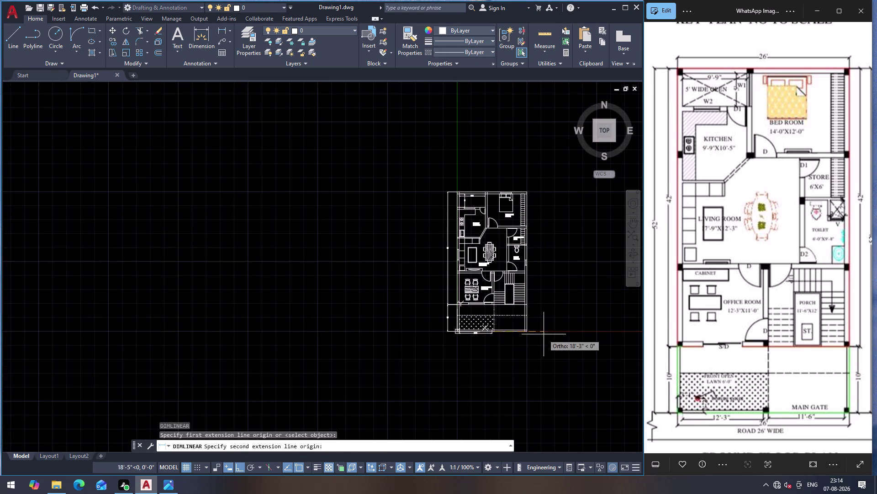
scroll(up, 3)
click(555, 316)
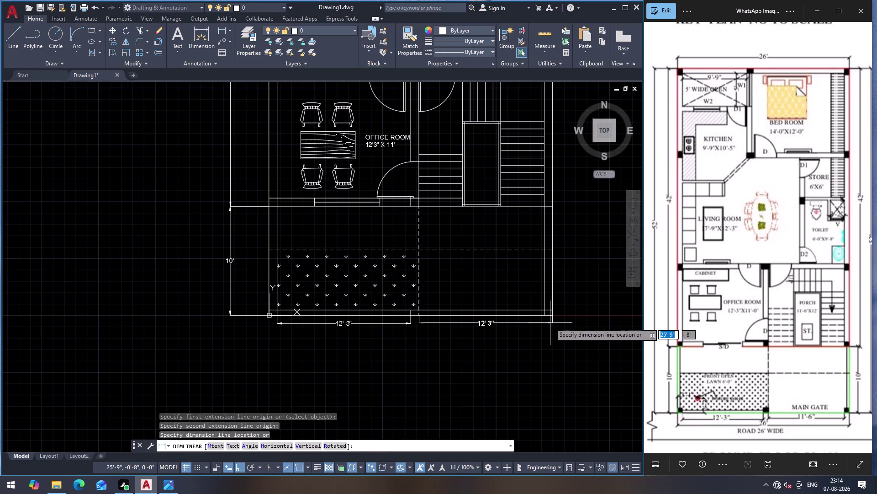
click(550, 323)
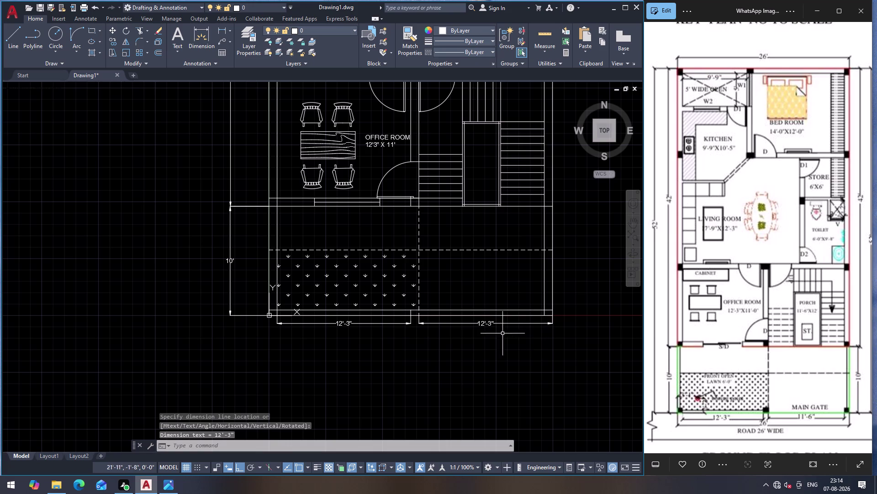
Abandon a third dimension, then select the right-hand 12'-3" dimension and delete it.
key(Return)
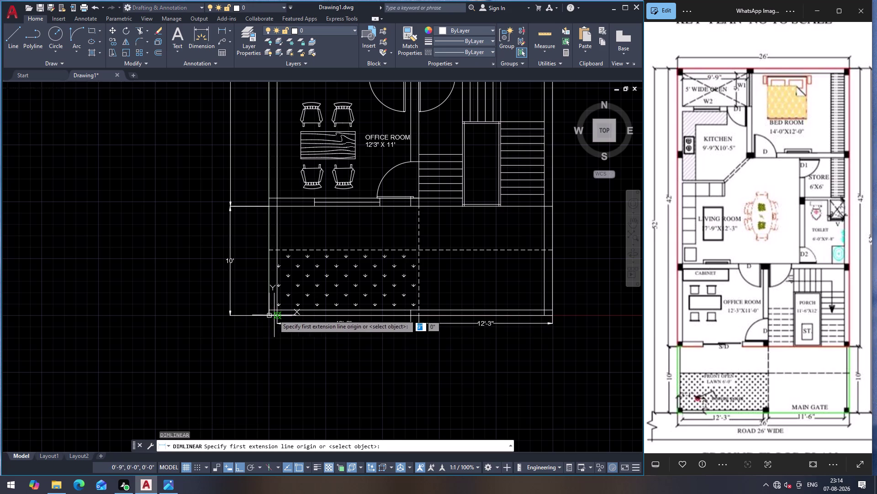
click(269, 317)
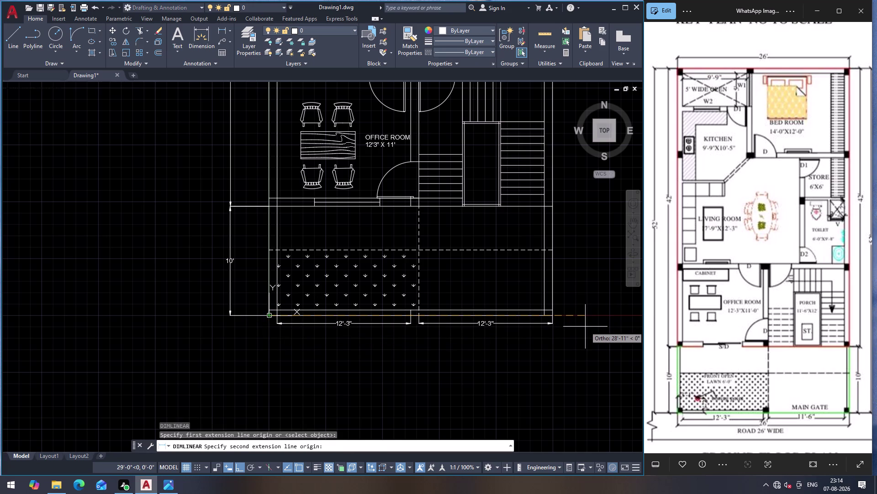
key(Escape)
key(Escape)
click(553, 322)
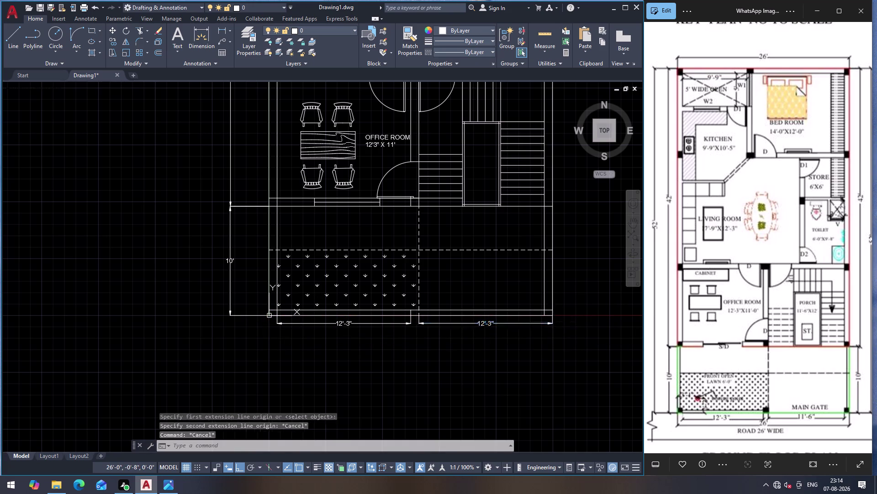
key(Delete)
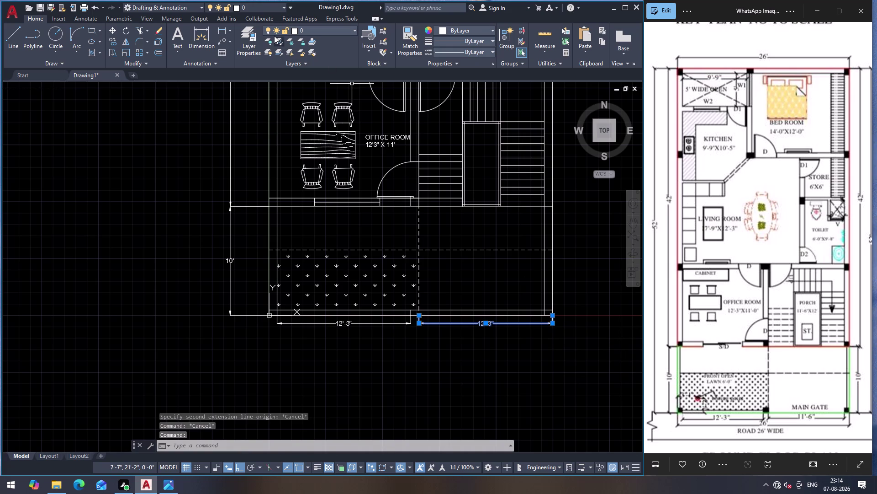
Replace the right-hand 12'-3" front-edge dimension with an 11'-6" dimension.
click(219, 28)
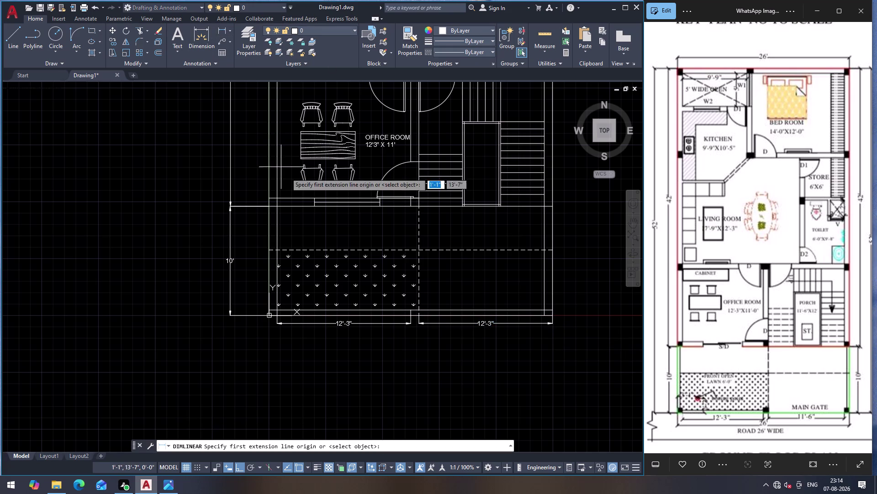
key(Escape)
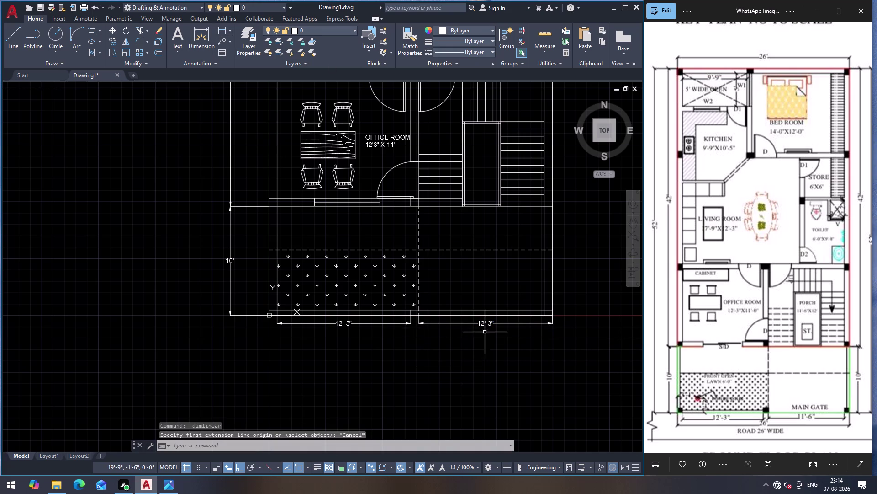
click(489, 322)
key(Delete)
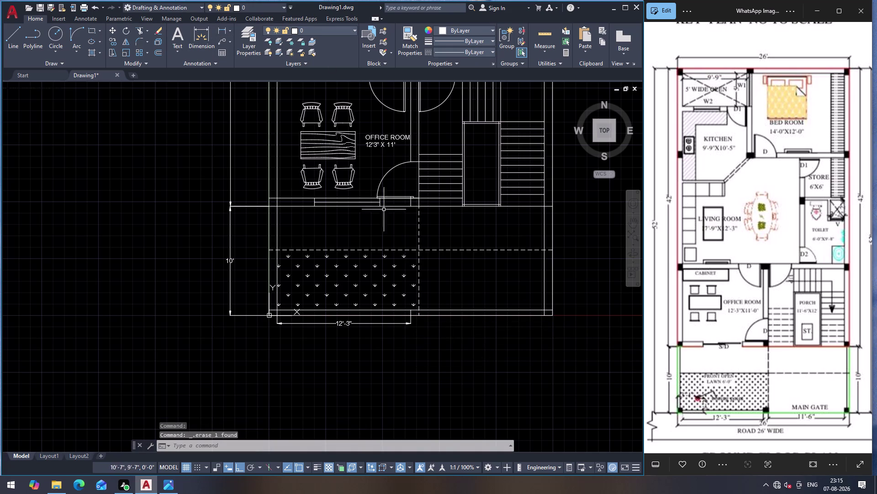
click(218, 25)
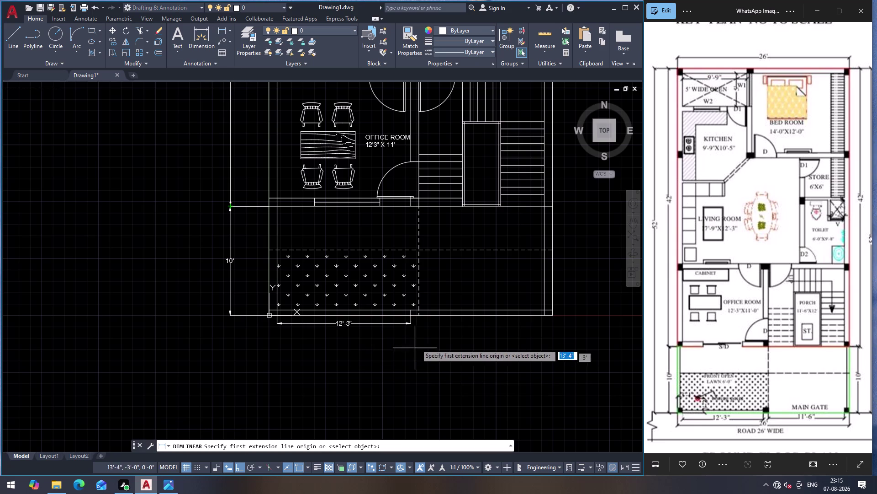
click(418, 314)
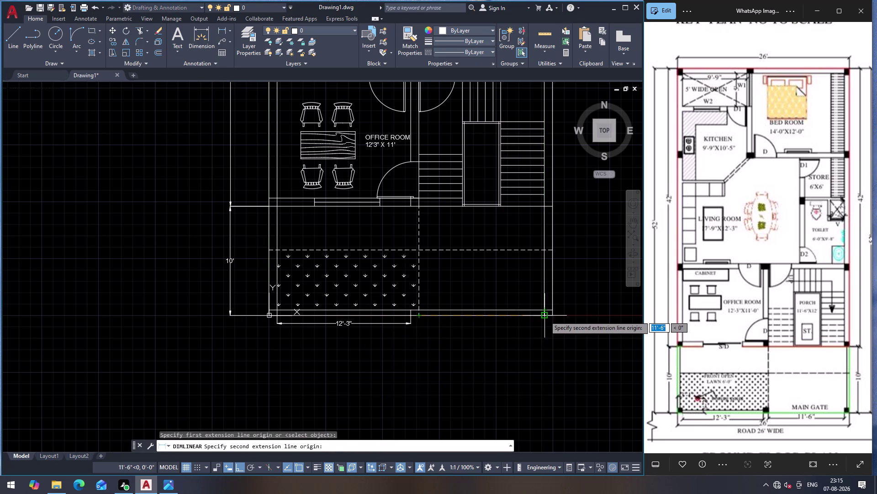
click(545, 315)
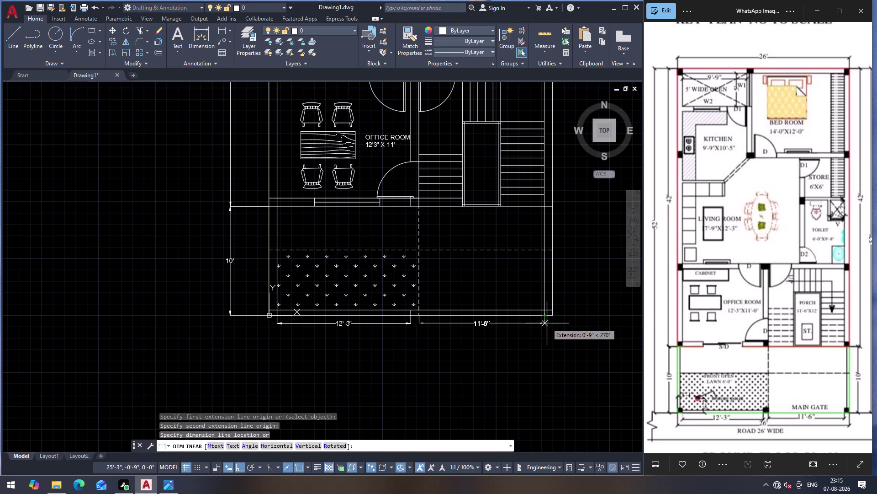
click(547, 323)
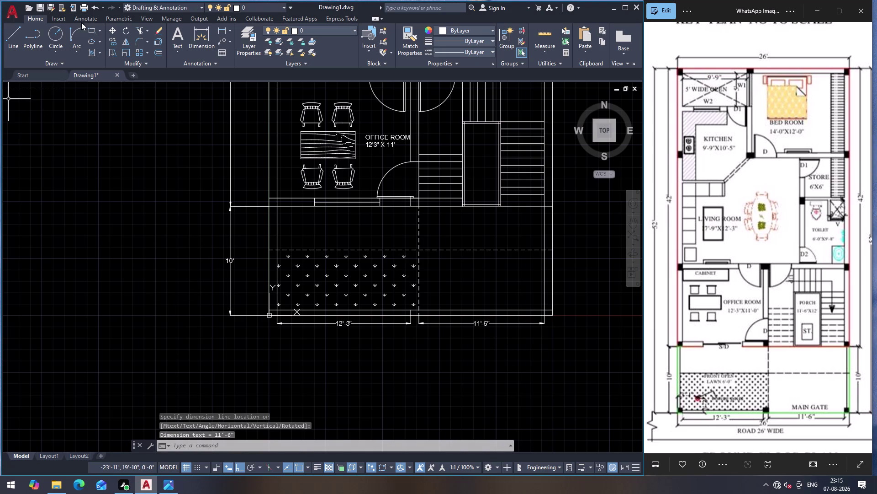
Add an overall 26' dimension from the front-left to front-right corner, below the first.
key(Return)
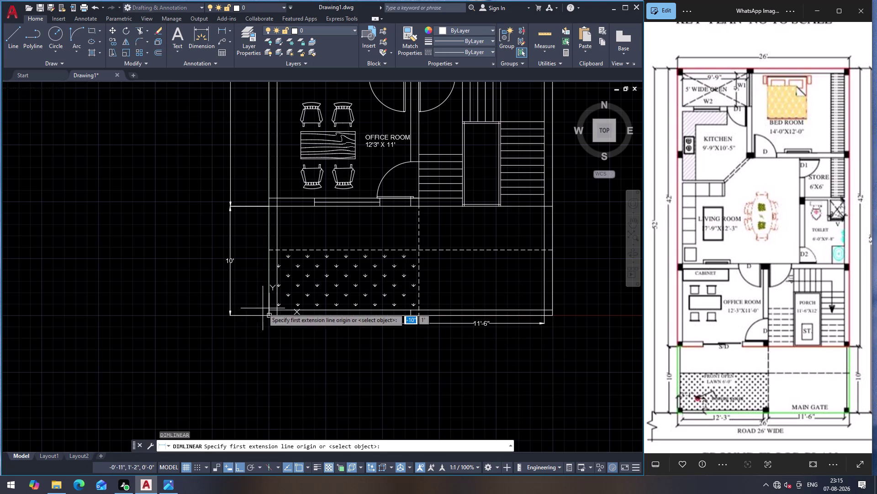
click(268, 314)
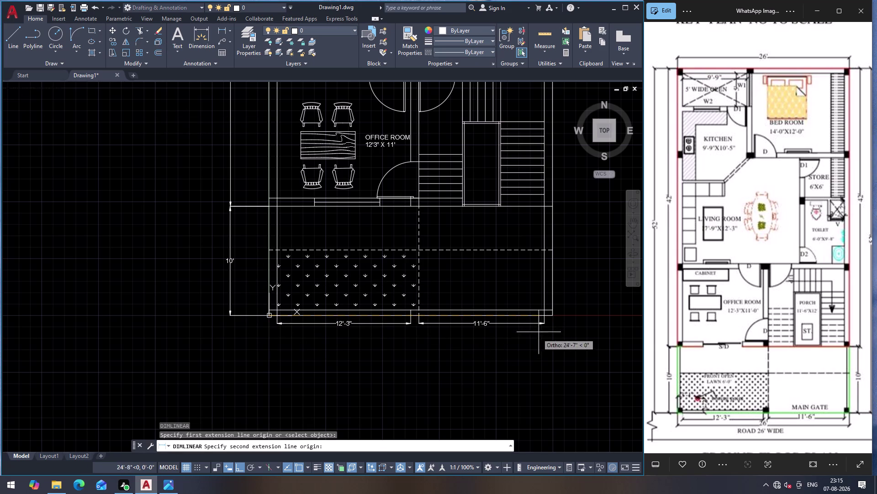
click(552, 317)
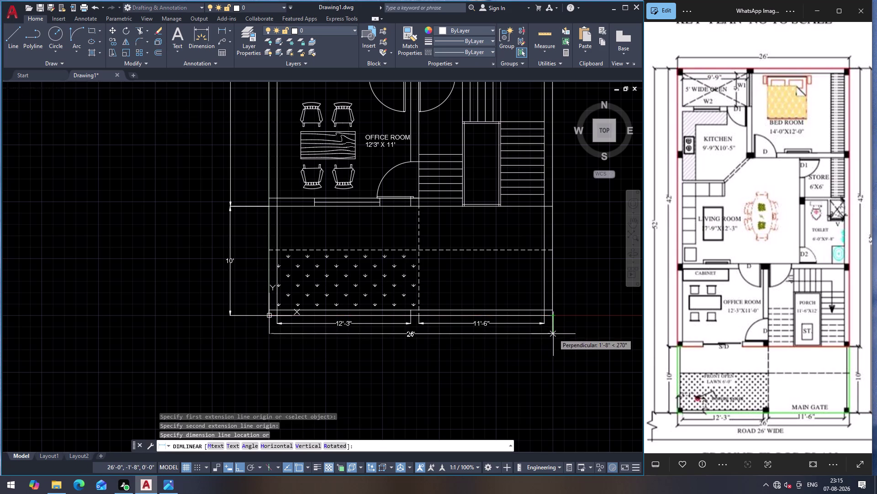
click(554, 333)
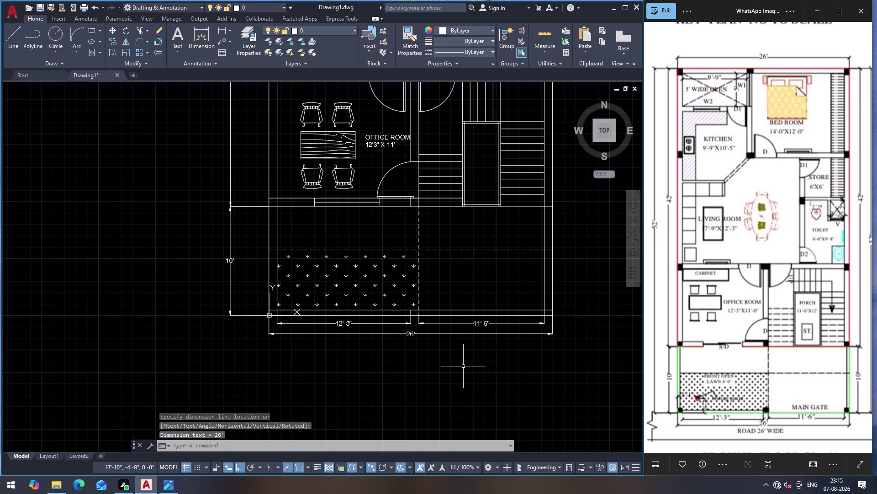
key(Escape)
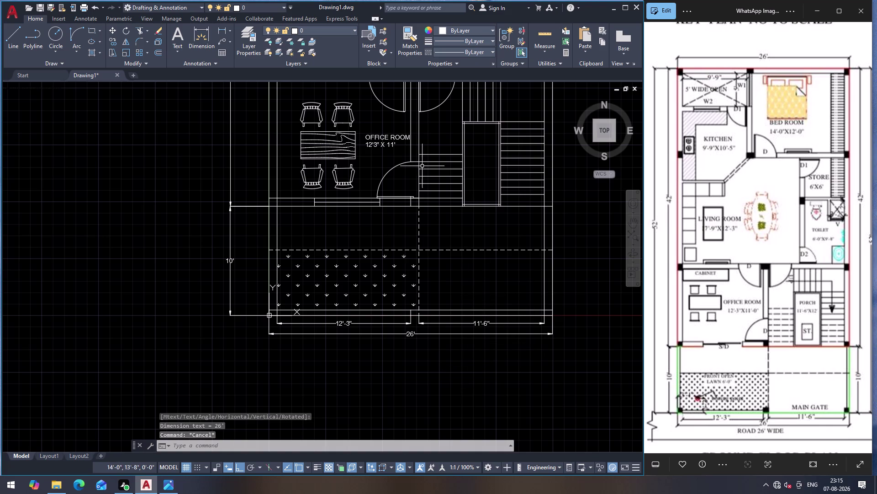
click(372, 139)
Copy the OFFICE ROOM label with CO to the open area right of the lawn.
key(c)
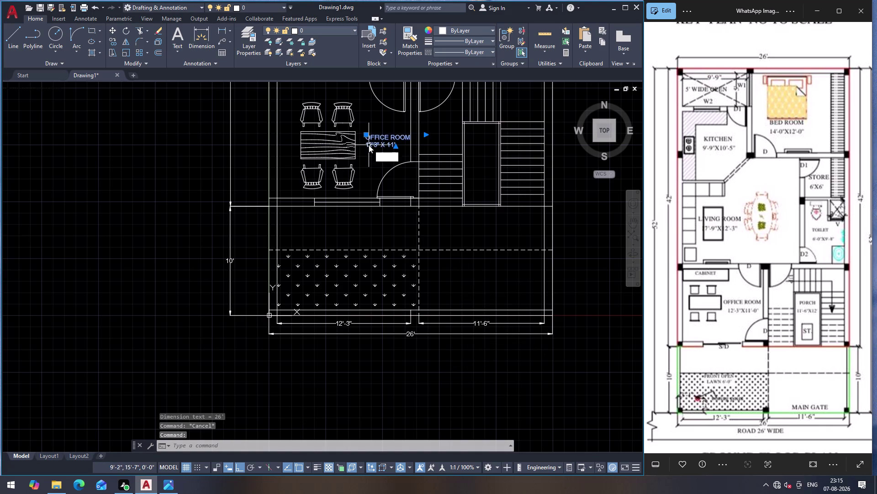
key(Return)
key(Escape)
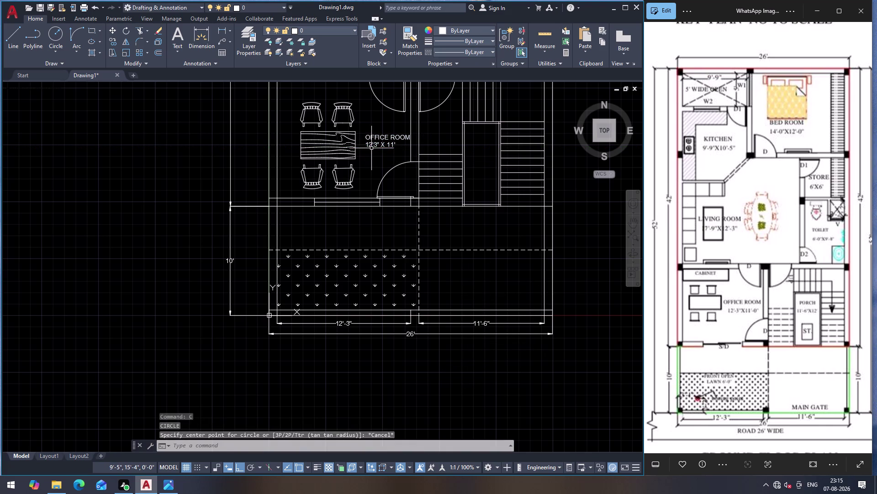
click(373, 142)
text(CO)
key(Return)
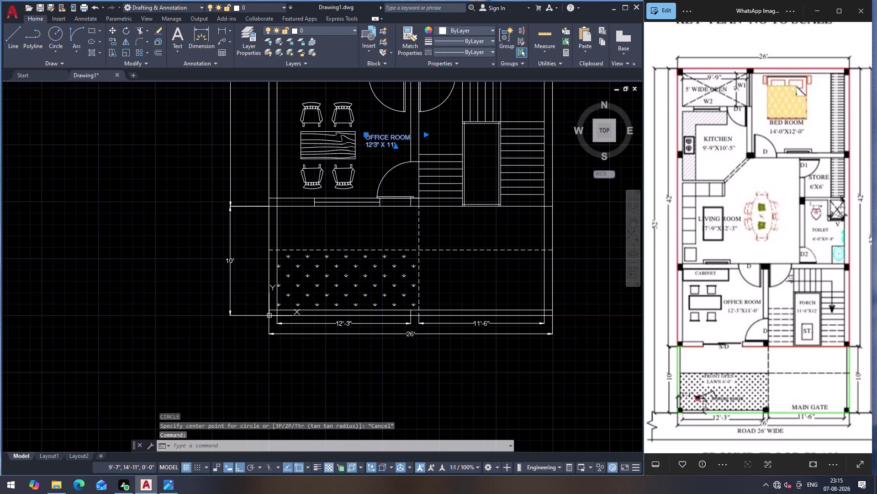
click(374, 152)
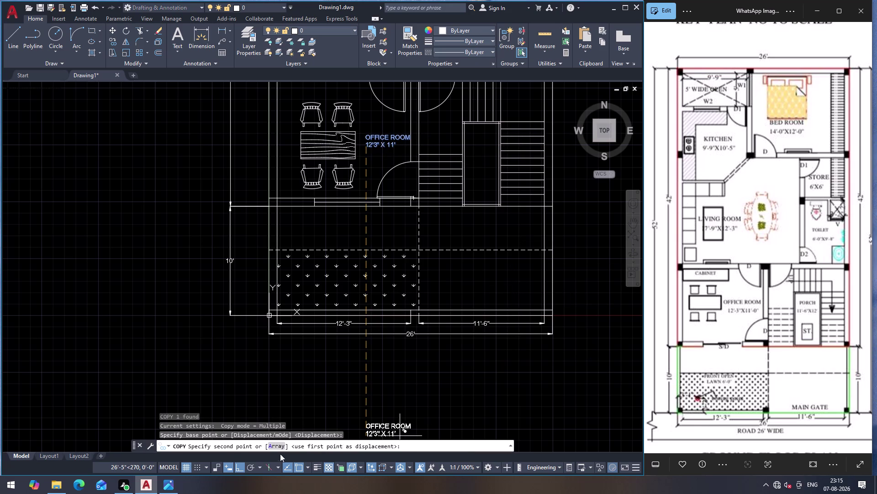
click(235, 469)
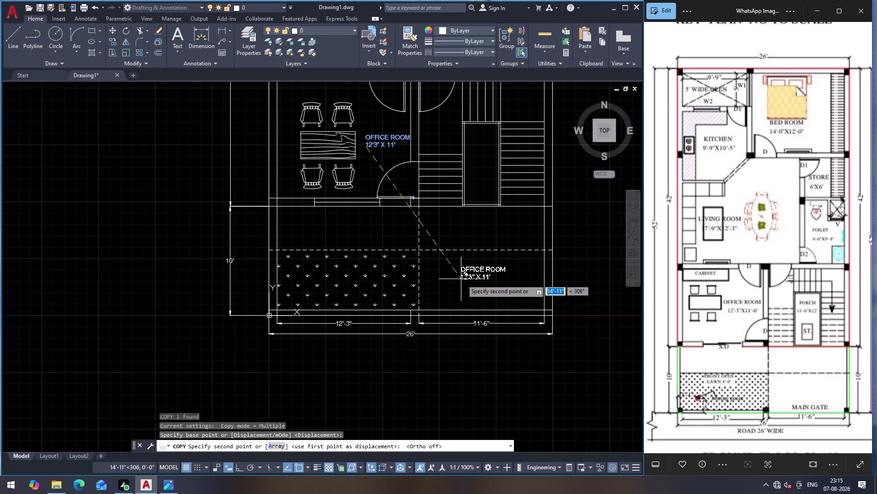
click(463, 292)
key(Escape)
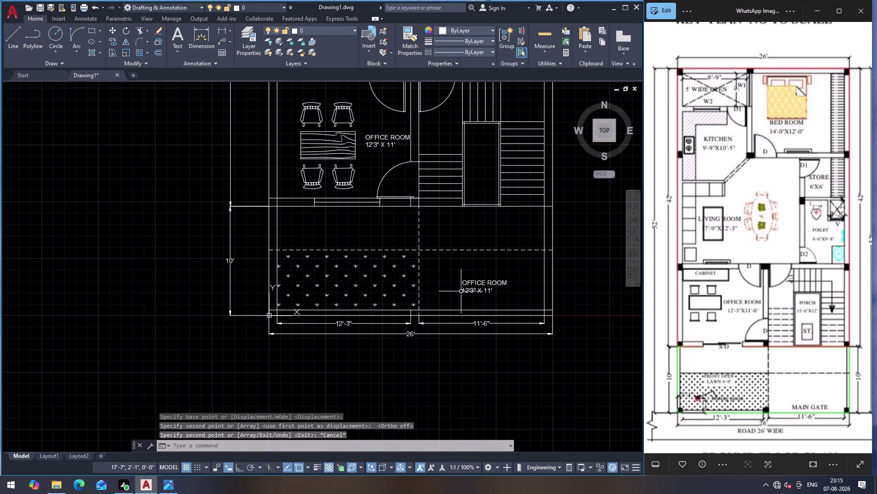
Retype the copied label's text as 'MAIN GATE'.
click(471, 285)
double_click(480, 287)
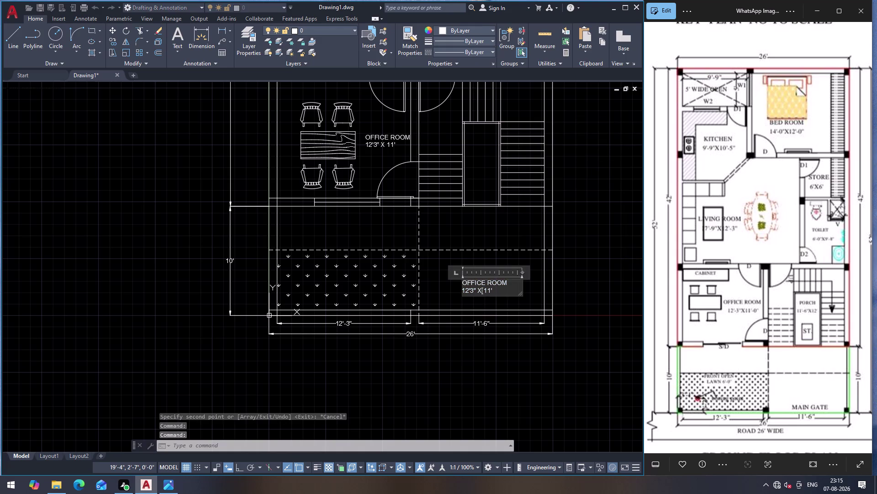
click(507, 282)
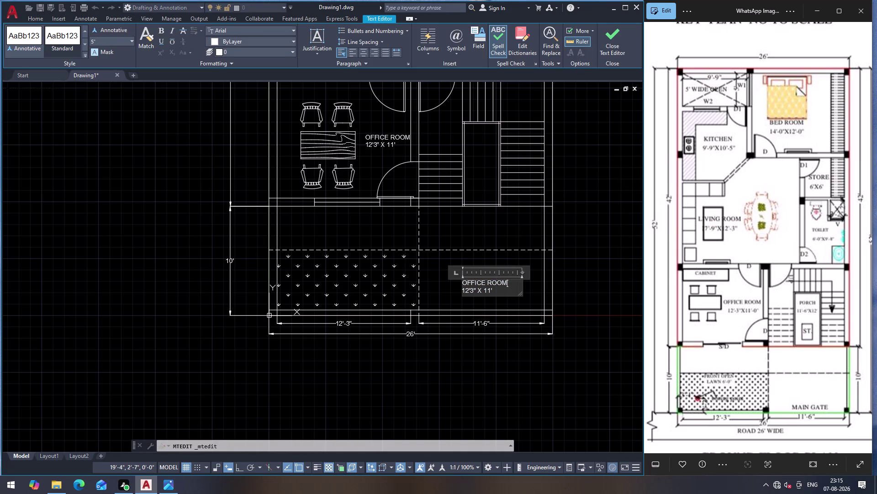
key(BackSpace)
key(BackSpace)
key(BackSpace)
key(Down)
key(Right)
key(Right)
key(Right)
key(Right)
key(Right)
key(Right)
key(BackSpace)
key(BackSpace)
key(BackSpace)
text(MA)
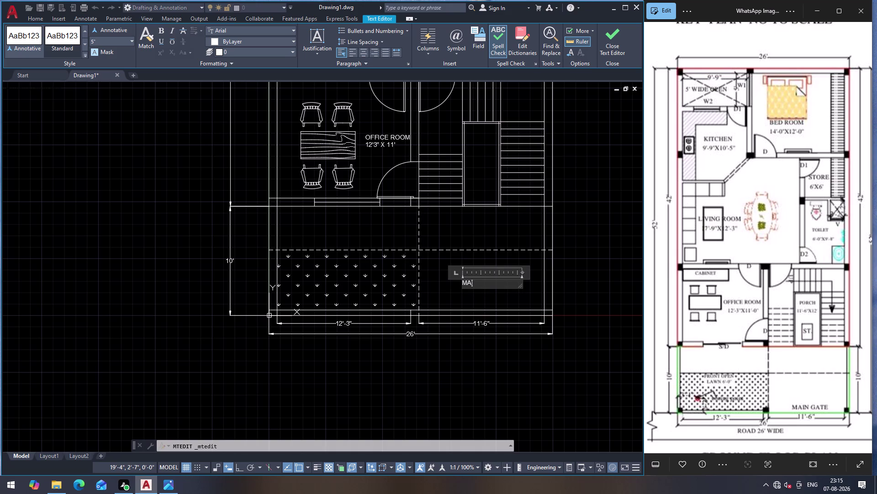
text(IN G)
key(BackSpace)
key(BackSpace)
key(BackSpace)
key(BackSpace)
key(g)
key(BackSpace)
text(GA)
text(TE)
key(ctrl+Return)
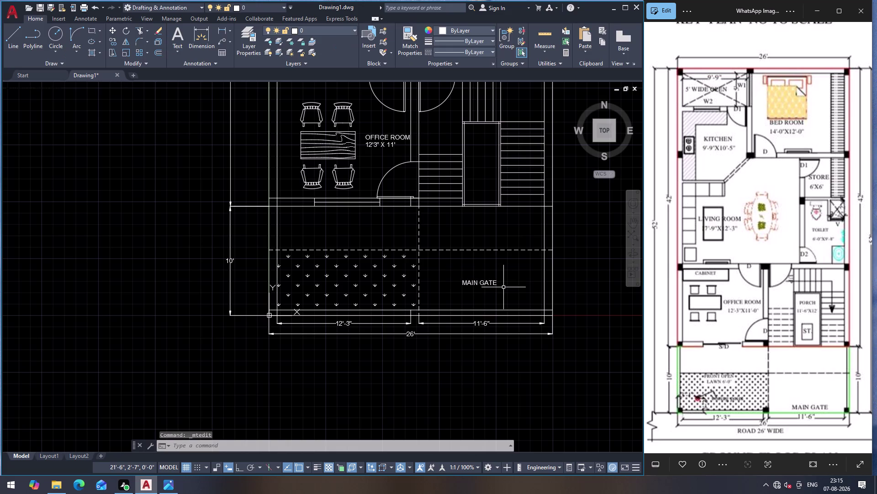
Zoom out and pan to the copied plan's office room and front area.
scroll(down, 3)
scroll(down, 3)
scroll(up, 3)
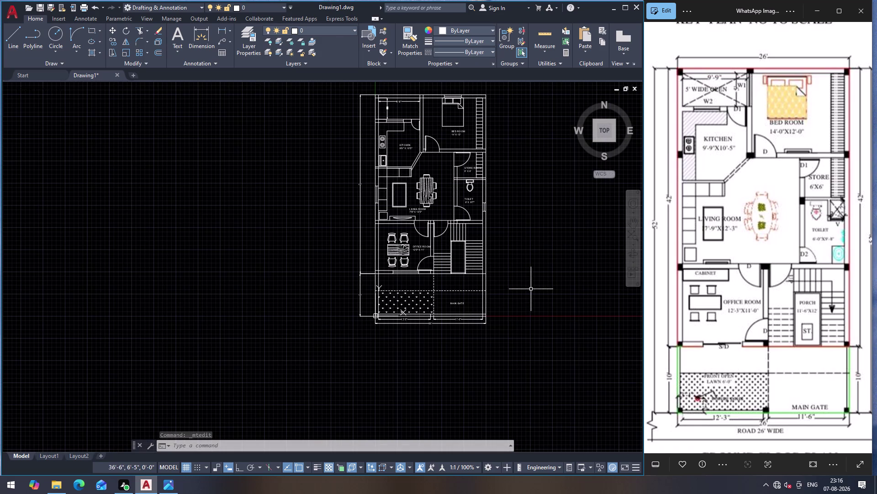
scroll(up, 3)
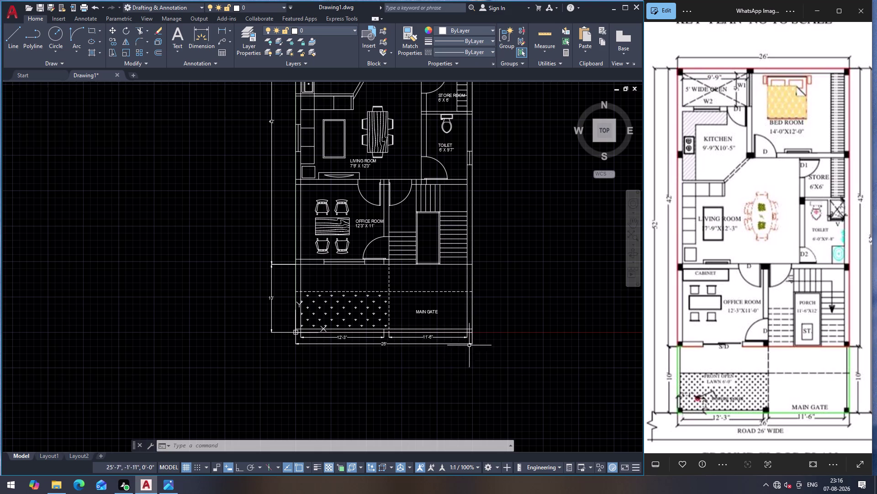
scroll(up, 3)
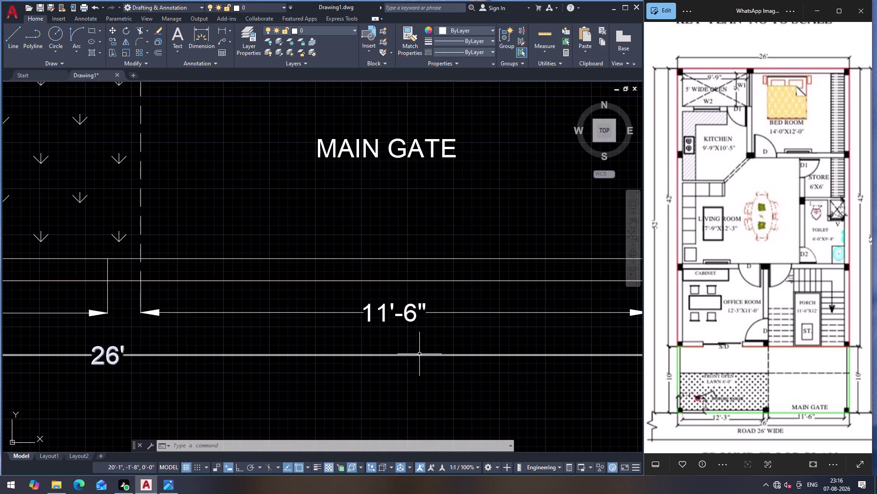
scroll(down, 3)
scroll(down, 3)
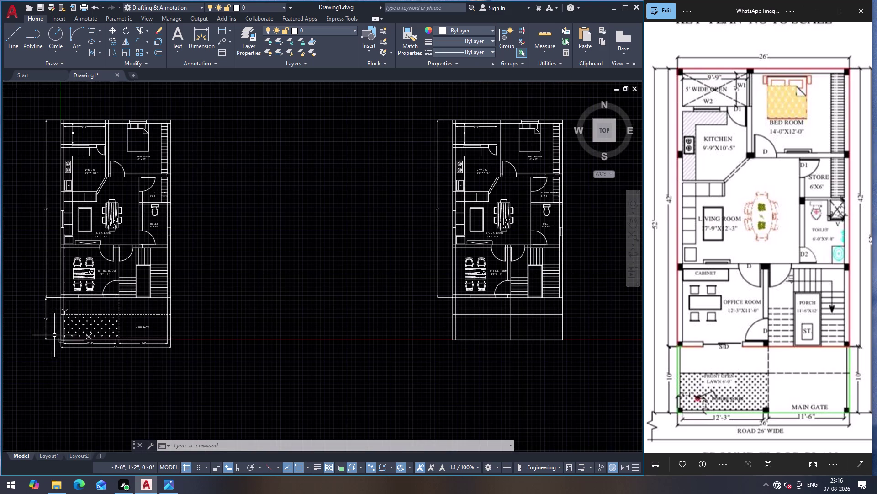
scroll(up, 3)
scroll(down, 3)
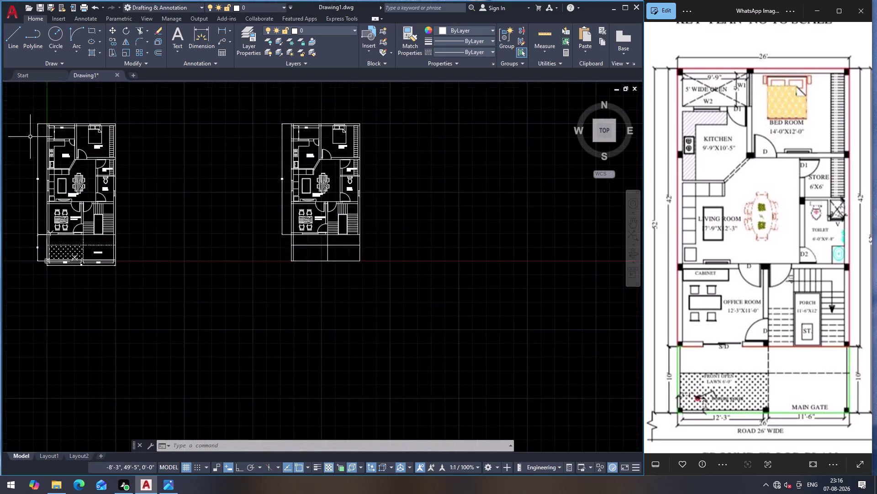
scroll(down, 3)
scroll(up, 3)
scroll(down, 3)
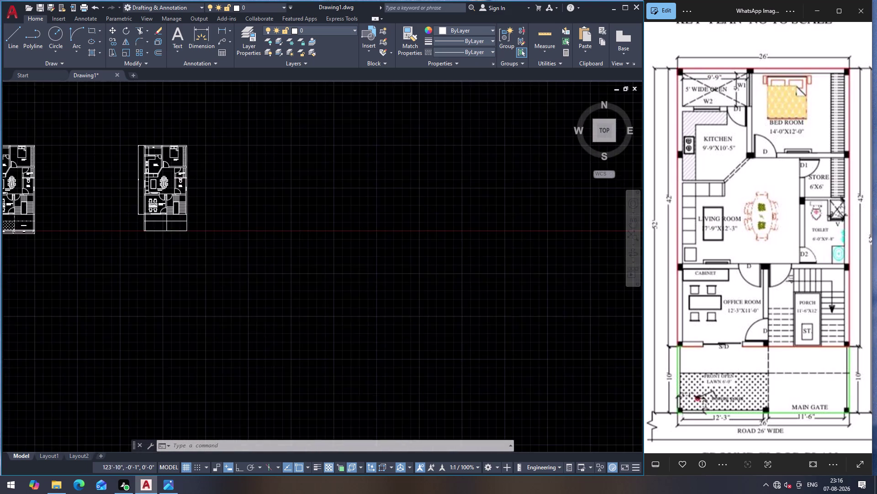
scroll(up, 3)
scroll(down, 3)
scroll(up, 3)
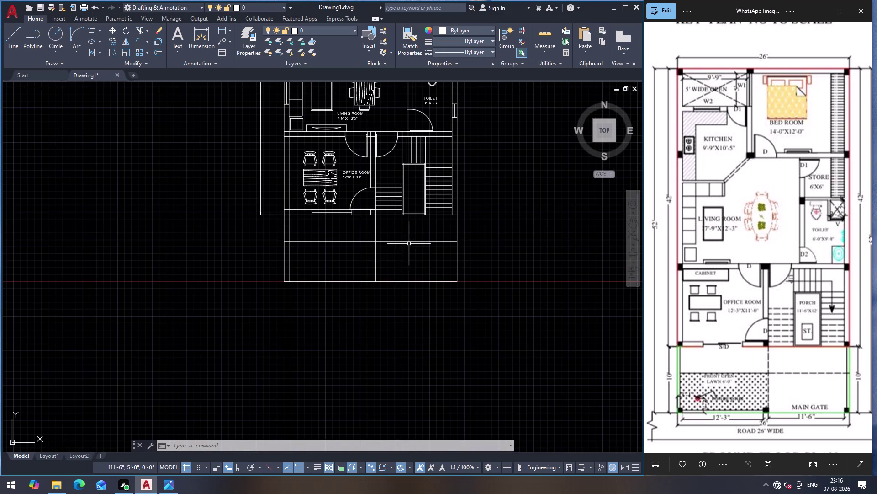
Trim away the front-area lines below the copied plan's office room and stairs.
text(TR)
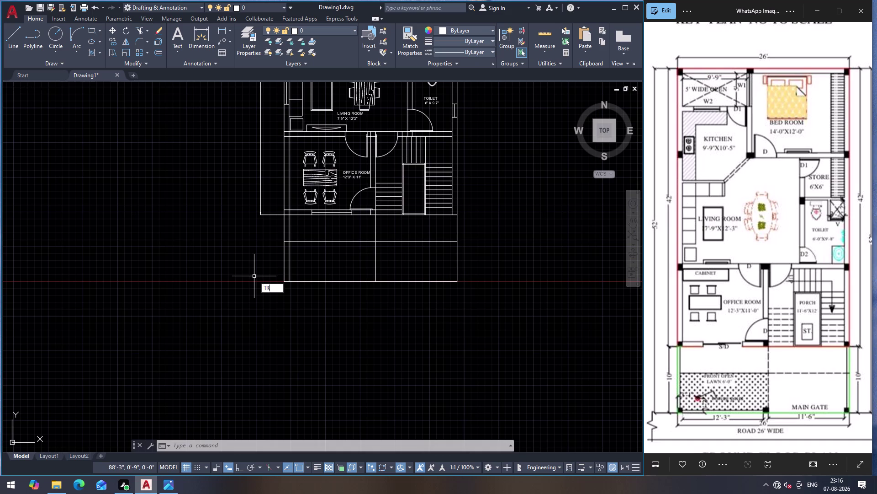
key(Return)
click(250, 269)
click(630, 256)
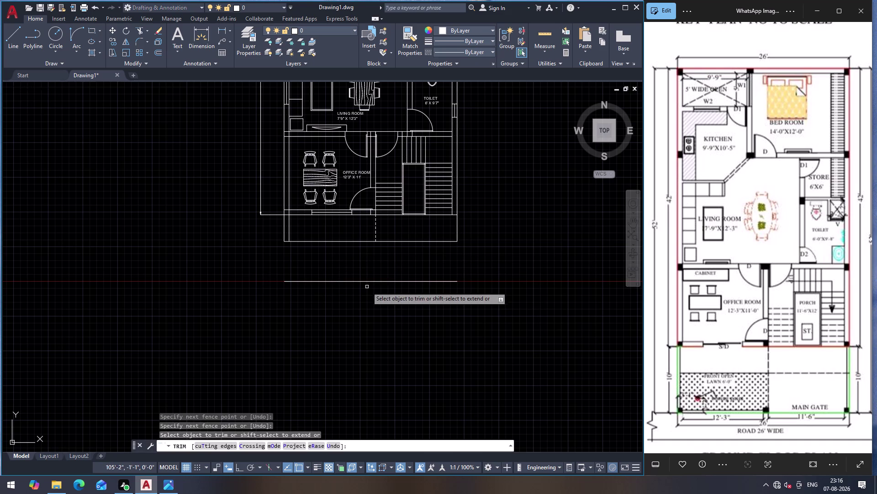
click(368, 281)
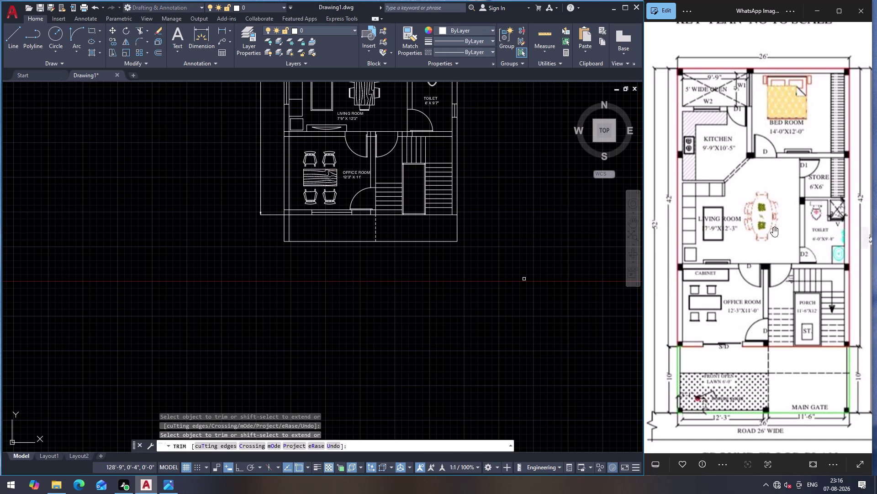
key(Escape)
Zoom around the original plan and inspect its MAIN GATE label.
scroll(down, 3)
scroll(up, 3)
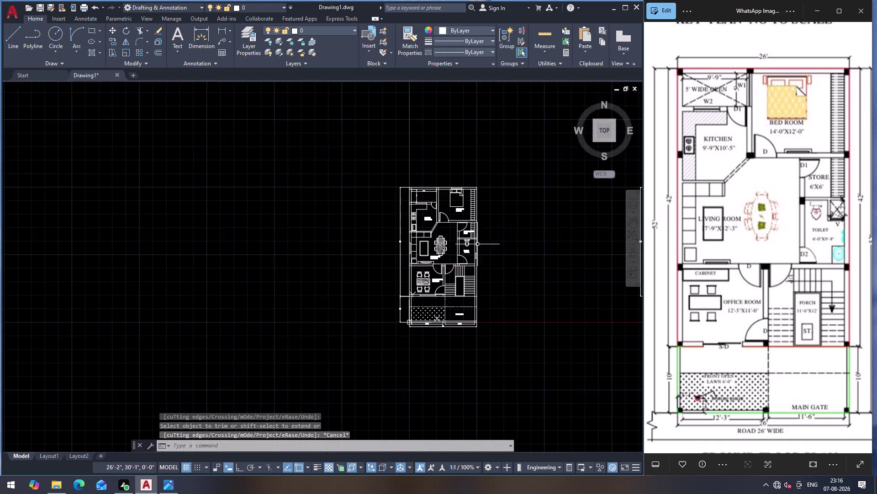
scroll(up, 3)
scroll(down, 3)
scroll(up, 3)
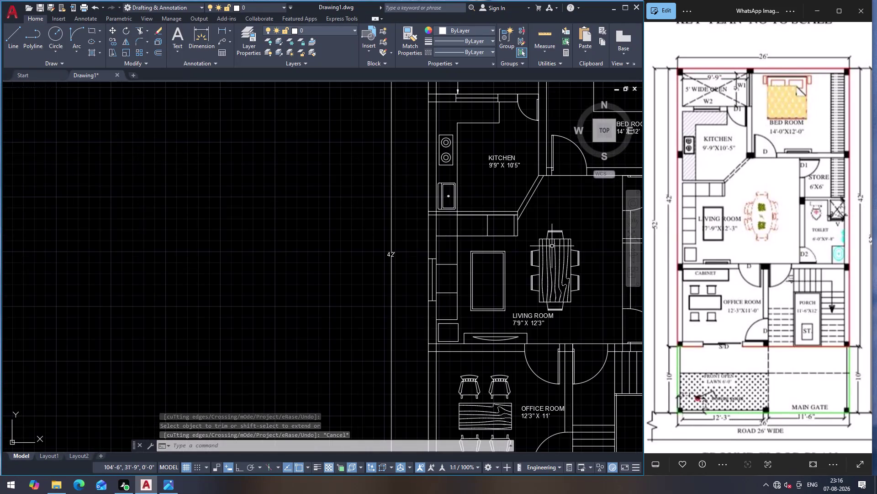
scroll(down, 3)
scroll(down, 3)
scroll(up, 3)
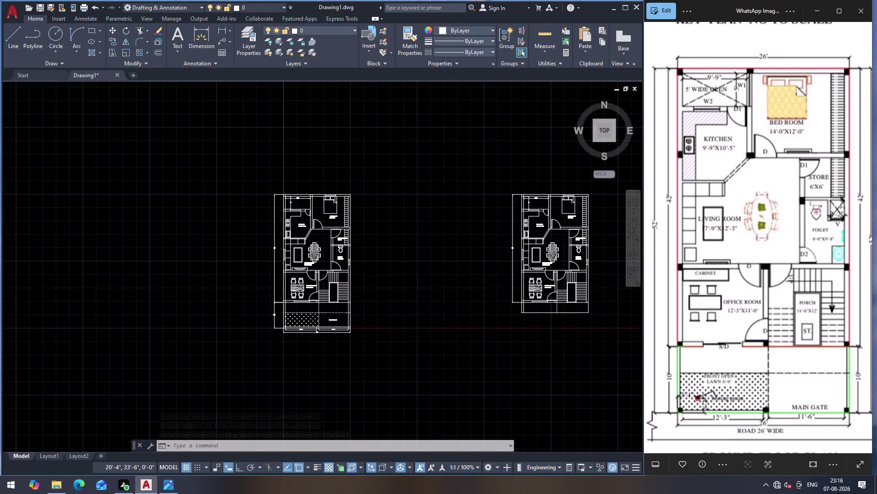
scroll(up, 3)
scroll(down, 3)
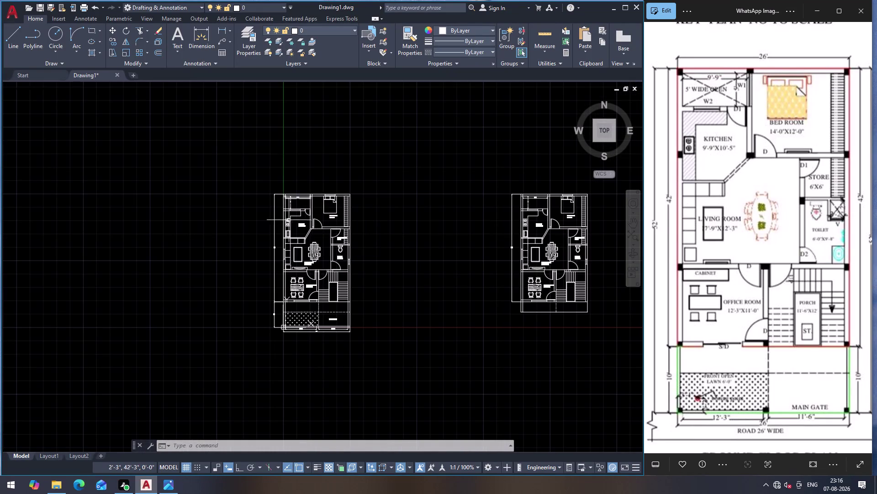
scroll(up, 3)
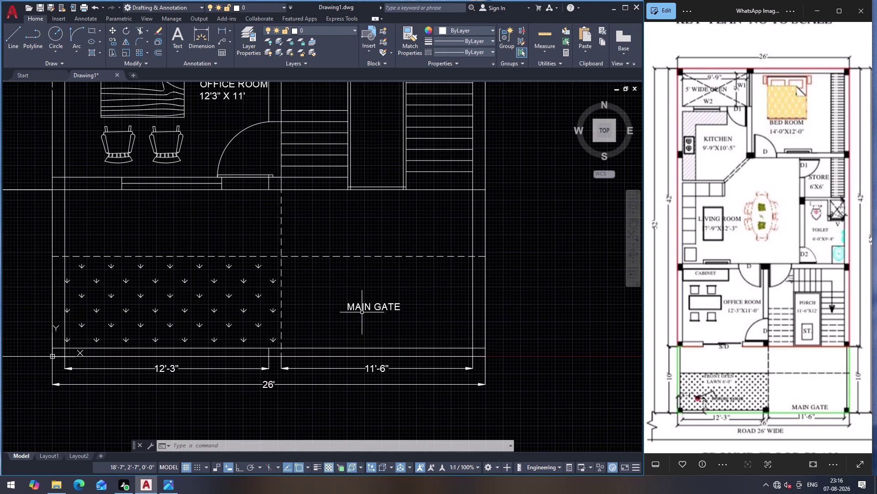
click(363, 307)
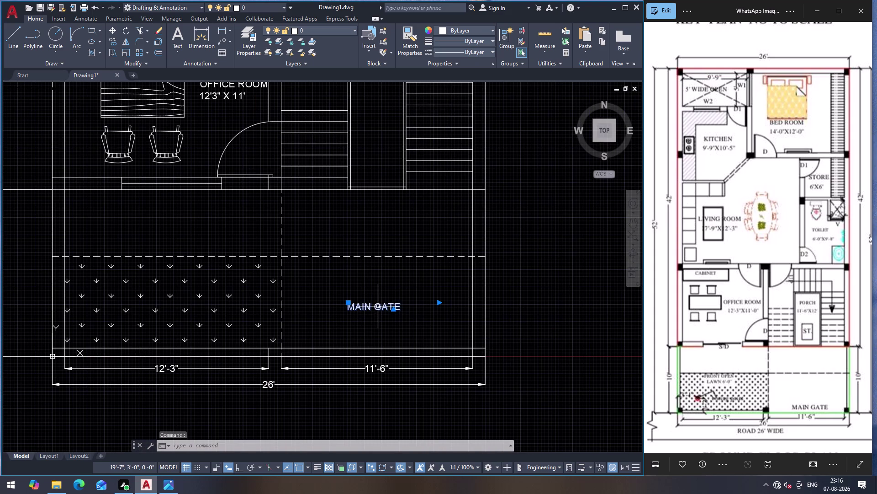
key(Escape)
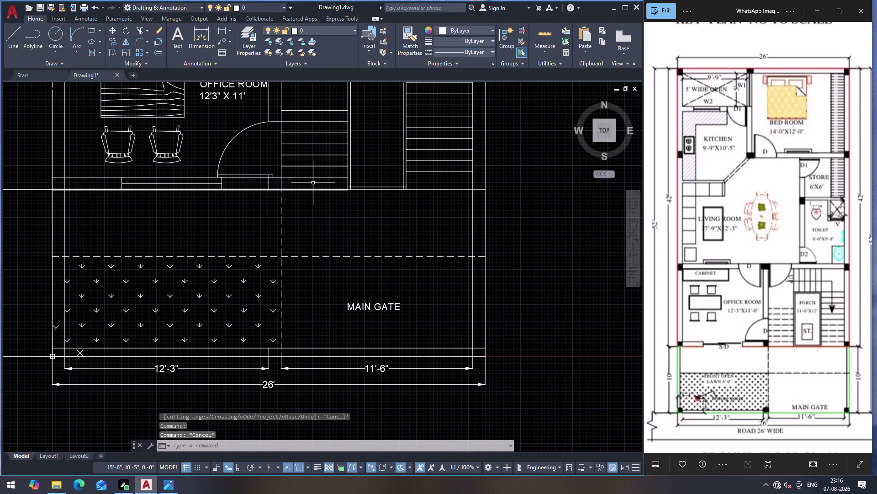
scroll(down, 3)
scroll(down, 3)
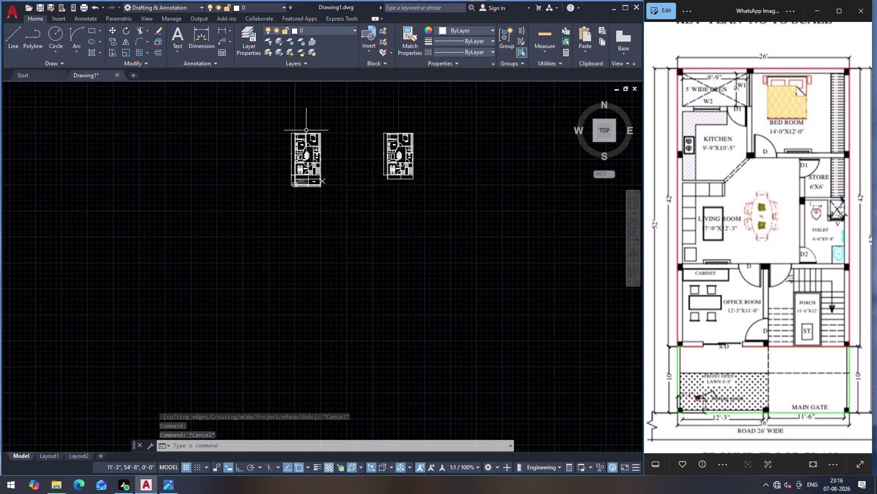
scroll(up, 3)
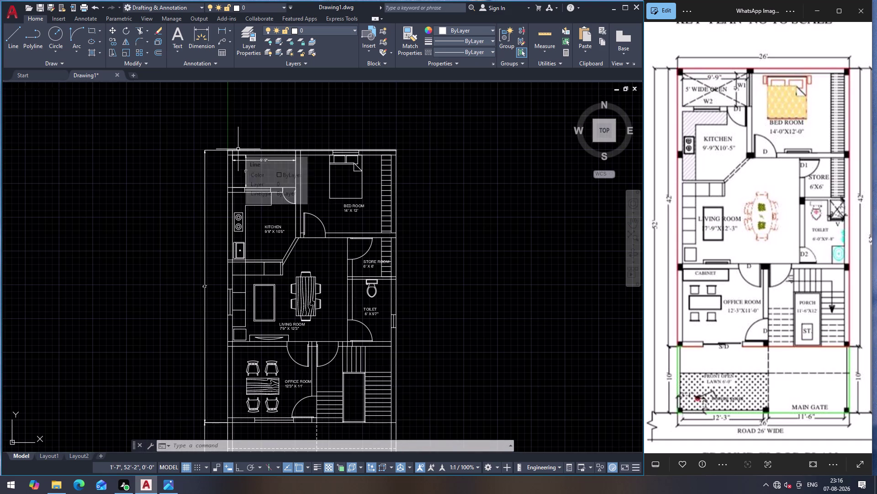
Dimension the copied plan's top edge with a 26' overall width dimension.
click(222, 28)
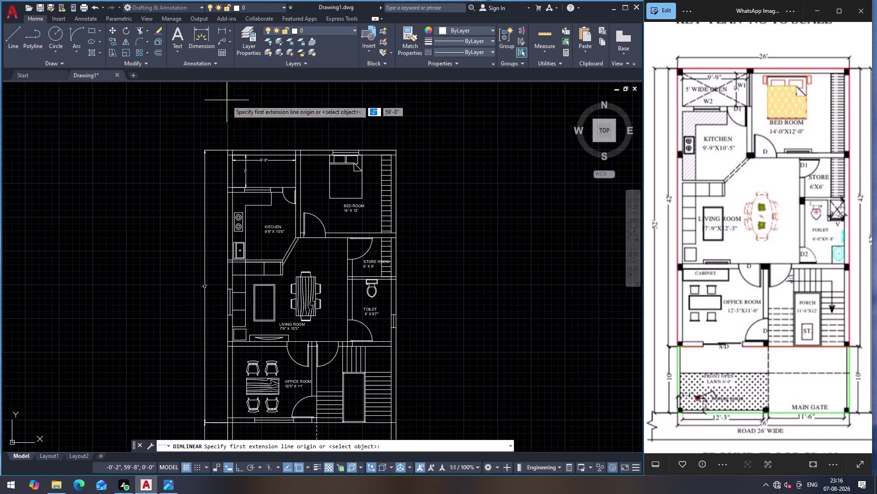
click(229, 149)
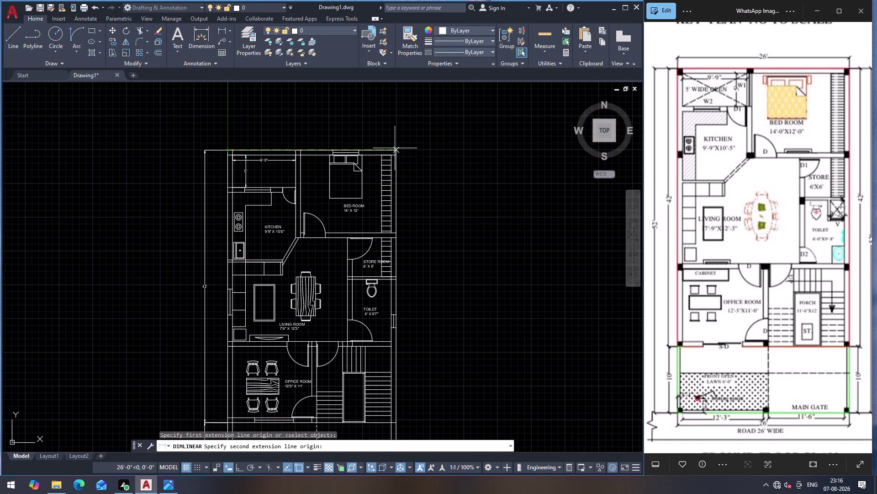
click(395, 148)
click(392, 121)
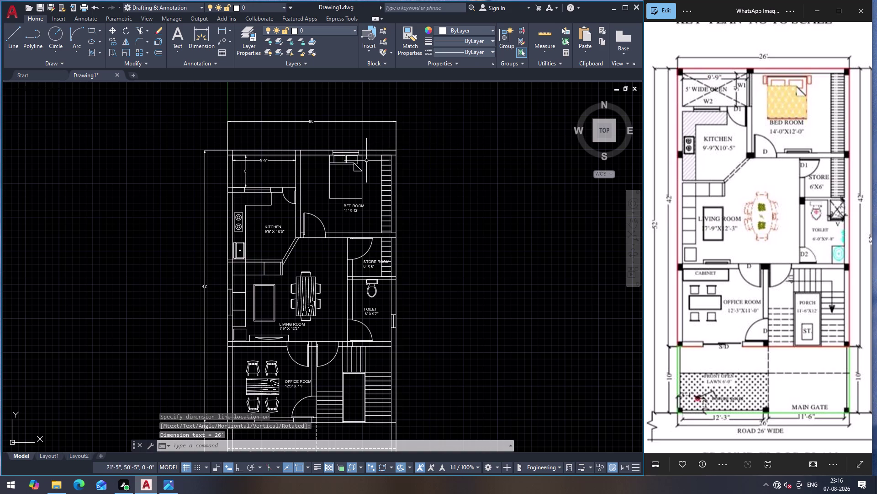
scroll(down, 3)
scroll(up, 3)
Add another 26' width dimension between the plan's top corners, placed above it.
key(Return)
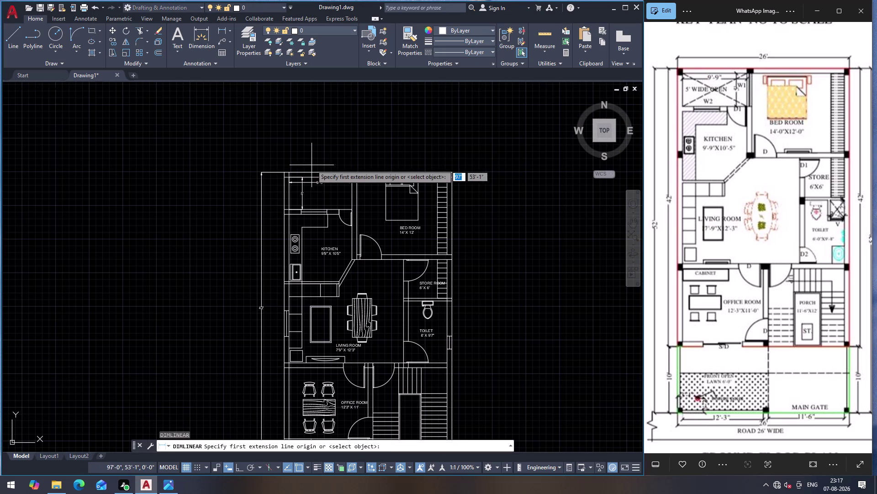
click(283, 171)
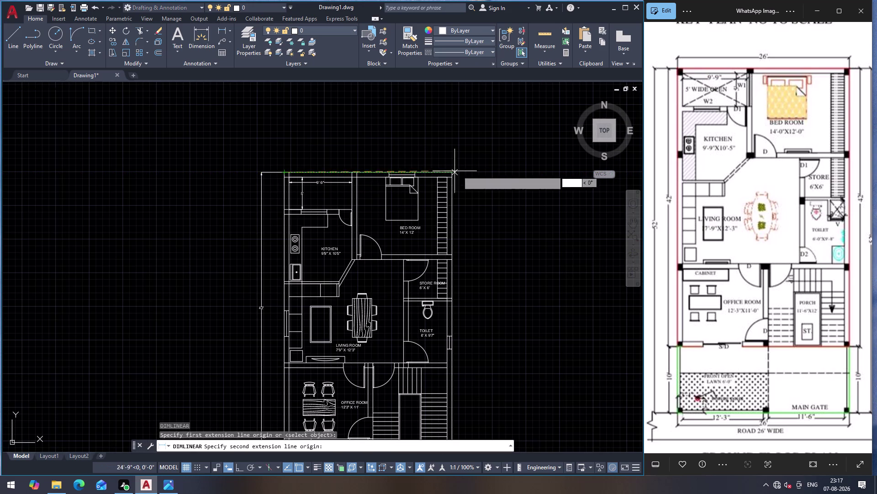
click(453, 172)
click(450, 158)
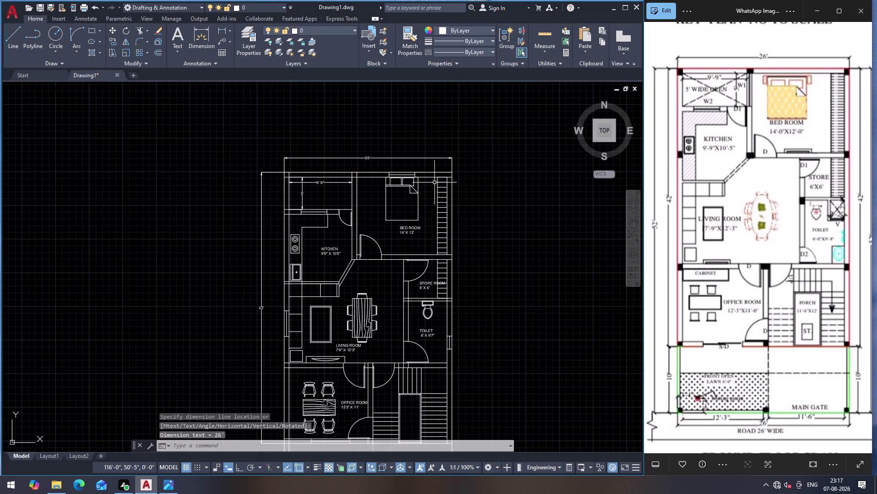
scroll(down, 3)
scroll(up, 3)
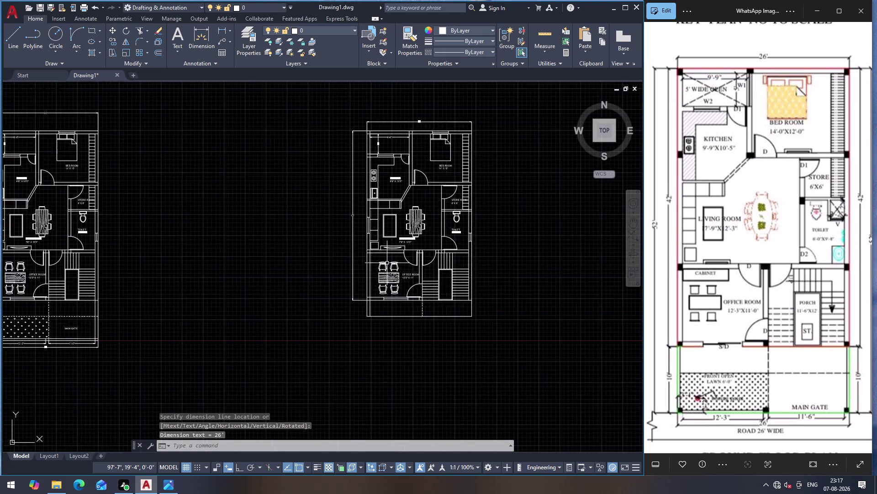
scroll(up, 3)
scroll(down, 3)
scroll(up, 3)
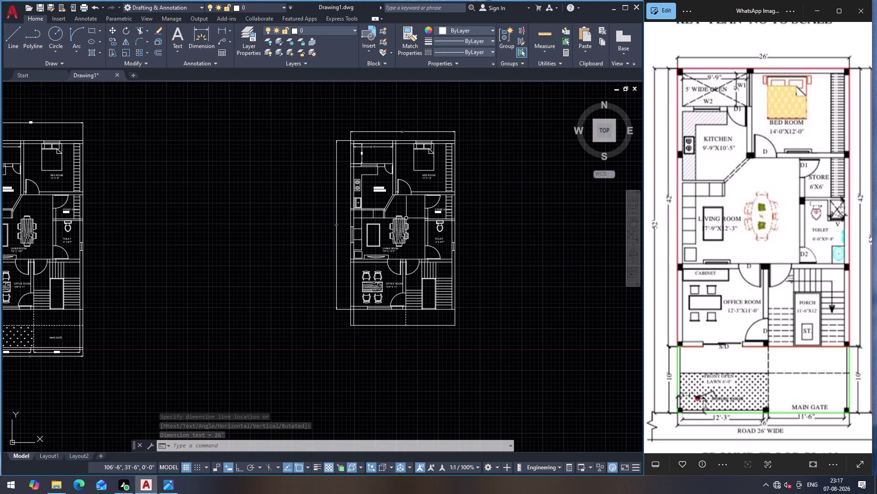
Cancel the repeated dimension and pan the reference image toward the next floor plan.
click(400, 224)
key(Return)
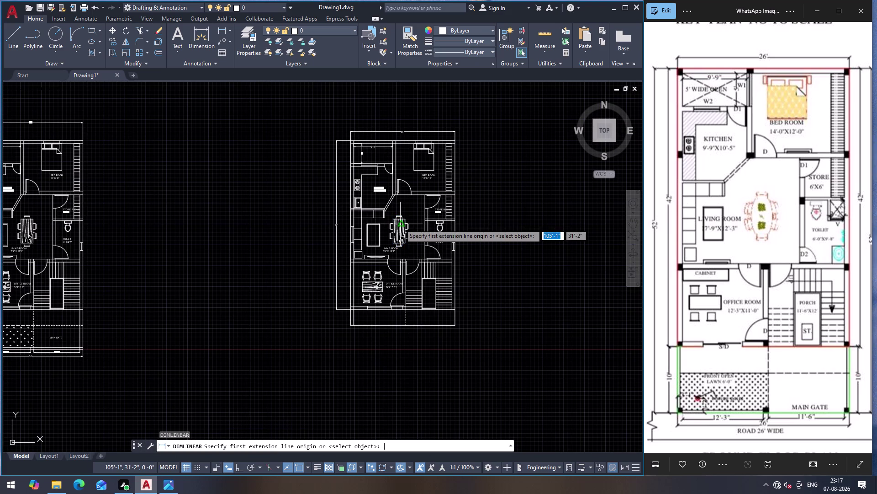
key(Escape)
scroll(down, 3)
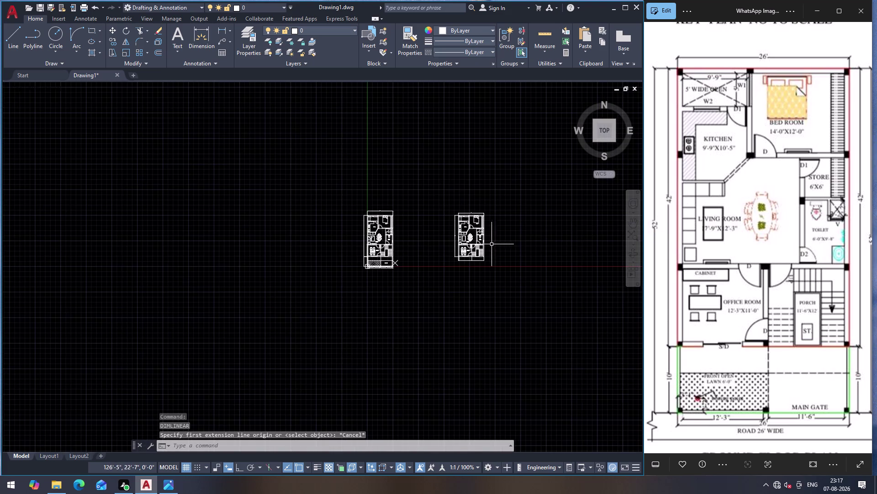
drag(788, 265, 663, 303)
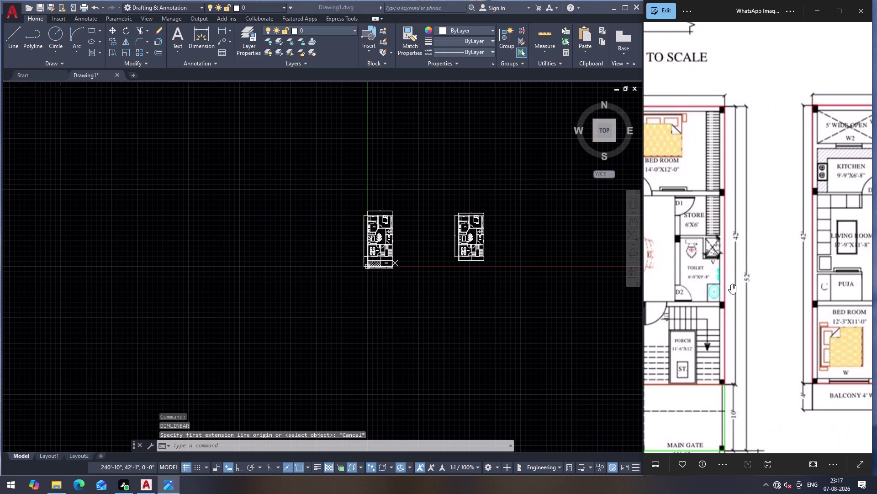
Pan the Photos reference image to the first floor plan's puja room and 4' balcony.
drag(827, 280, 717, 274)
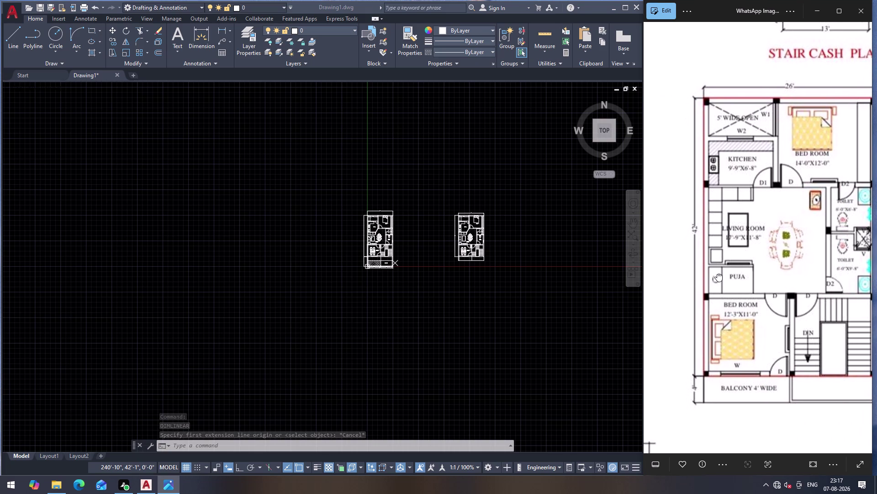
drag(718, 273, 754, 245)
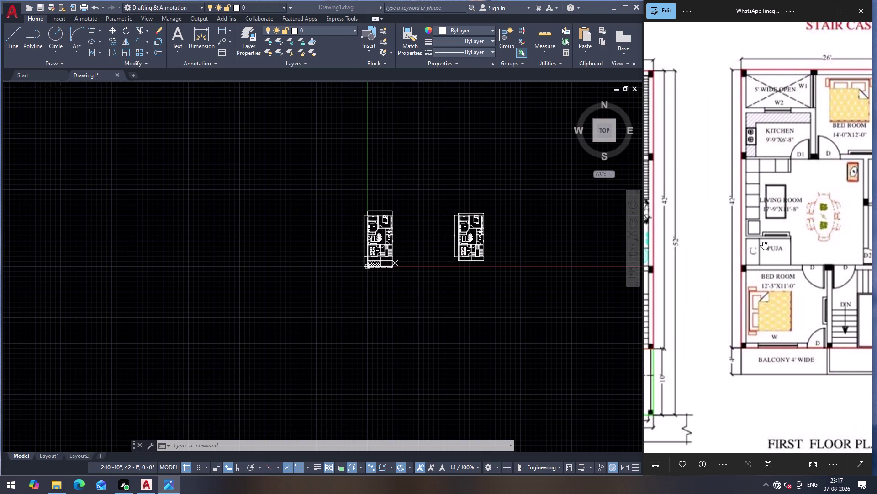
drag(754, 245, 799, 243)
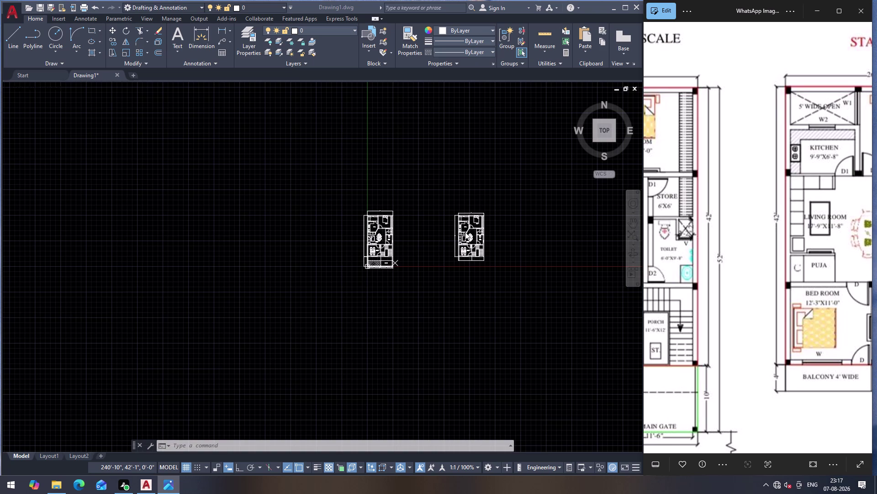
scroll(up, 3)
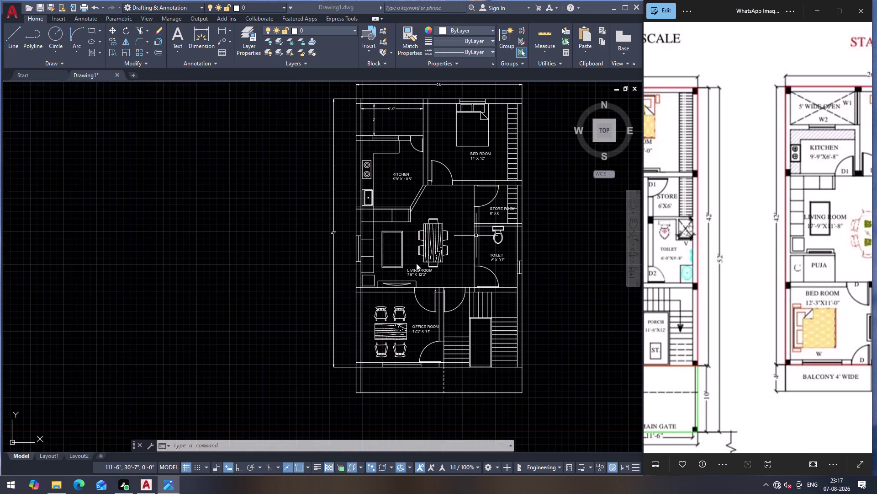
Shift the living-room centre table's two outlines slightly up and right.
scroll(up, 3)
click(339, 269)
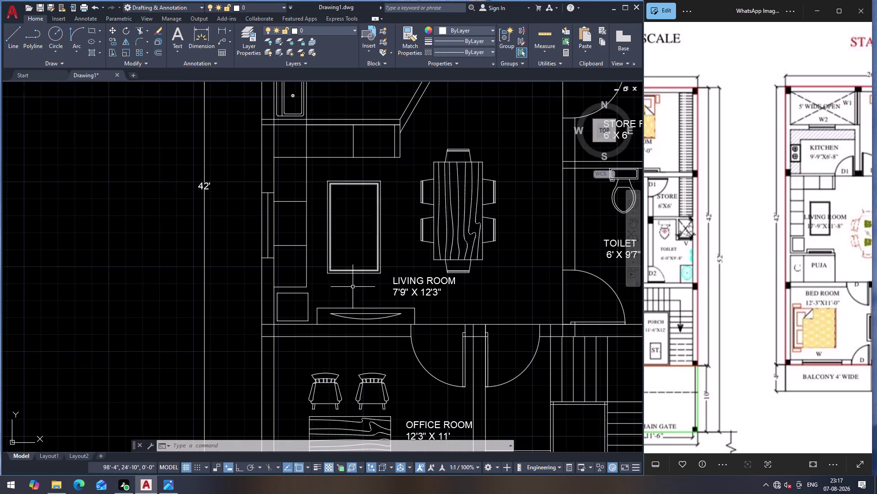
key(Escape)
click(363, 272)
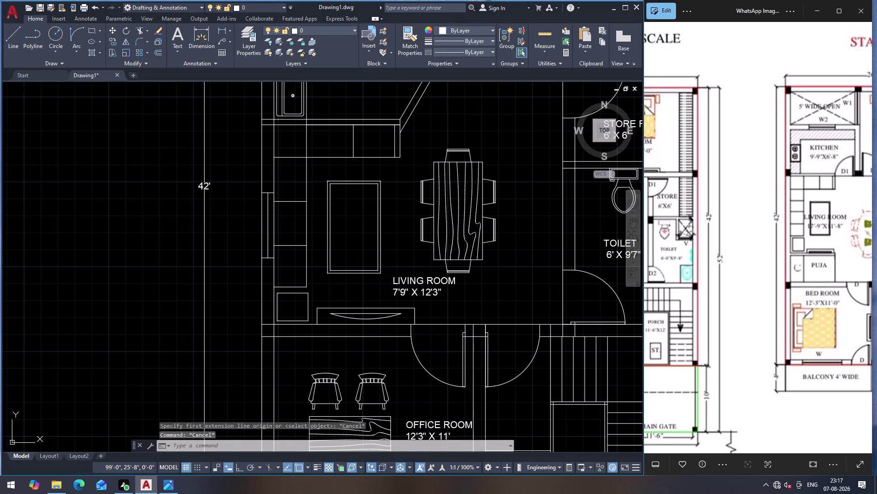
click(363, 271)
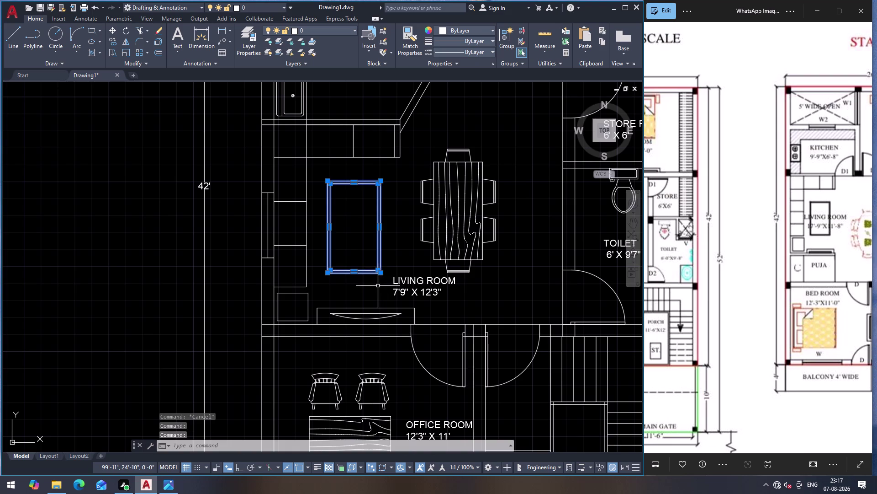
key(m)
key(Return)
click(353, 276)
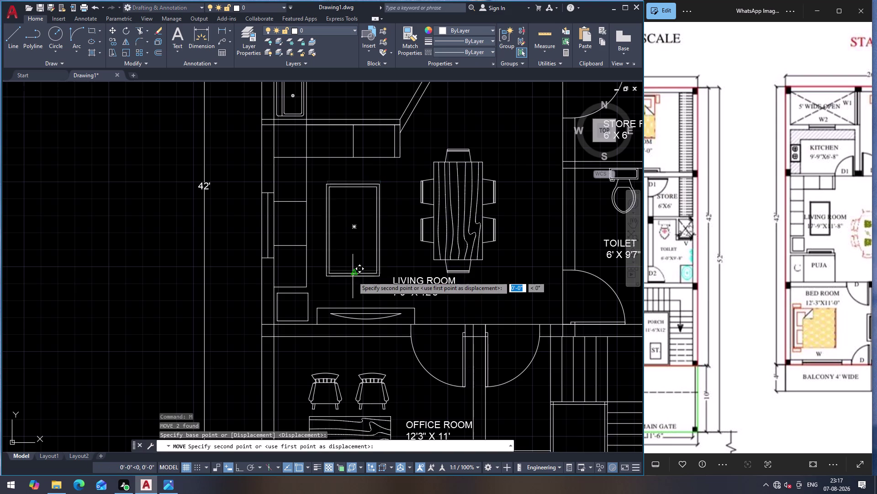
click(362, 259)
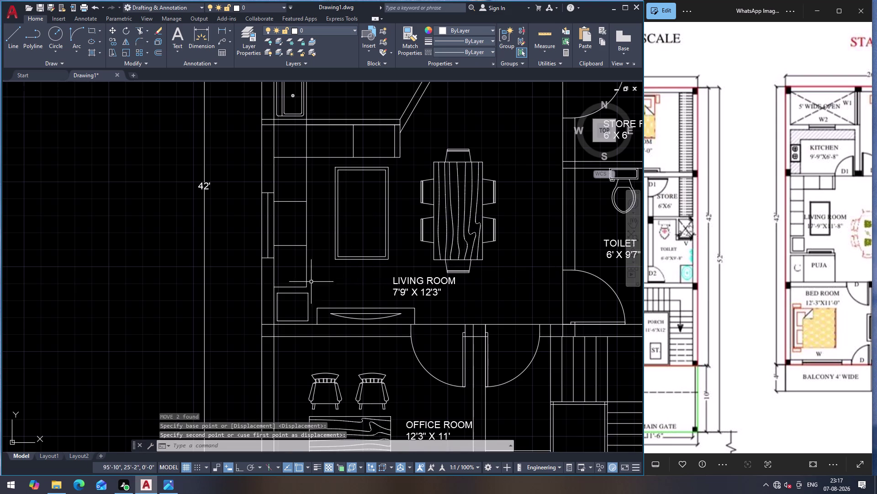
Window-select the centre table and delete it.
click(306, 296)
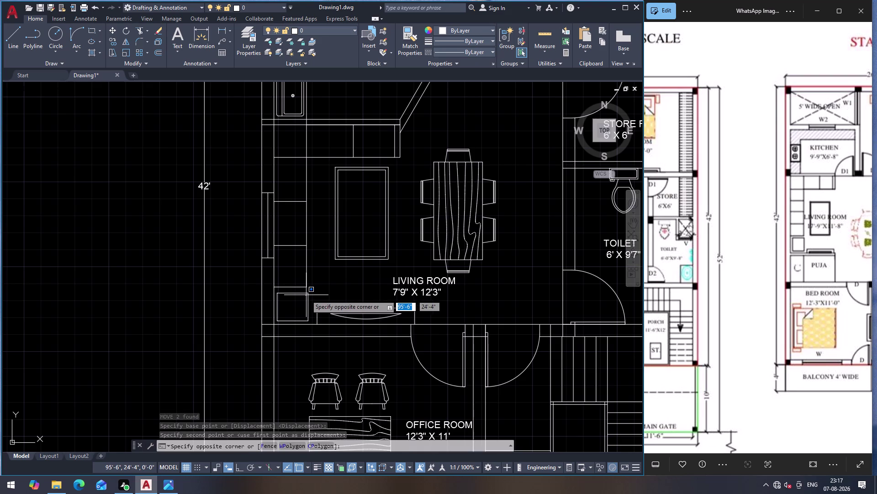
key(Escape)
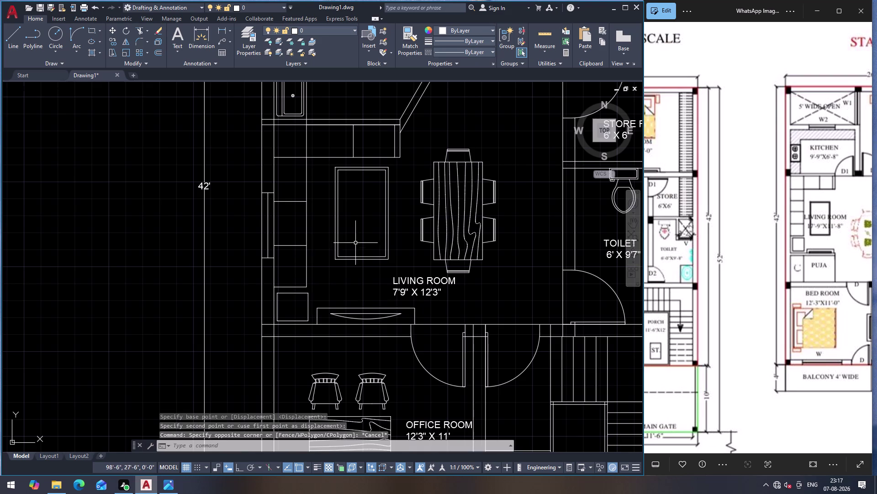
click(333, 163)
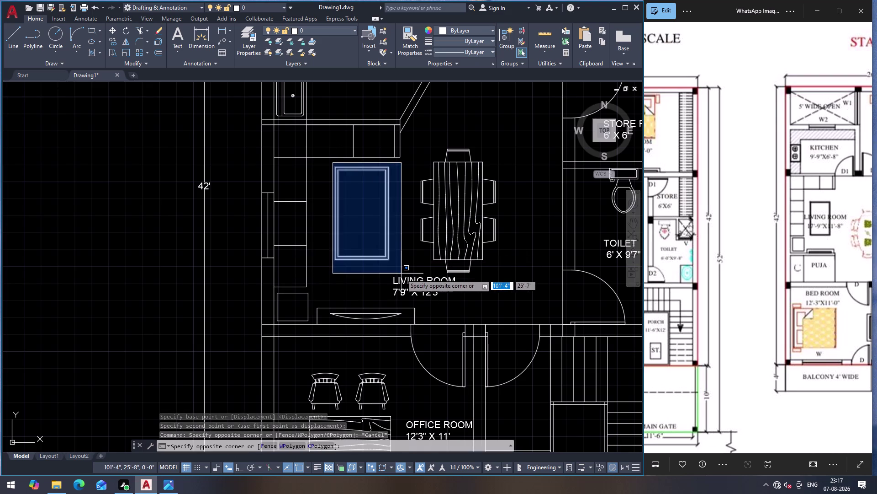
click(401, 274)
key(Delete)
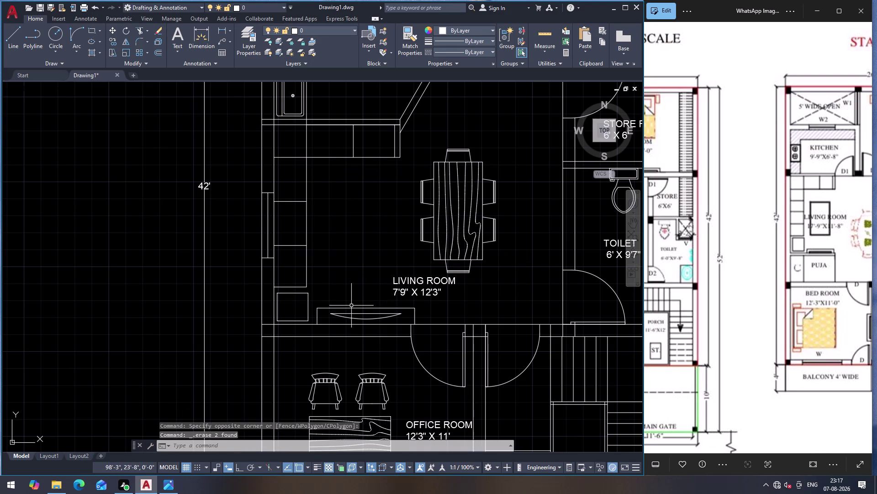
Move the curved-edge unit up beside the dining table.
click(349, 308)
click(318, 314)
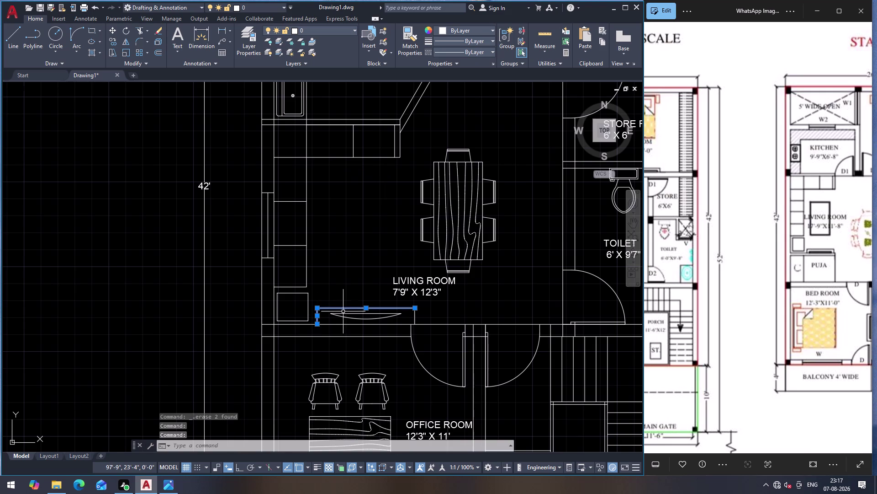
click(345, 313)
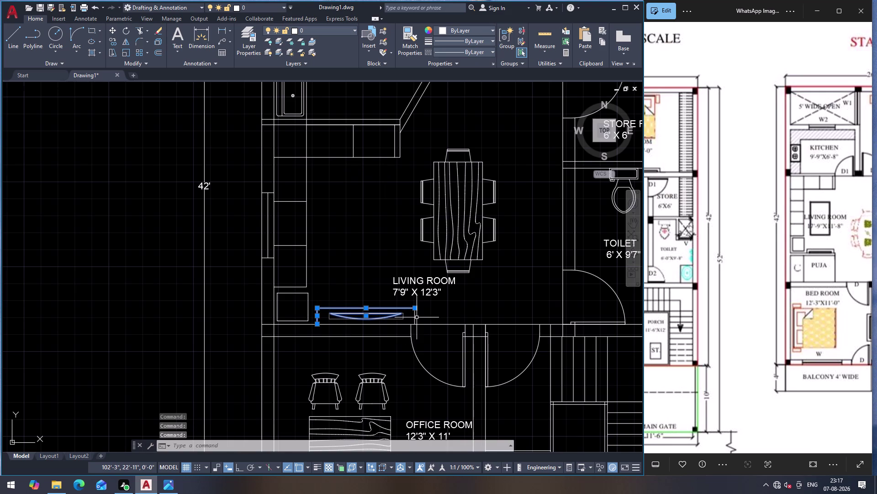
click(416, 315)
key(m)
key(Return)
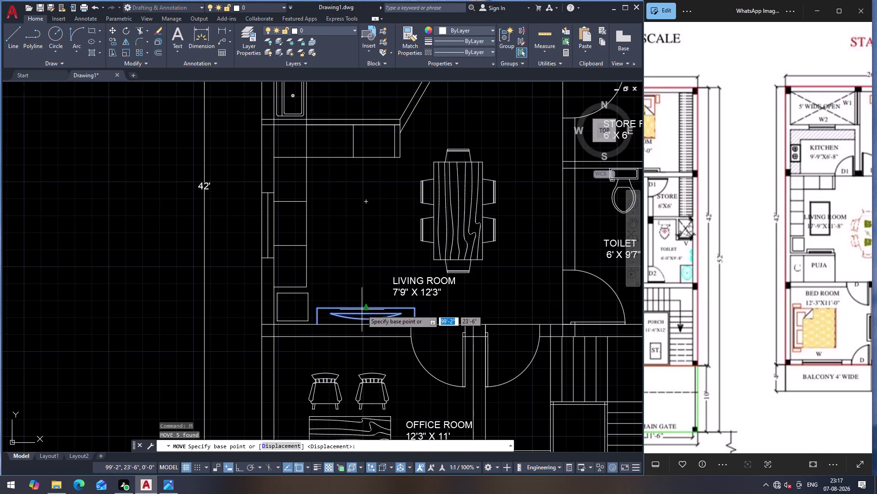
click(367, 307)
click(361, 248)
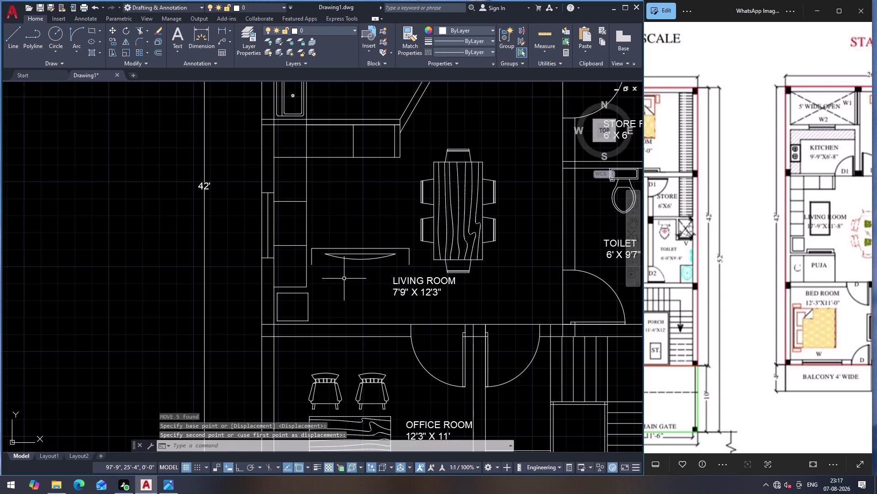
key(Escape)
Delete the small square box beside the kitchen counter.
click(307, 298)
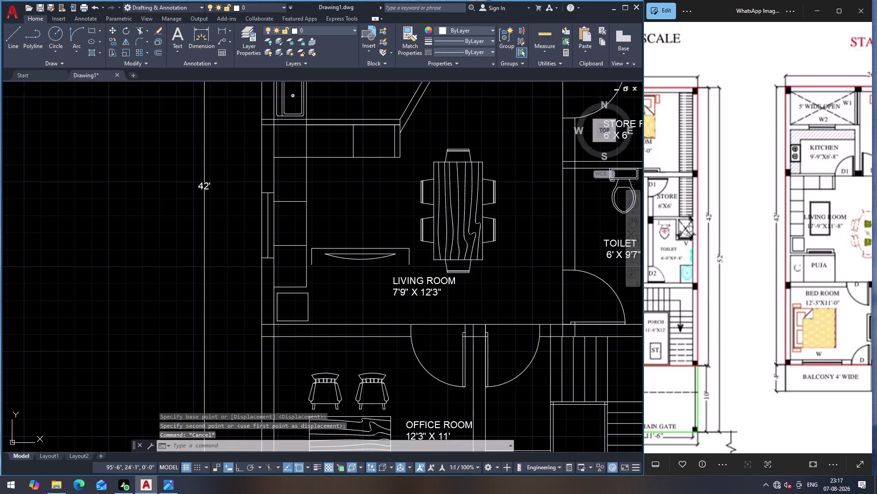
key(Return)
key(Delete)
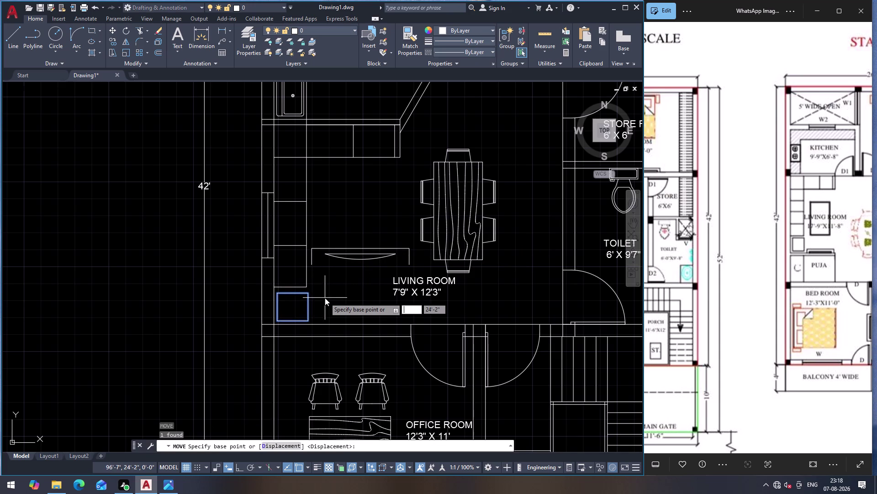
key(Escape)
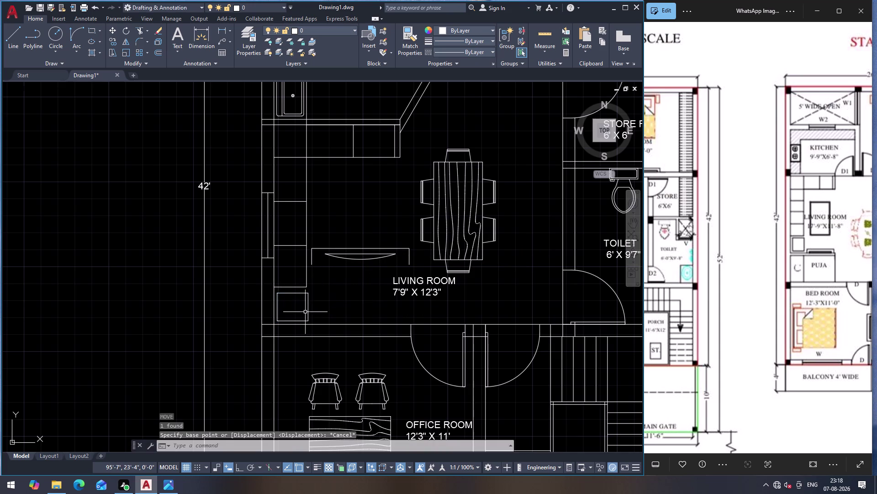
click(306, 307)
click(311, 304)
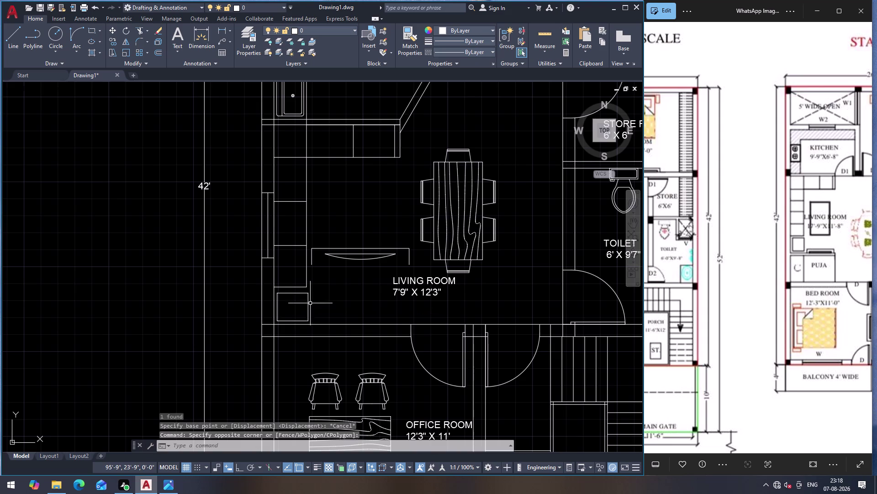
click(309, 301)
key(Delete)
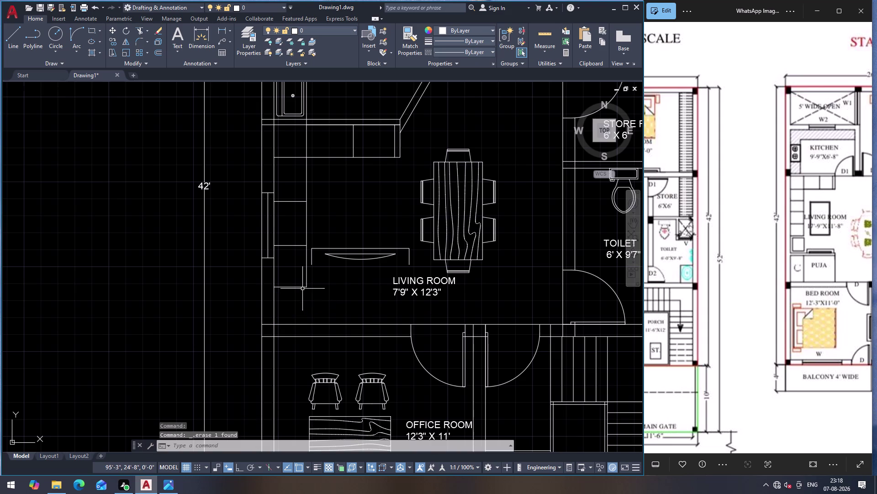
Select the LIVING ROOM label.
click(406, 286)
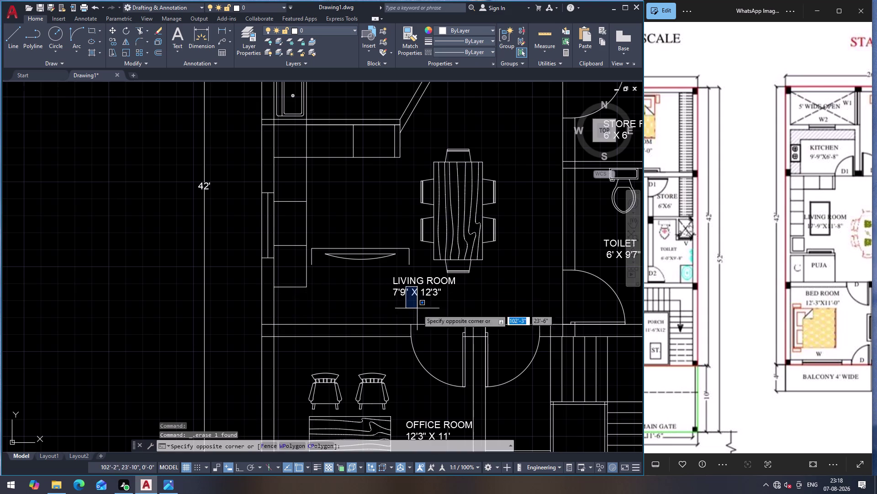
key(Escape)
drag(465, 287, 457, 282)
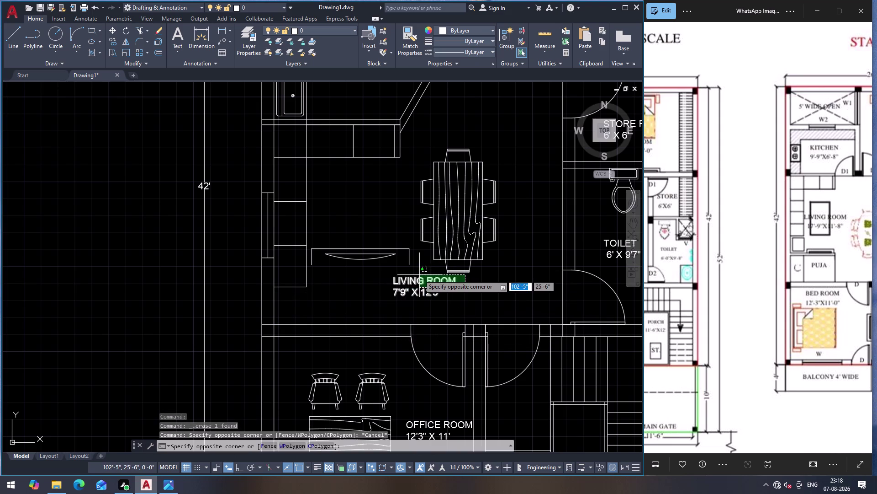
click(383, 277)
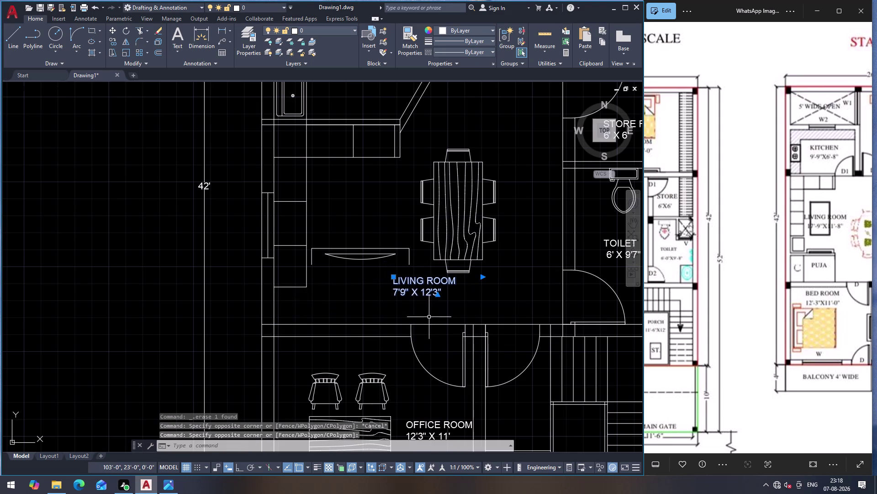
Move the LIVING ROOM label above the dining table, then select the short left wall line.
key(m)
key(Return)
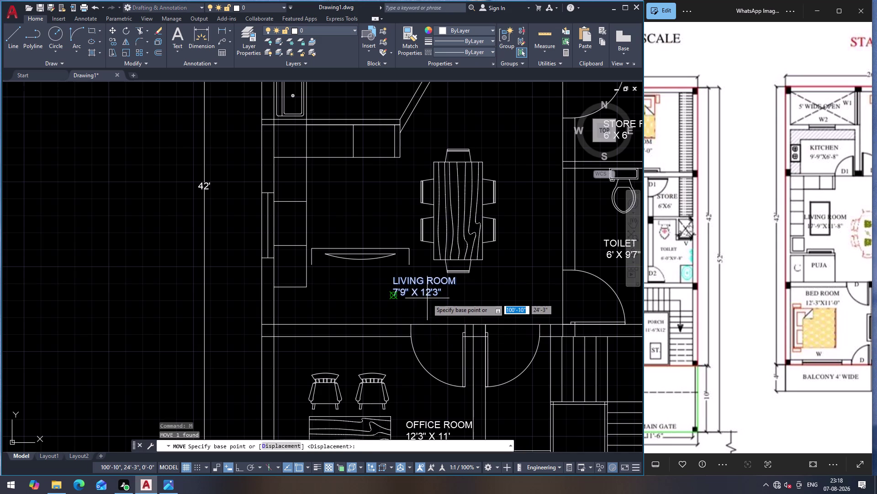
click(425, 294)
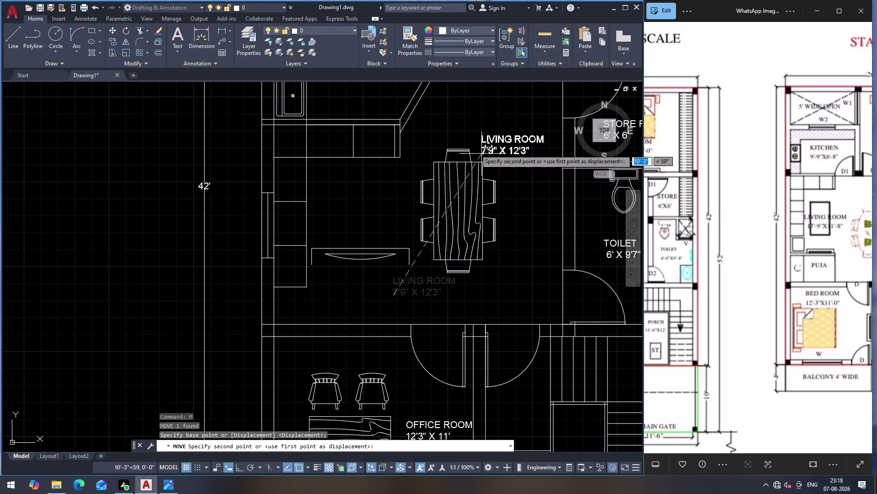
click(484, 155)
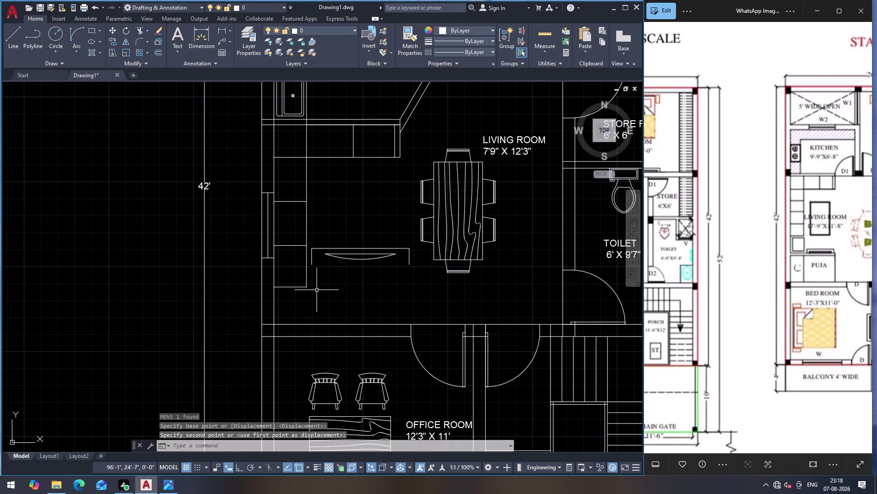
click(301, 285)
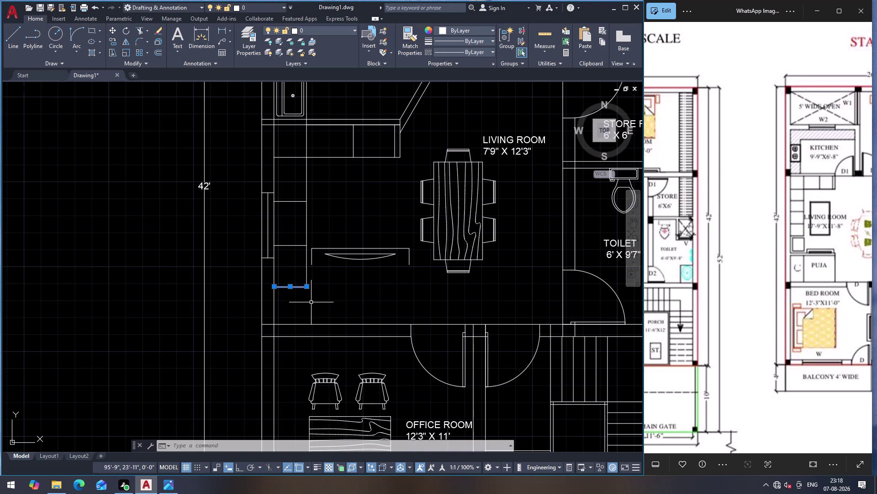
Move the short left wall line upward with ortho turned on.
key(m)
key(Return)
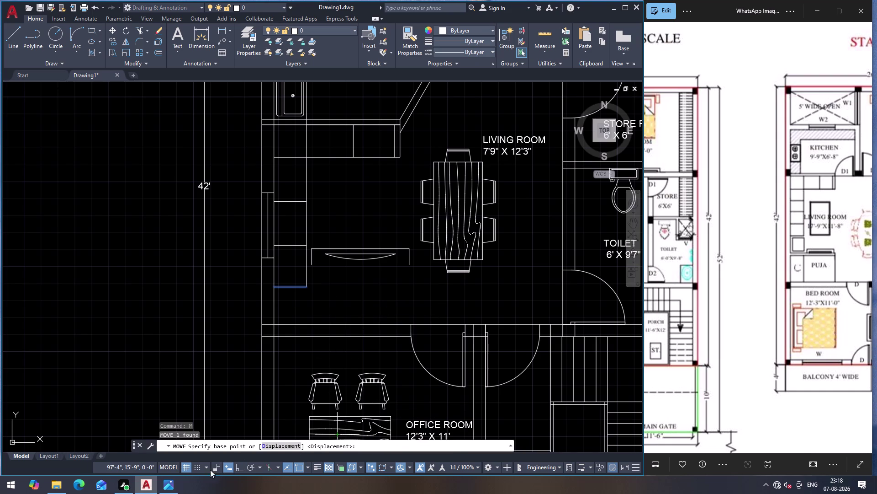
click(238, 468)
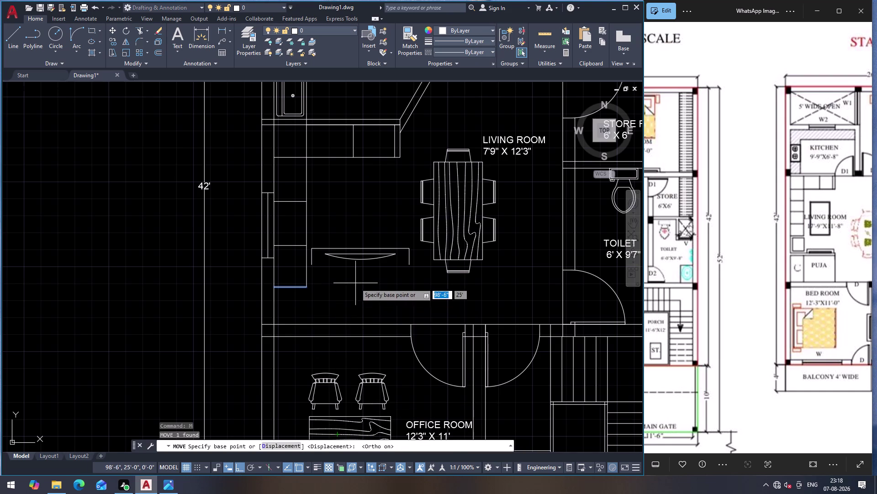
click(308, 288)
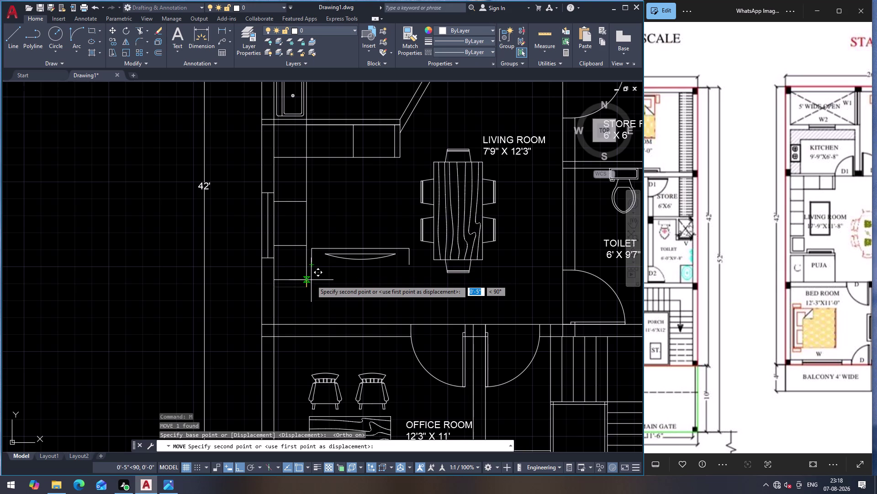
click(311, 277)
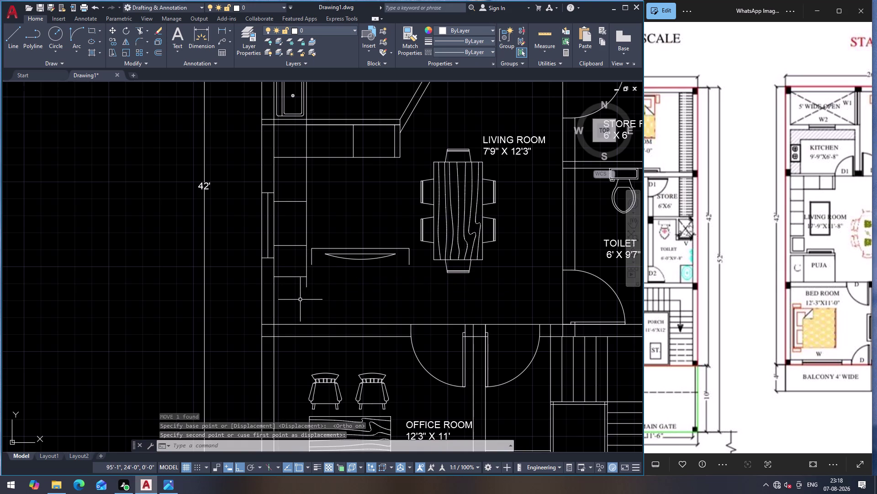
Draw a two-segment line from the moved wall across and down.
key(l)
key(Return)
click(305, 274)
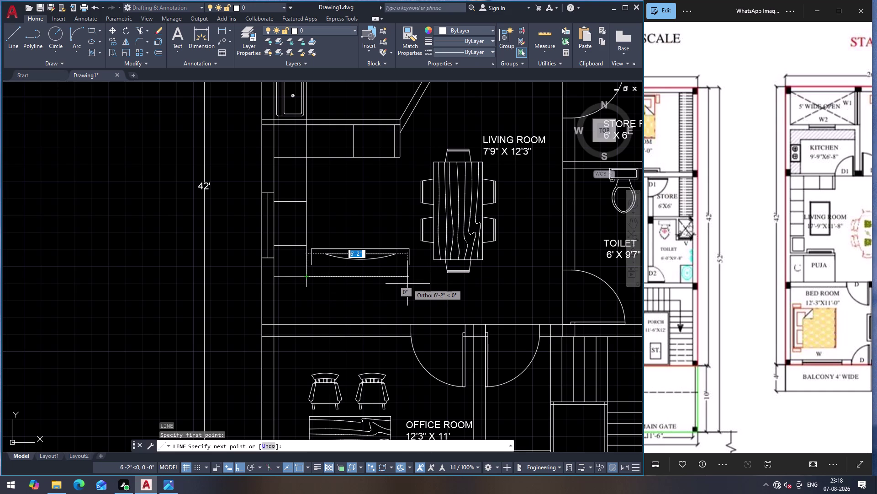
click(383, 289)
click(384, 325)
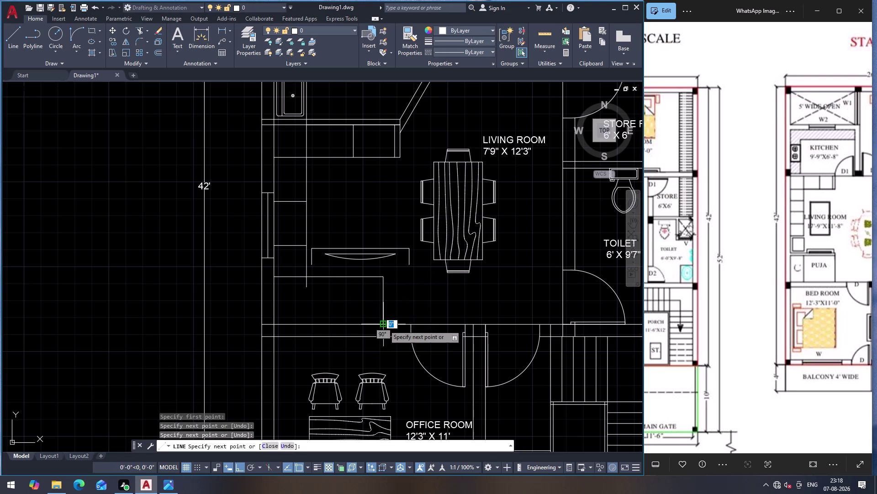
key(Escape)
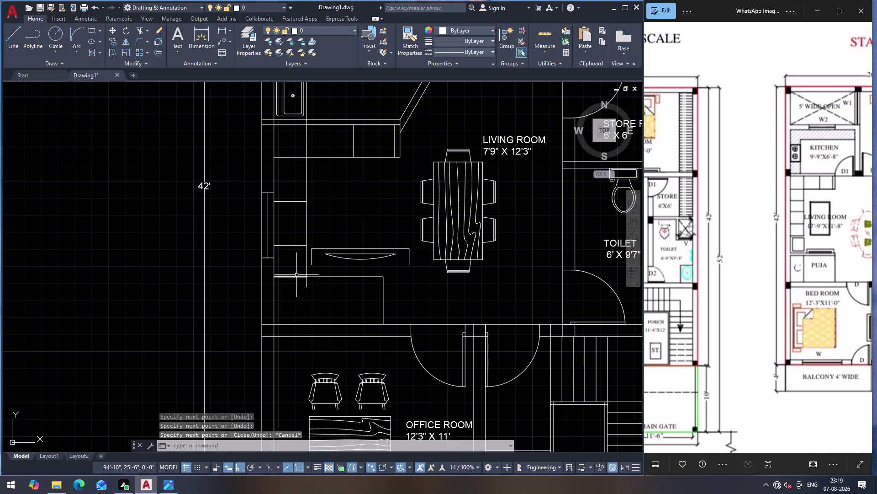
Select the new horizontal line and start OFFSET on it.
click(297, 276)
click(327, 277)
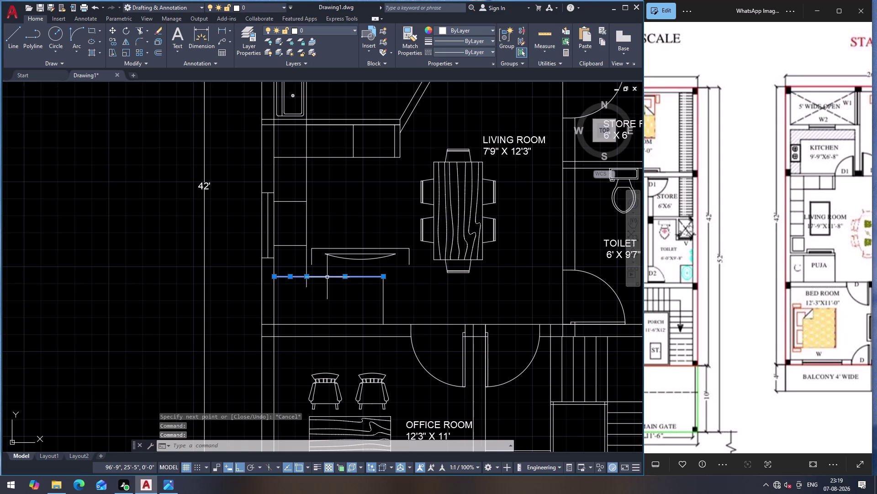
key(o)
key(Return)
click(329, 278)
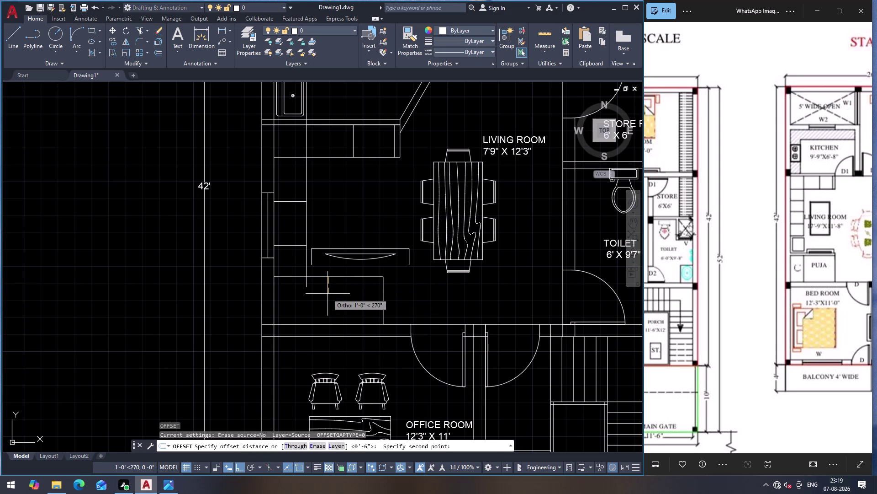
Offset two counter edges 2" toward their inner sides.
key(2)
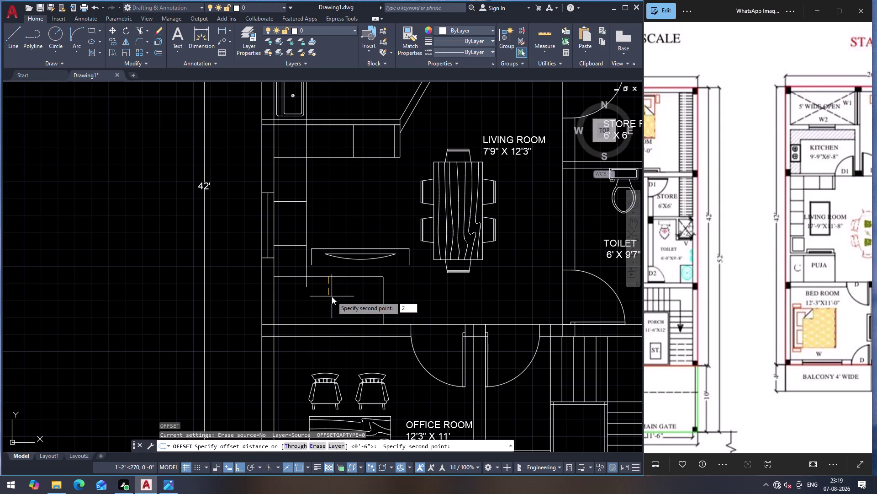
key(shift+quotedbl)
key(Return)
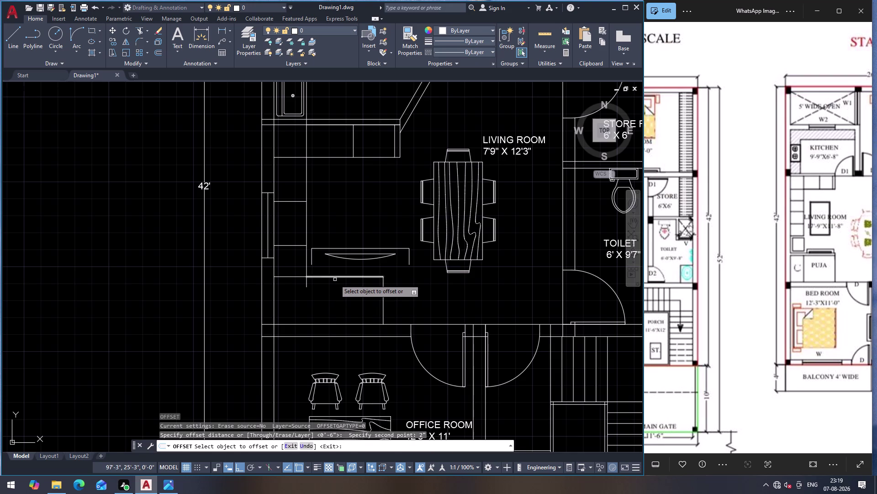
click(336, 277)
click(334, 299)
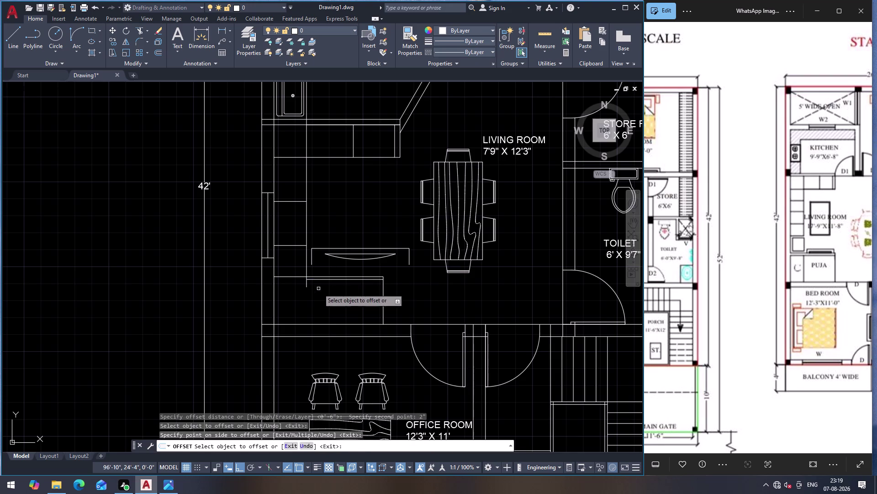
click(300, 276)
click(299, 286)
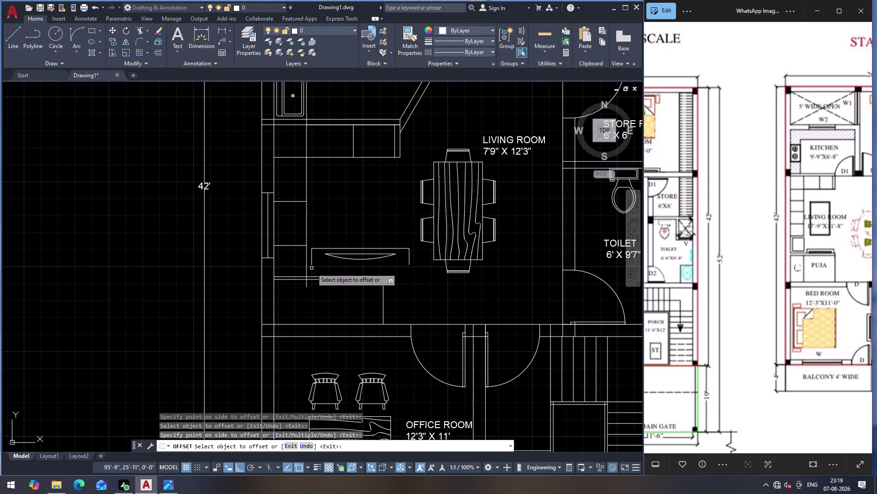
key(Escape)
scroll(up, 3)
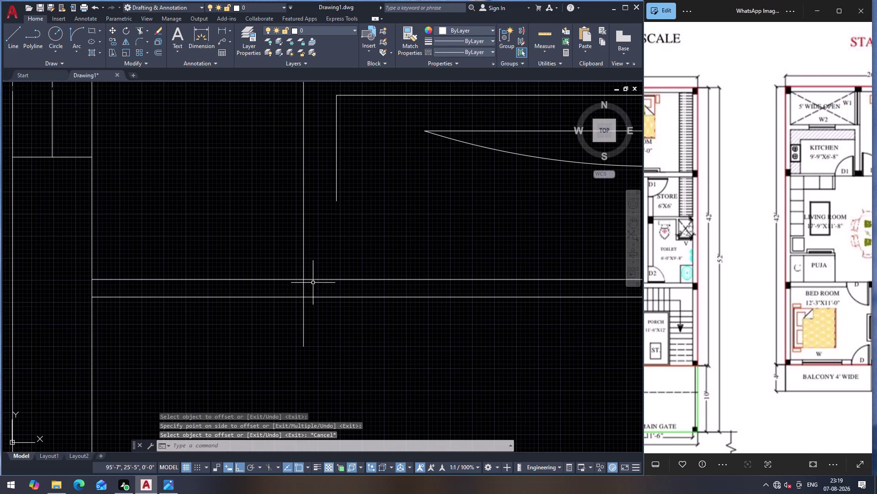
Fence-trim the stray line ends at the counter.
text(TR)
key(Return)
click(315, 291)
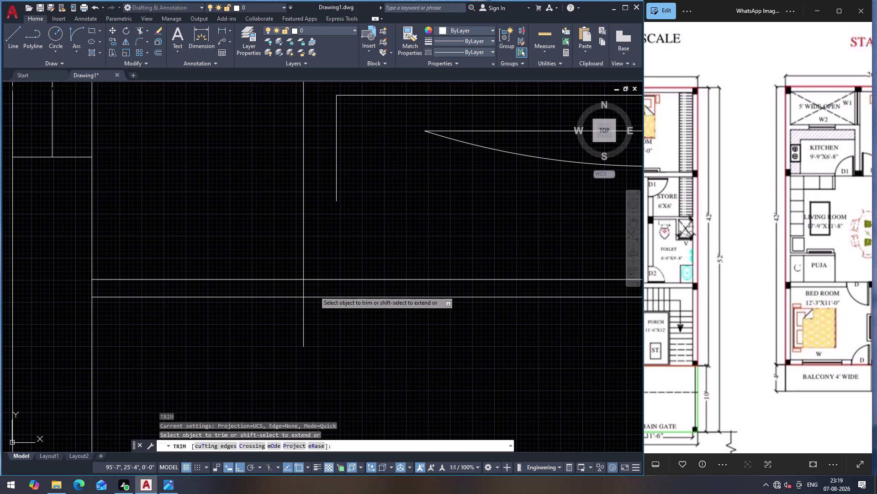
click(271, 291)
scroll(down, 3)
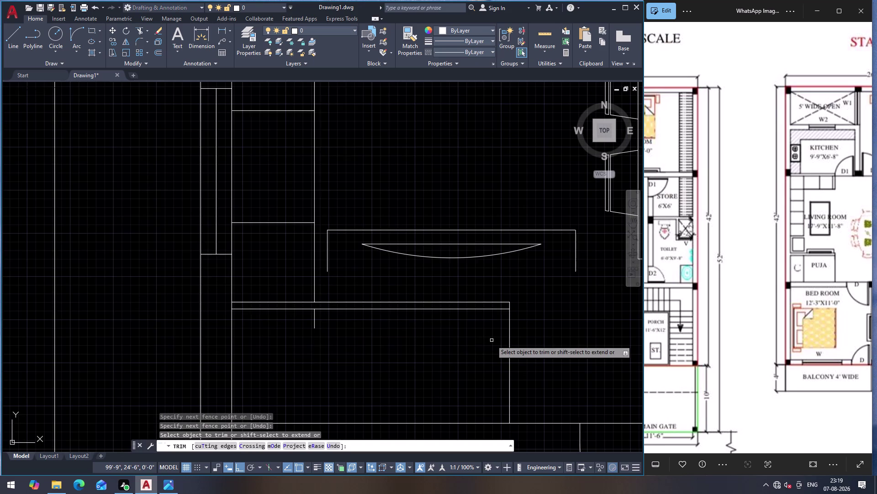
key(Escape)
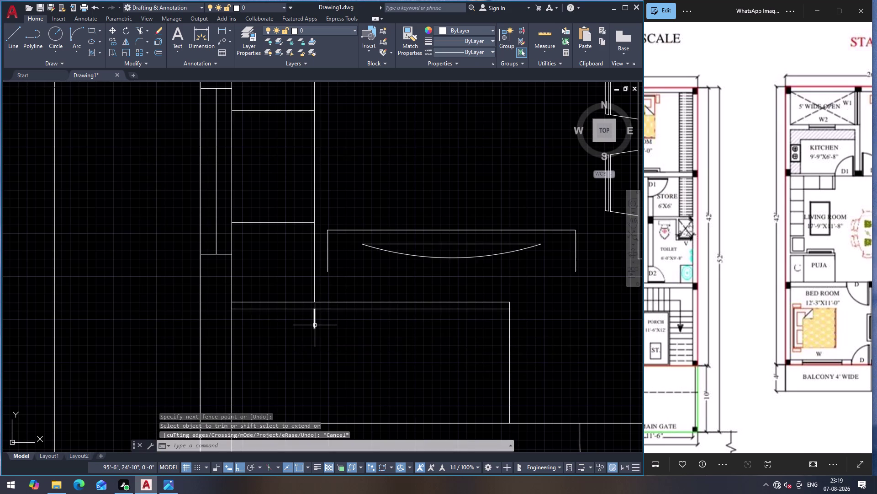
Extend the vertical divider down to the lower wall, then select the curved basin.
key(e)
key(x)
key(Return)
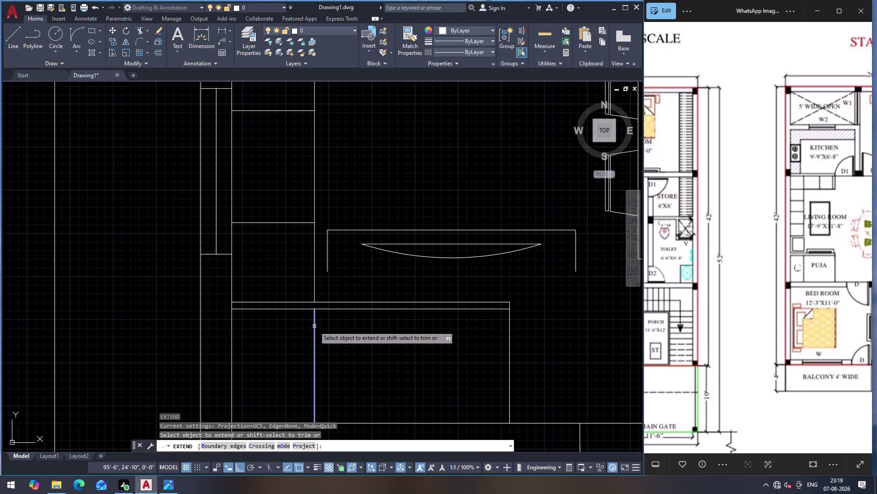
click(314, 326)
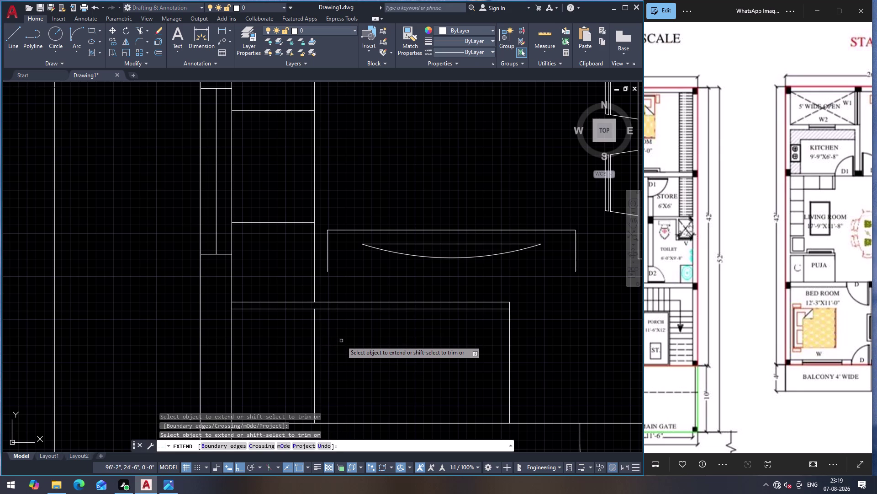
key(Escape)
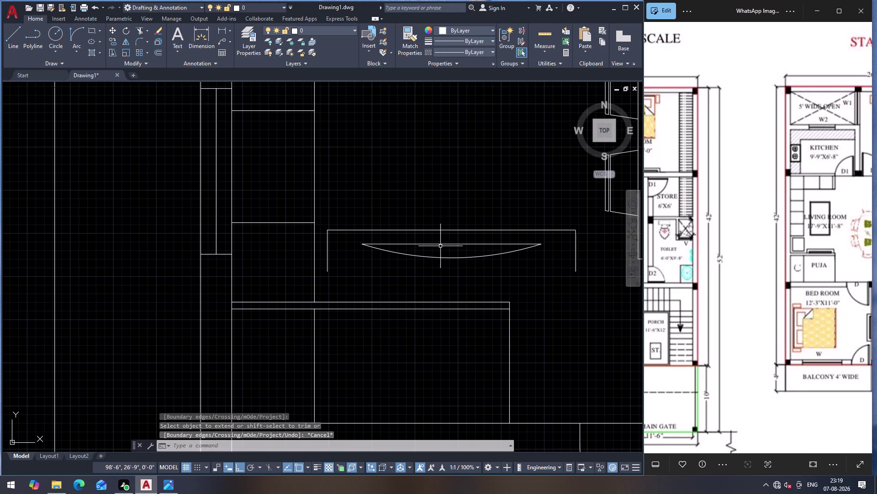
click(468, 242)
key(m)
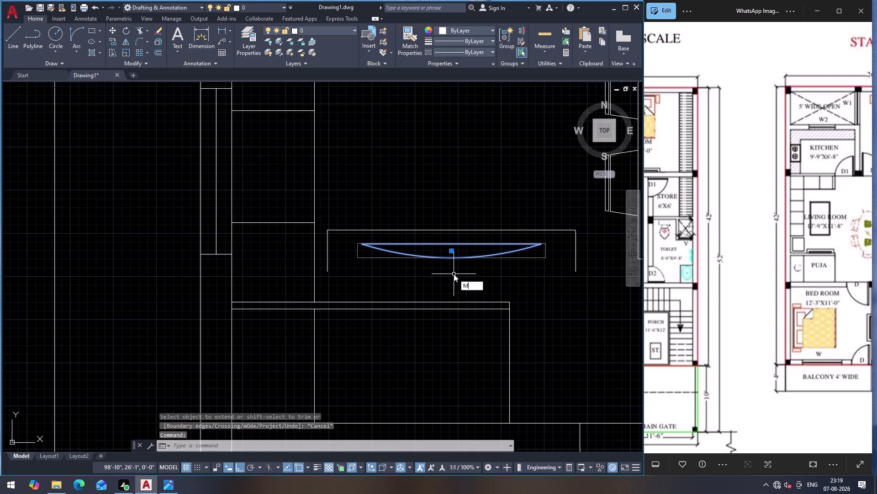
Move the basin arc onto the counter top and centre it there.
key(Return)
click(452, 260)
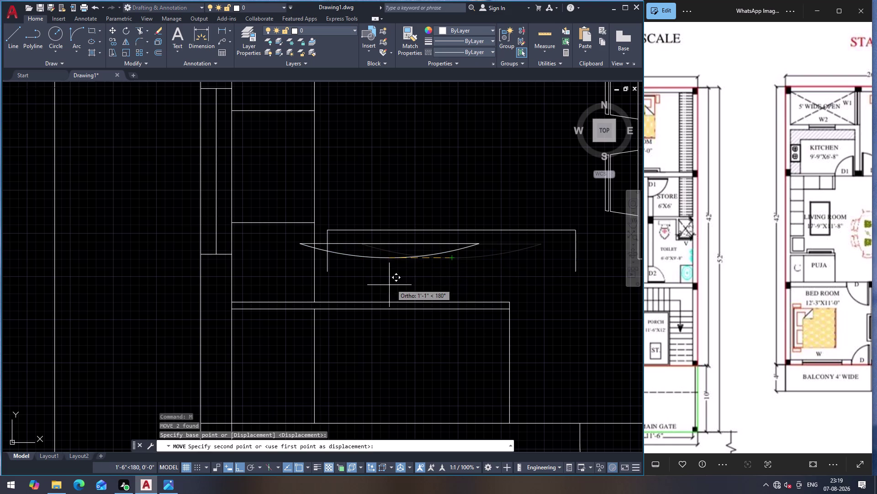
click(395, 302)
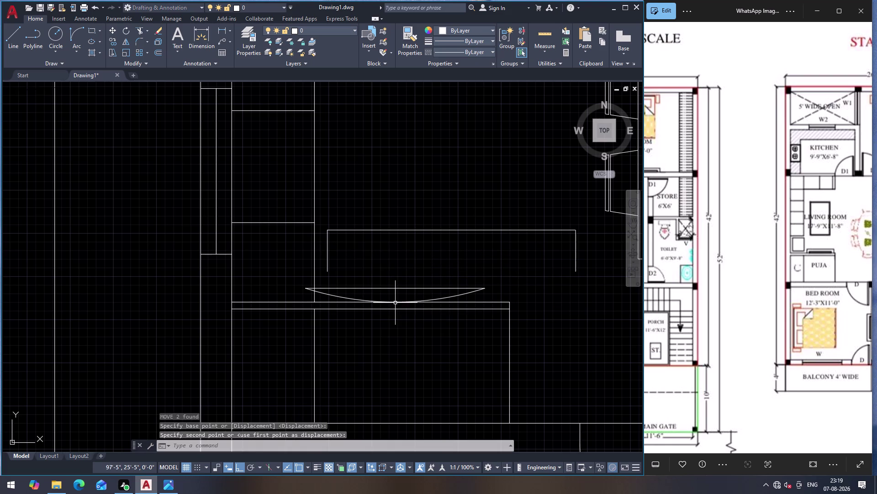
click(419, 287)
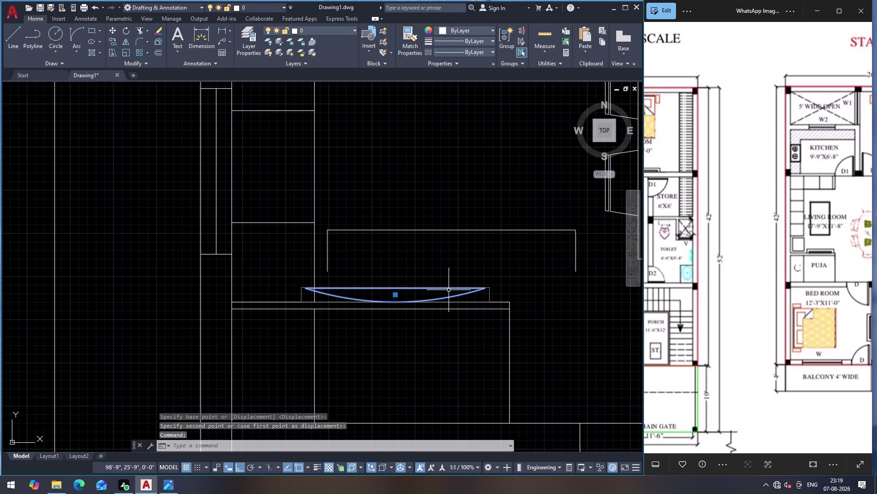
key(m)
key(Return)
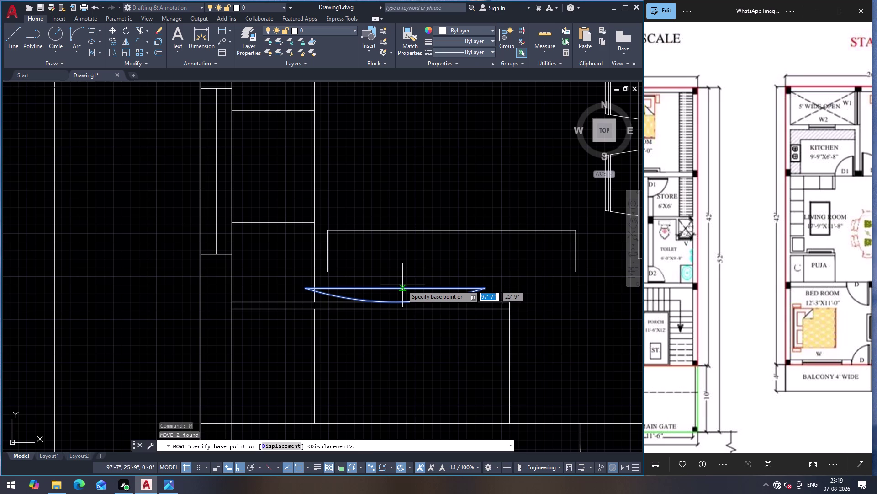
click(400, 287)
click(418, 288)
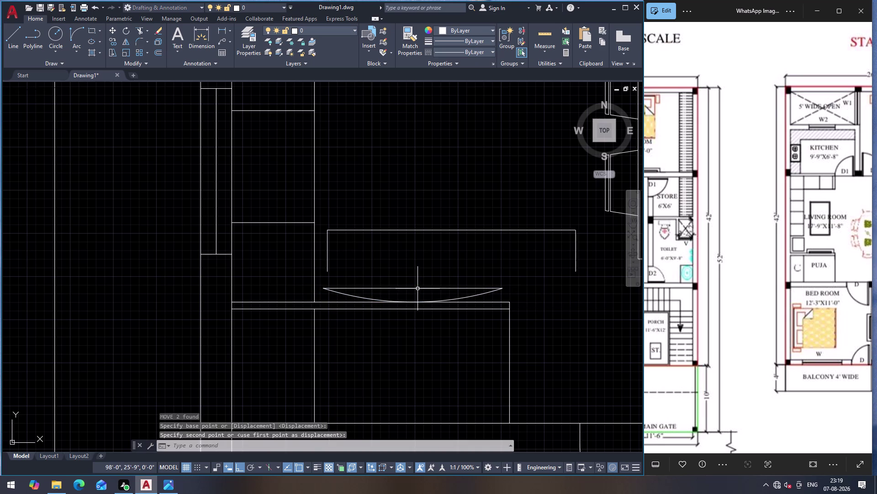
Delete the three-sided empty frame above the basin.
click(444, 230)
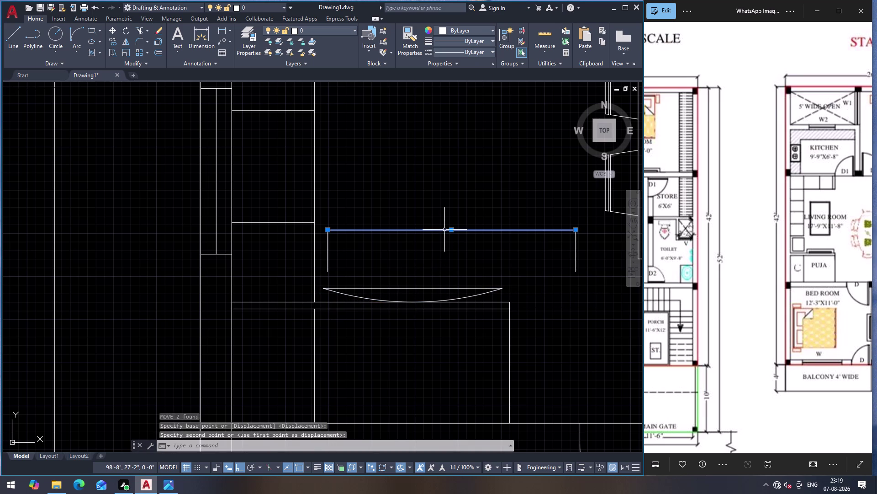
click(326, 262)
click(575, 269)
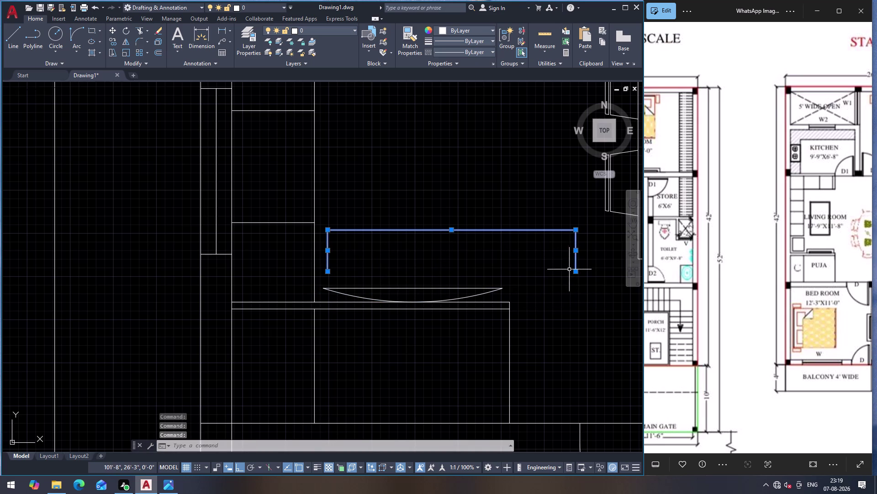
key(Delete)
scroll(down, 3)
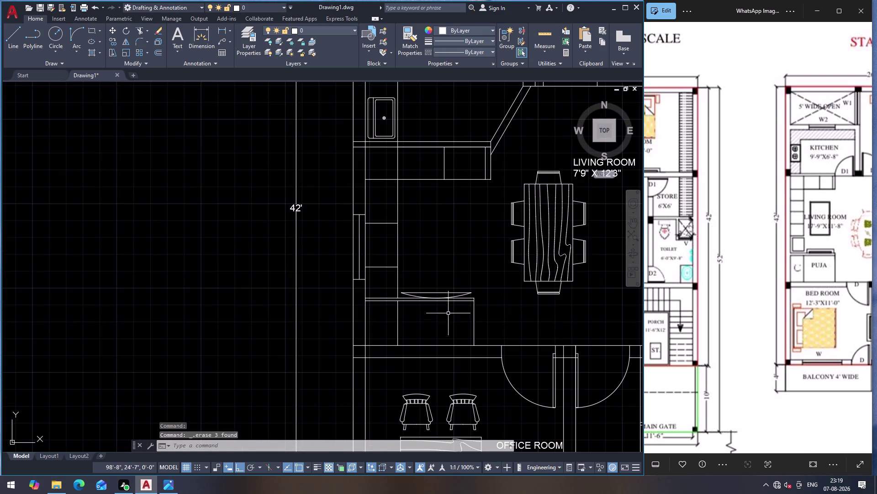
Draw a short vertical line at the basin's left end.
scroll(up, 3)
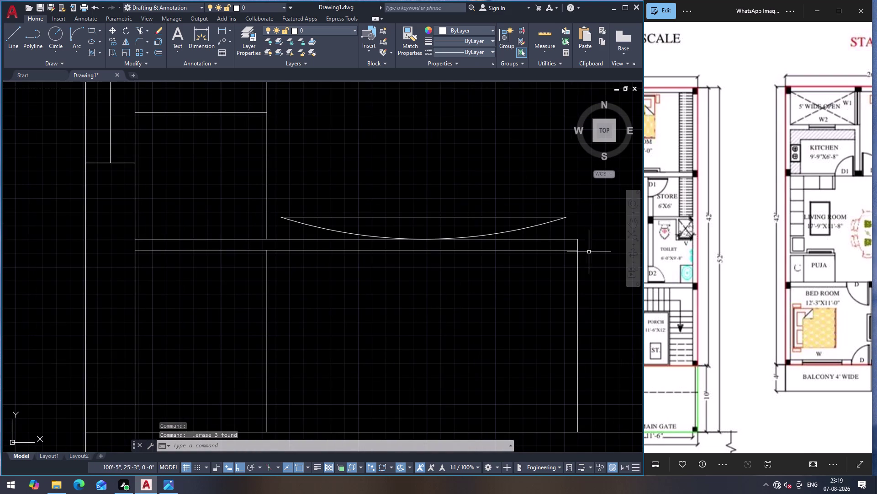
scroll(up, 3)
scroll(down, 3)
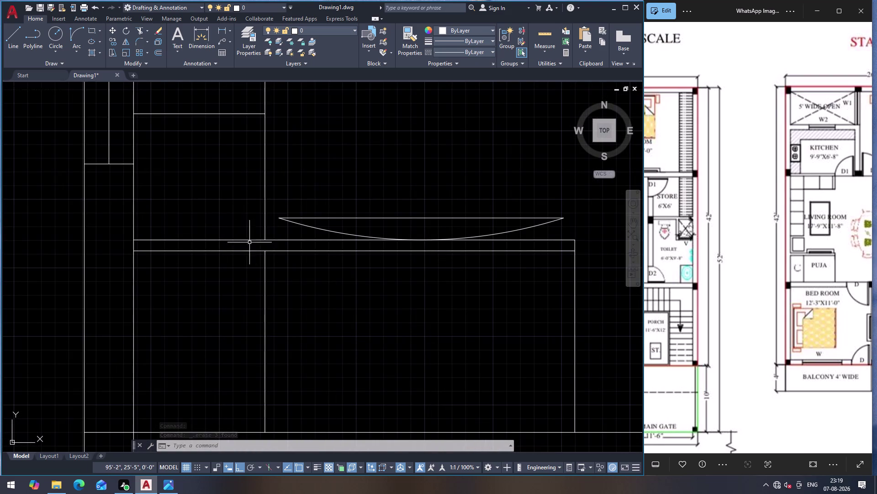
key(l)
key(Return)
click(283, 240)
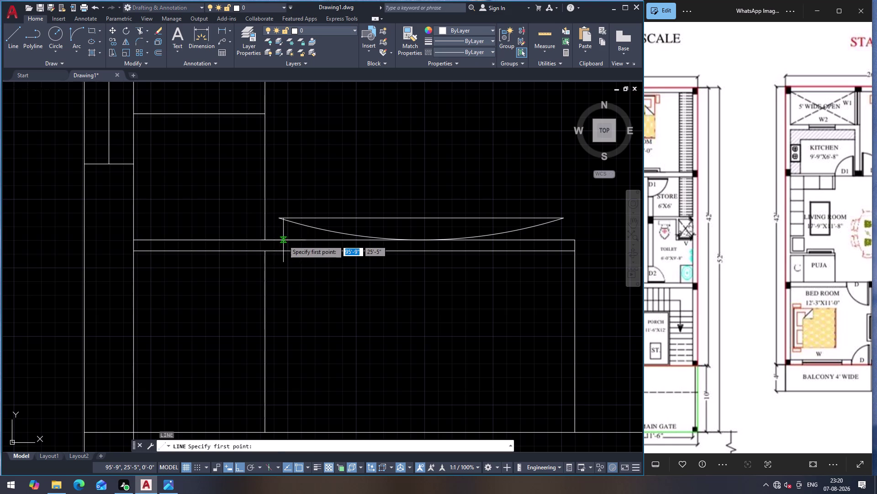
click(284, 250)
key(Escape)
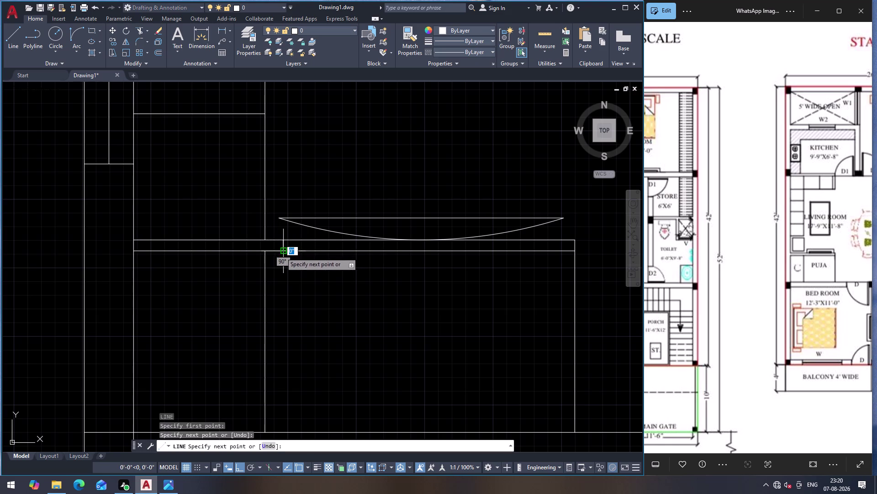
Fence-trim the counter lines around the new line.
text(TR)
key(Return)
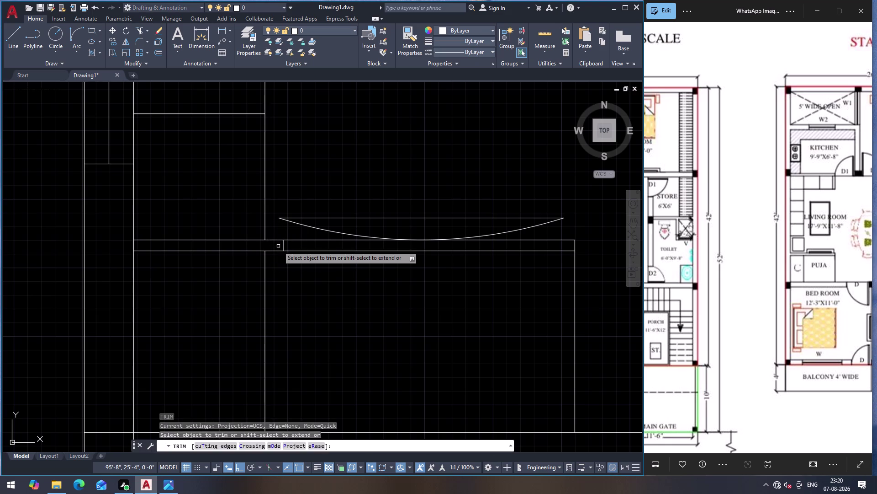
click(279, 245)
click(279, 234)
End the counter trim, zoom out to the full plan, and select the LIVING ROOM label.
scroll(down, 3)
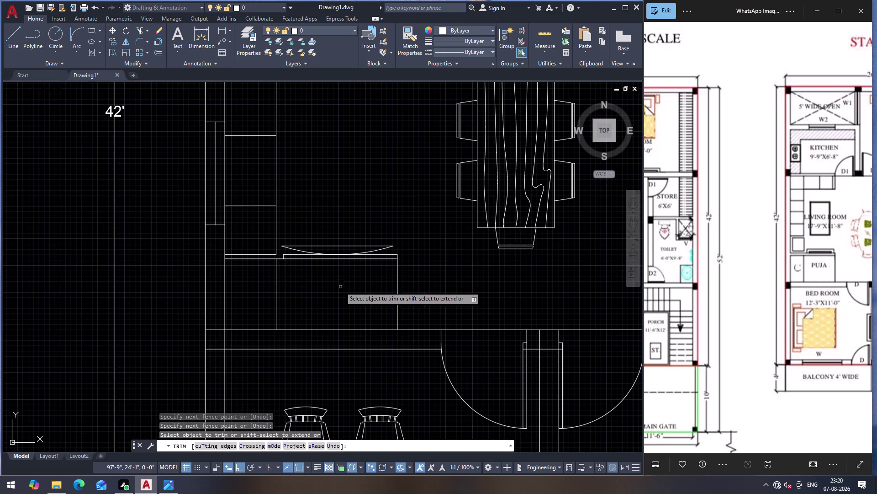
key(Escape)
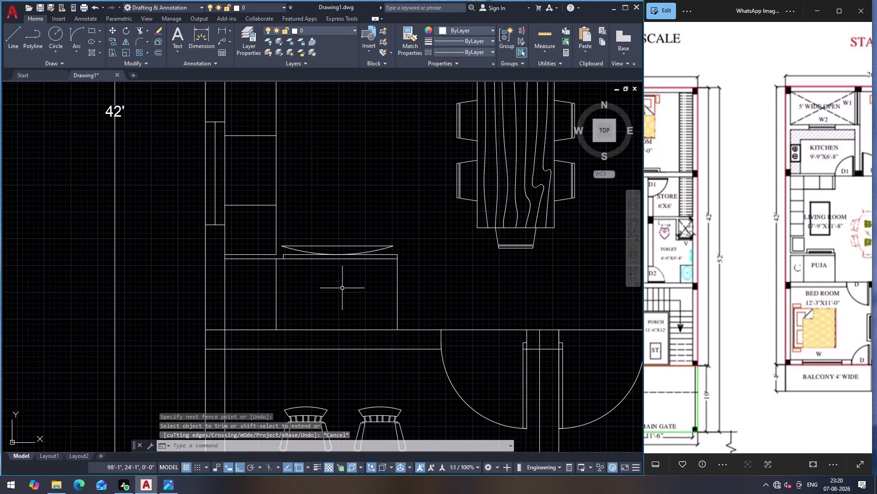
scroll(down, 3)
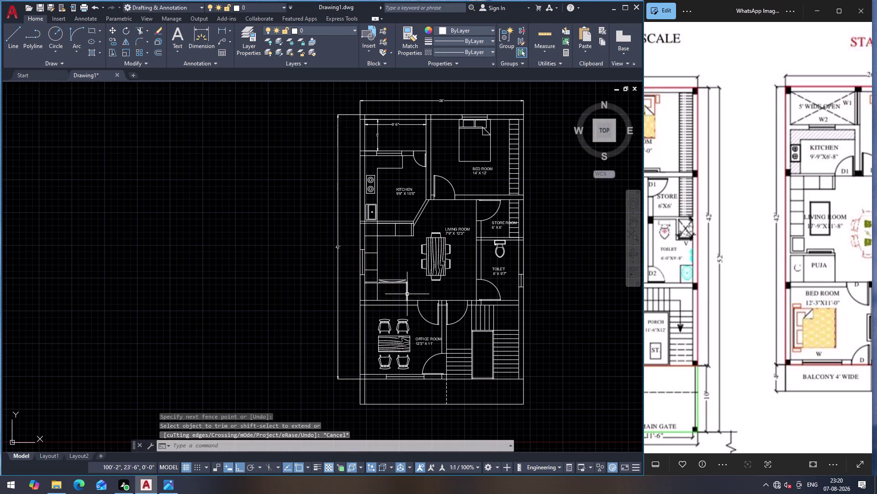
click(459, 229)
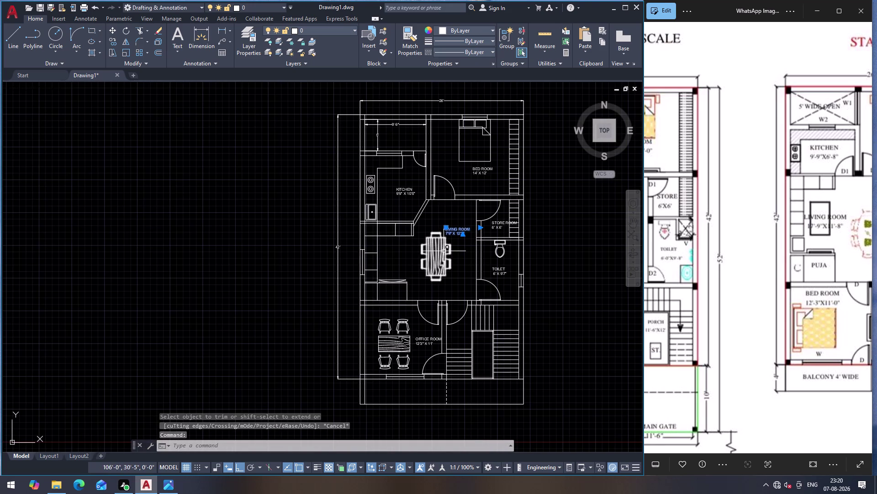
Copy the LIVING ROOM label into the small room and open the copy for editing.
key(c)
key(o)
key(Return)
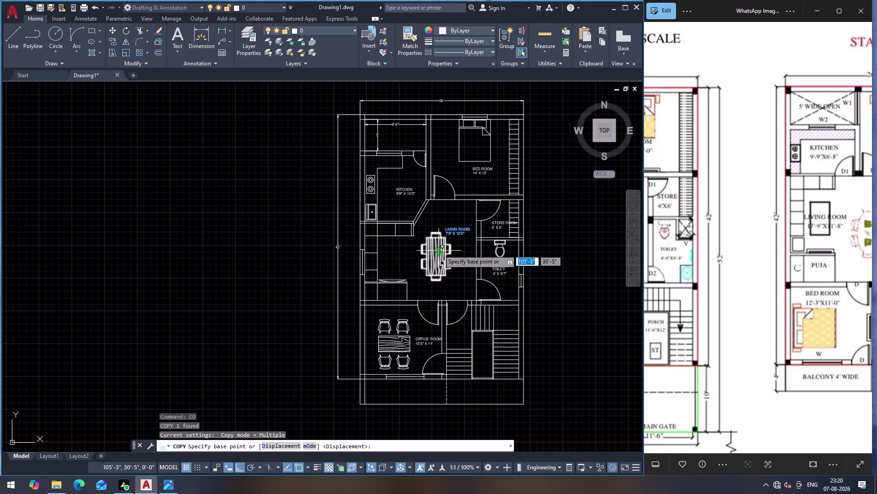
click(463, 235)
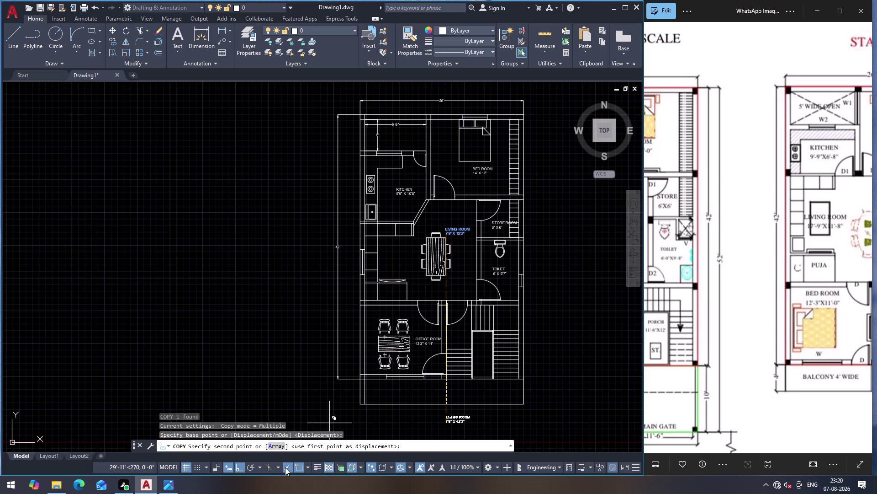
click(242, 468)
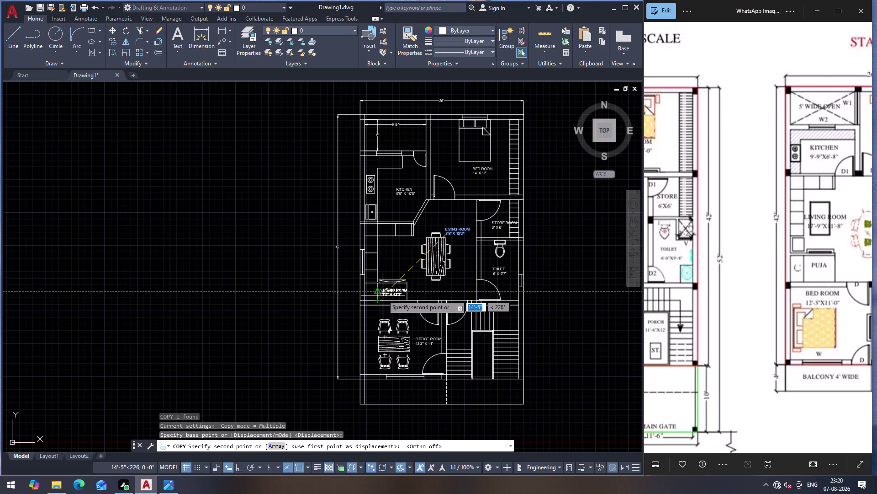
scroll(up, 3)
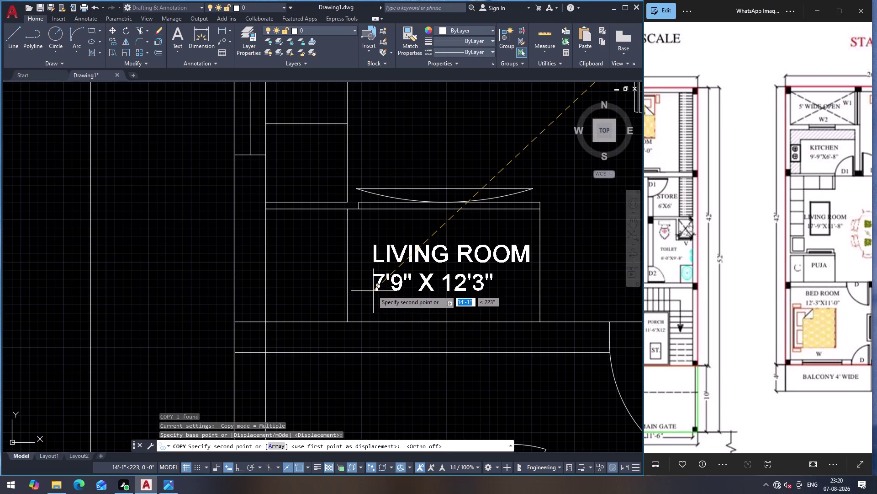
click(369, 287)
key(Escape)
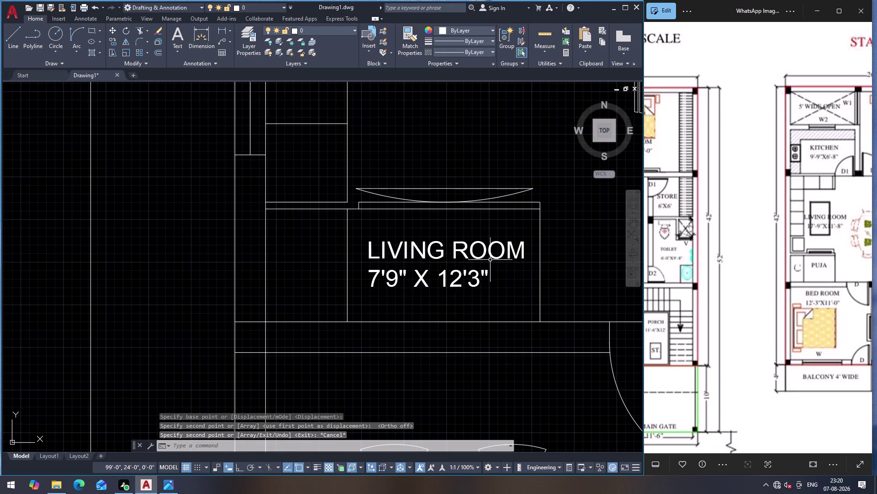
click(491, 259)
double_click(490, 256)
Replace the copied label's old room name with POOJA ROOM.
double_click(457, 256)
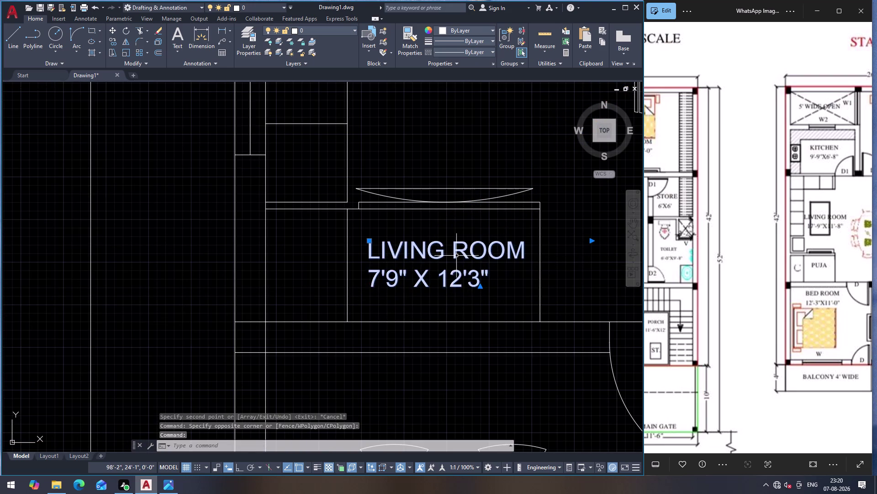
click(531, 246)
key(BackSpace)
key(BackSpace)
key(BackSpace)
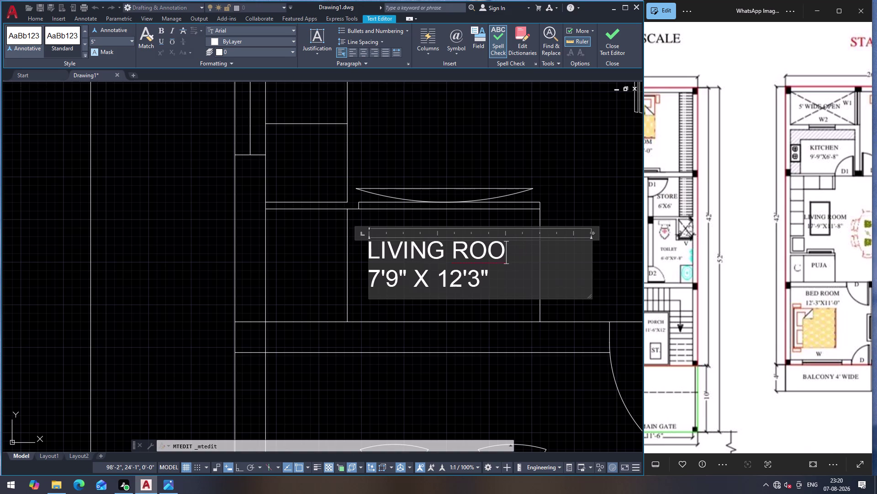
key(BackSpace)
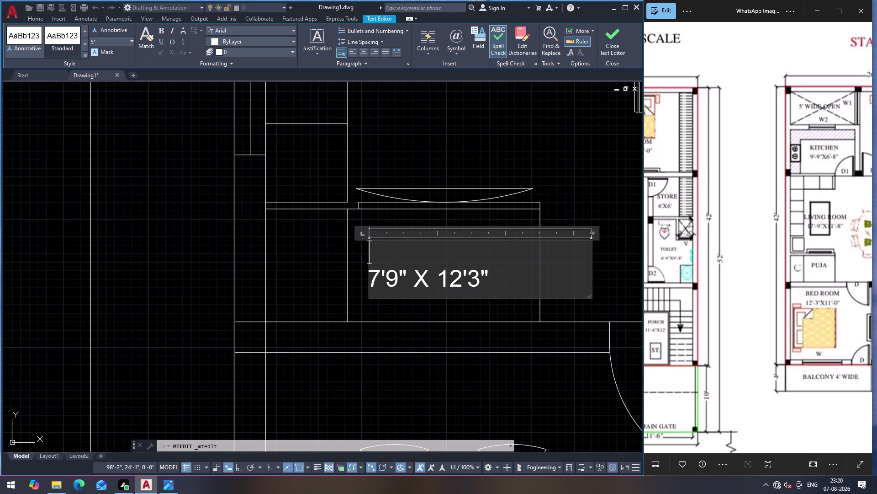
text(POO)
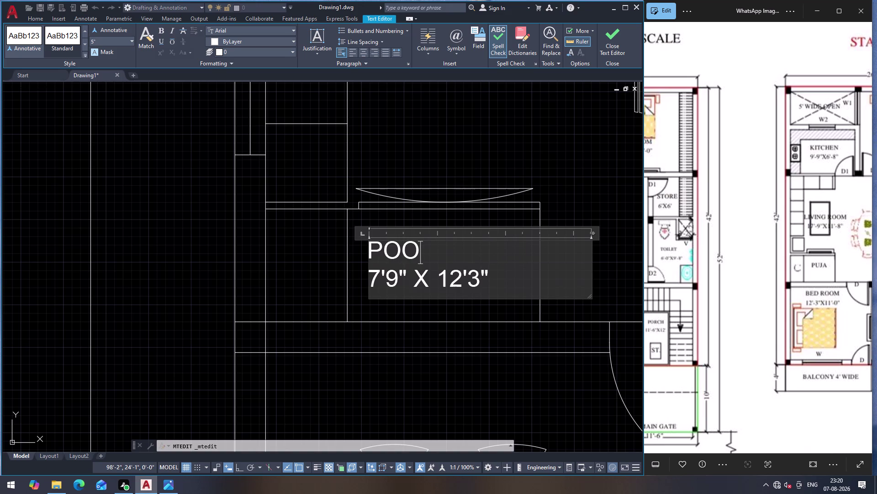
text(JA)
key(space)
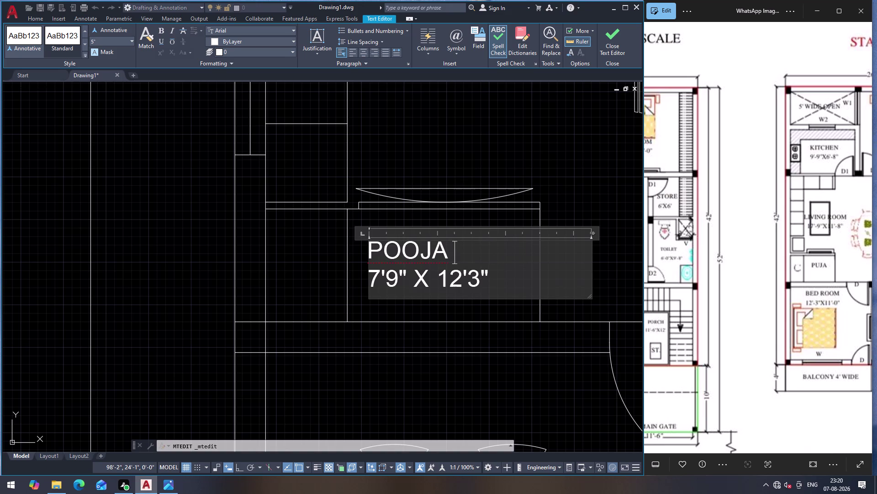
text(ROO)
key(m)
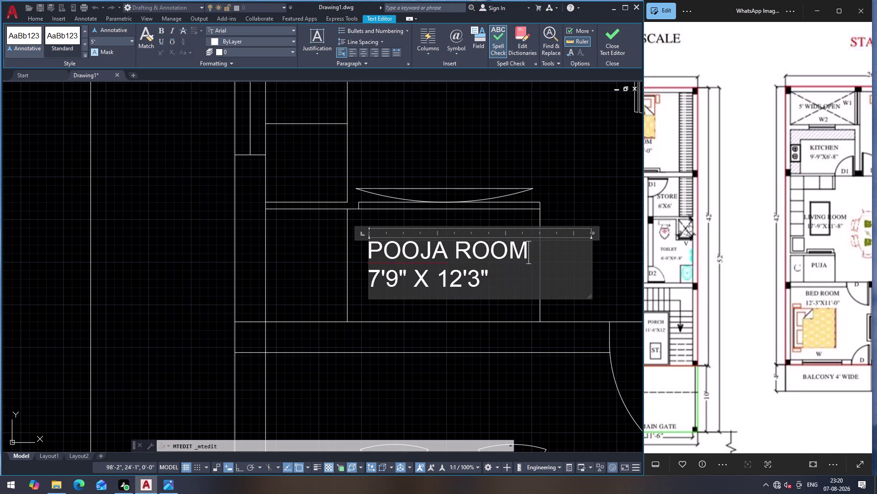
Delete the label's size line and break the text into POOJA / ROOM on two lines.
click(498, 286)
key(BackSpace)
key(BackSpace)
key(BackSpace)
key(BackSpace)
key(BackSpace)
key(BackSpace)
key(BackSpace)
key(BackSpace)
key(BackSpace)
key(BackSpace)
key(BackSpace)
key(BackSpace)
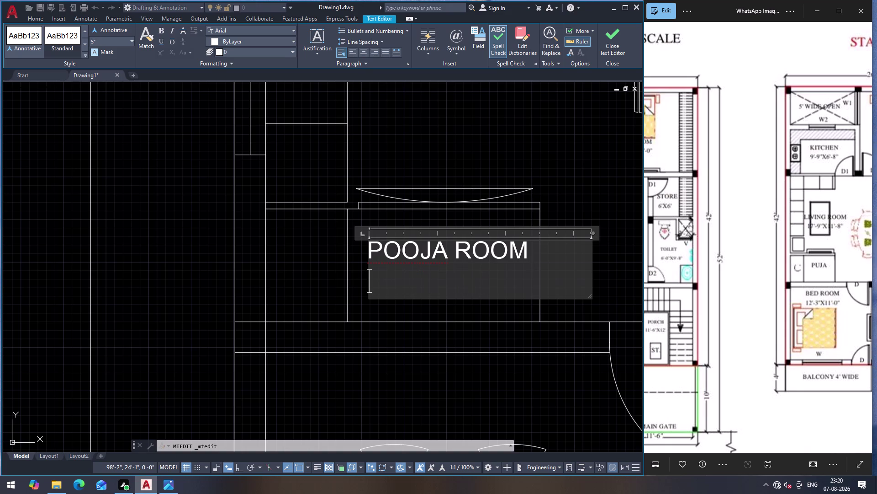
click(454, 255)
key(Return)
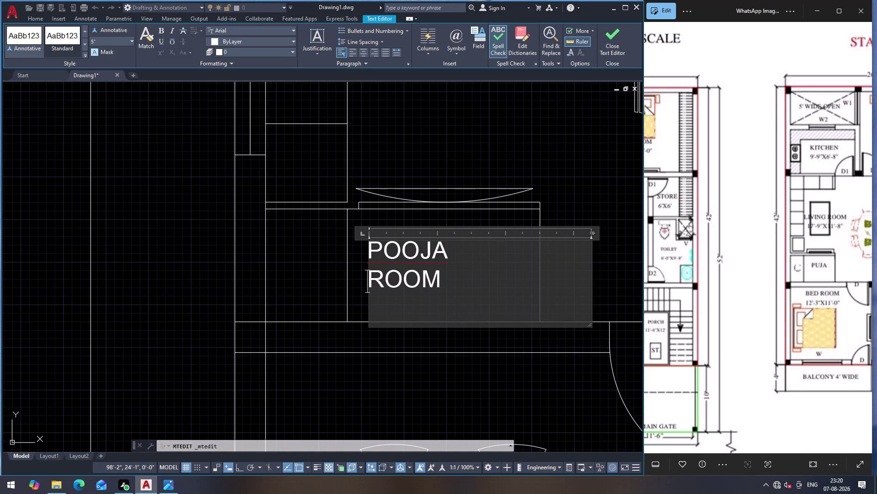
key(ctrl+Return)
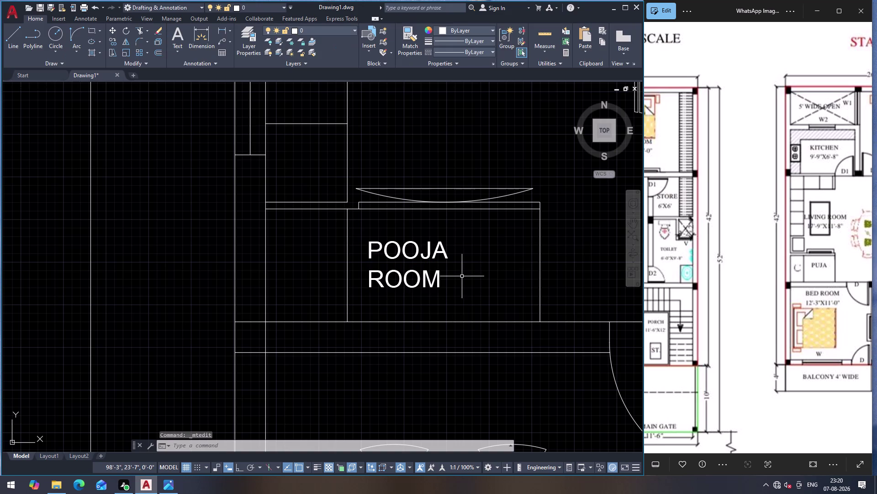
key(Escape)
Move the POOJA ROOM label to the centre of the small room.
click(387, 271)
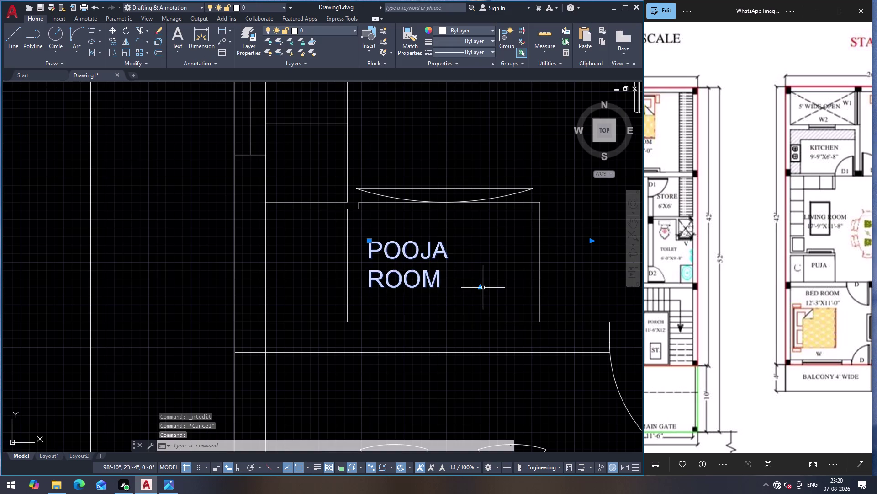
key(m)
key(Return)
click(440, 264)
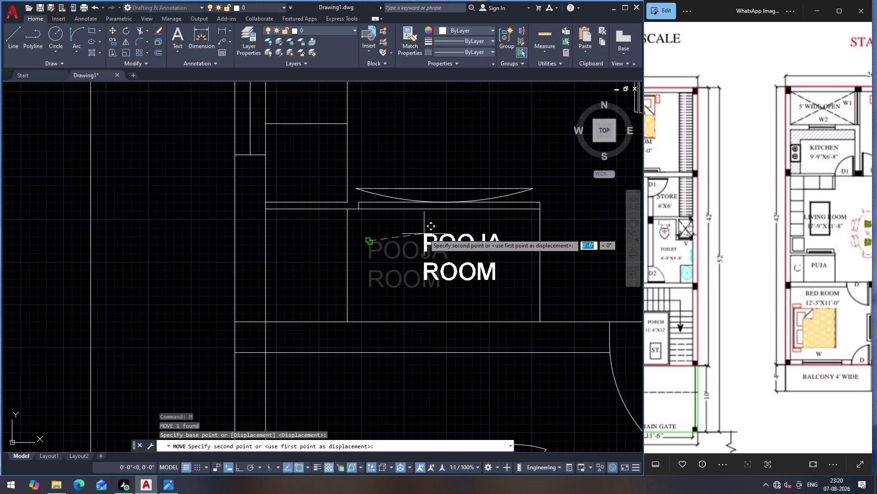
click(416, 234)
click(419, 247)
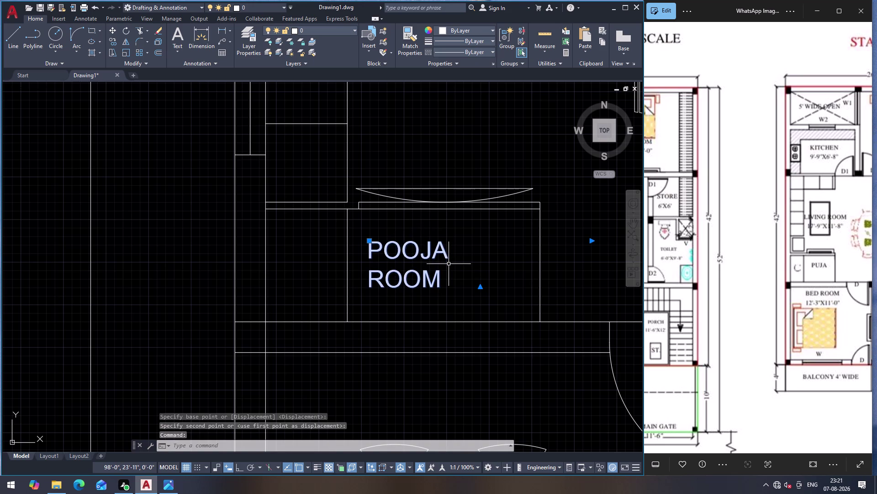
key(m)
key(Return)
click(433, 261)
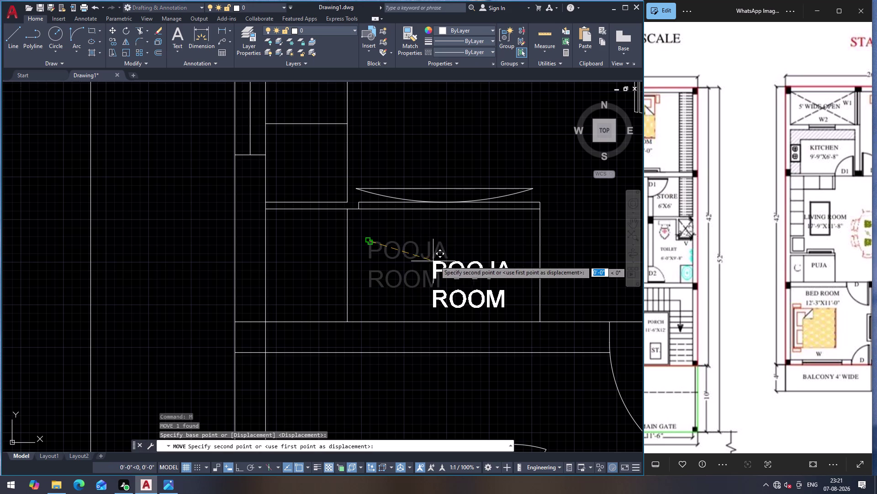
click(412, 226)
scroll(down, 3)
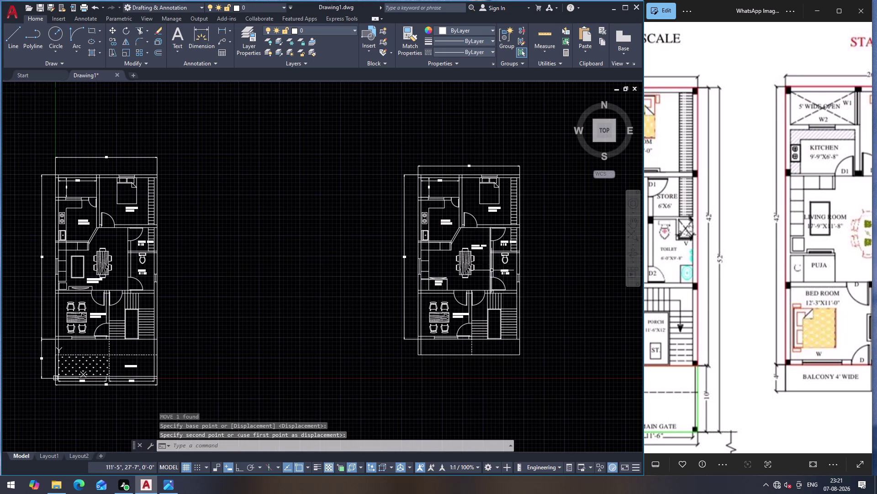
Erase the office room's table, four chairs and OFFICE ROOM label.
key(Escape)
scroll(up, 3)
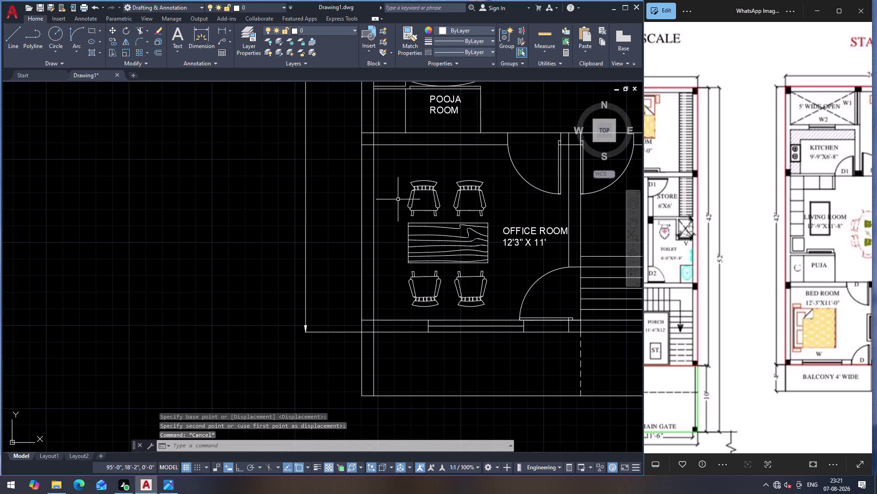
click(398, 167)
click(511, 310)
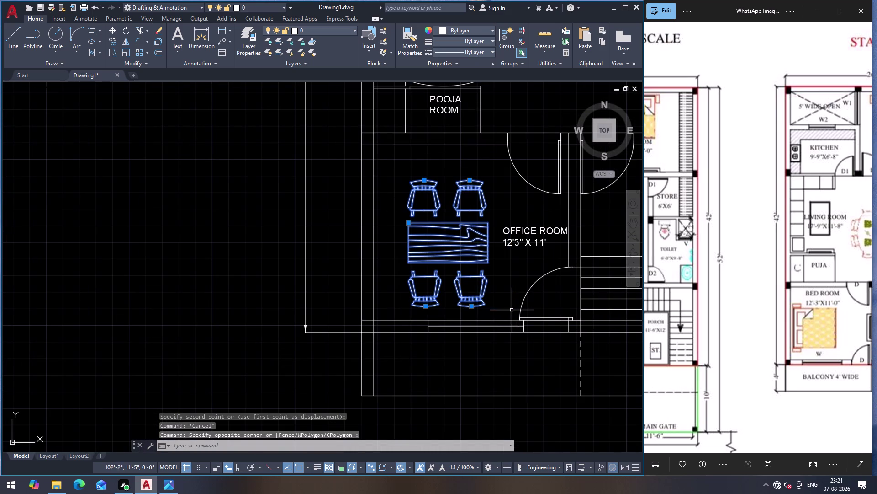
click(527, 236)
click(528, 233)
click(537, 227)
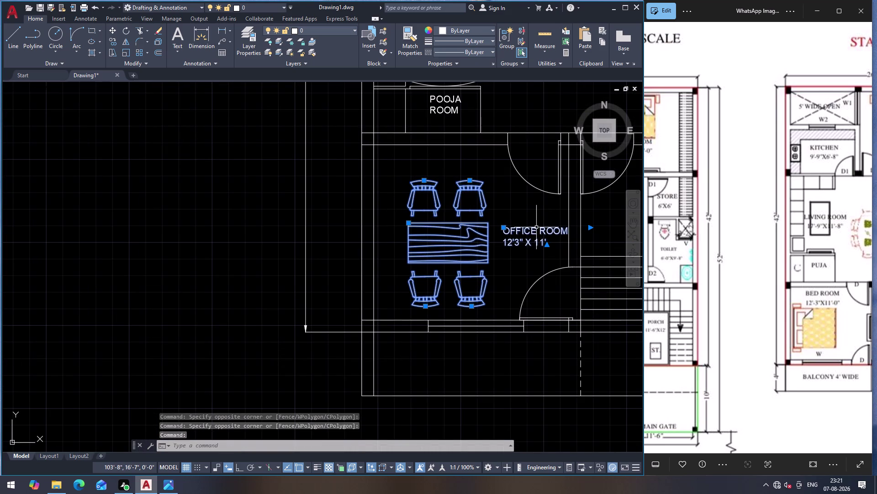
key(Delete)
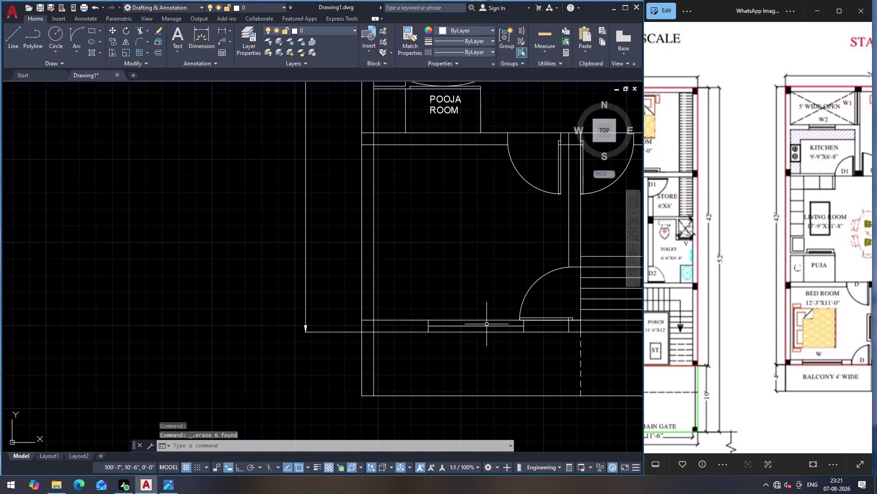
Select the short opening line in the lower wall, then clear the selection.
click(488, 325)
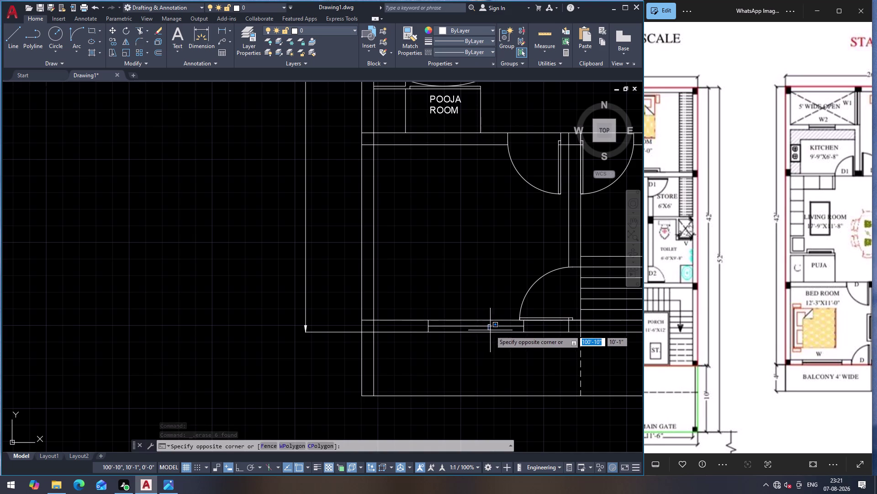
click(495, 324)
click(499, 326)
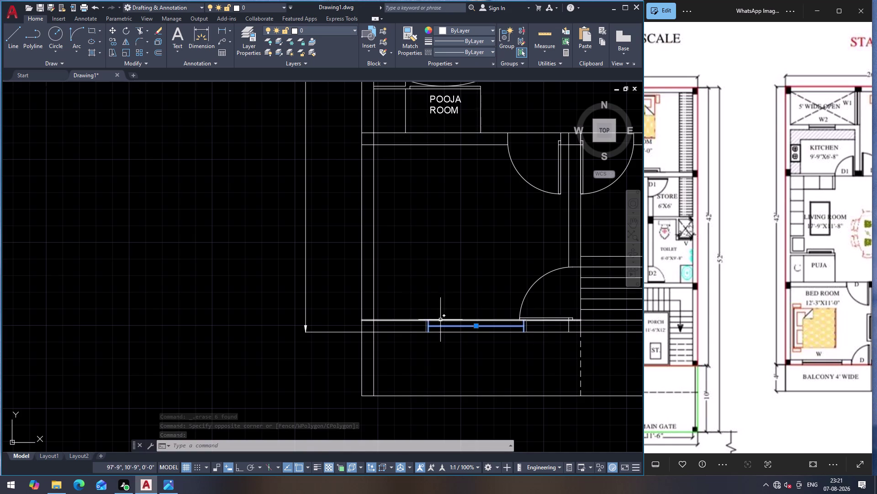
key(Escape)
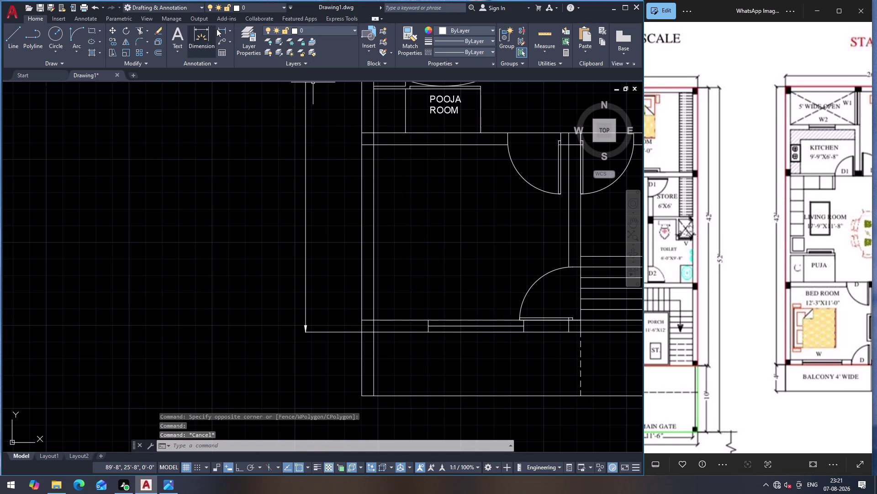
Start a linear dimension along the lower wall, then cancel it.
click(217, 27)
click(428, 334)
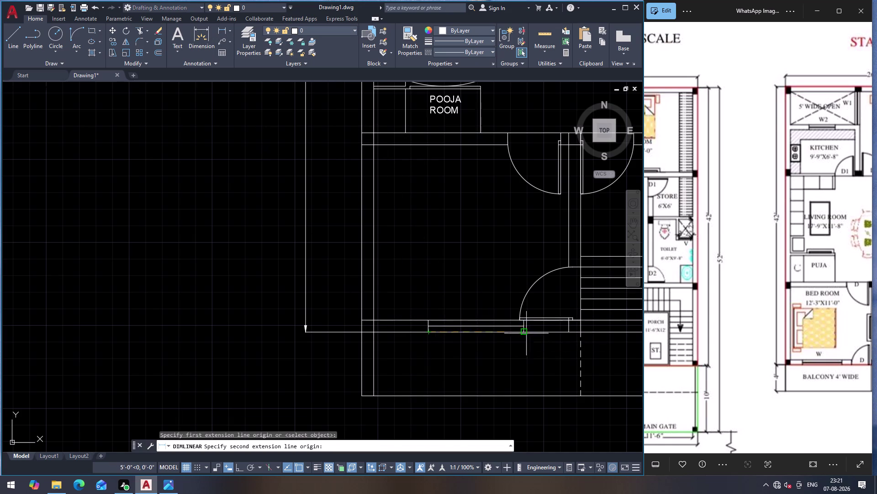
click(528, 332)
key(Escape)
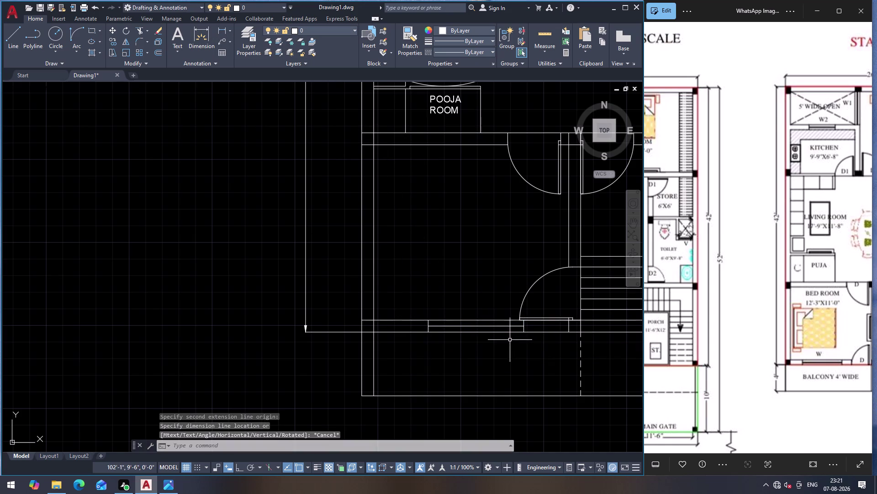
Erase the short opening line in the office room's lower wall.
click(516, 326)
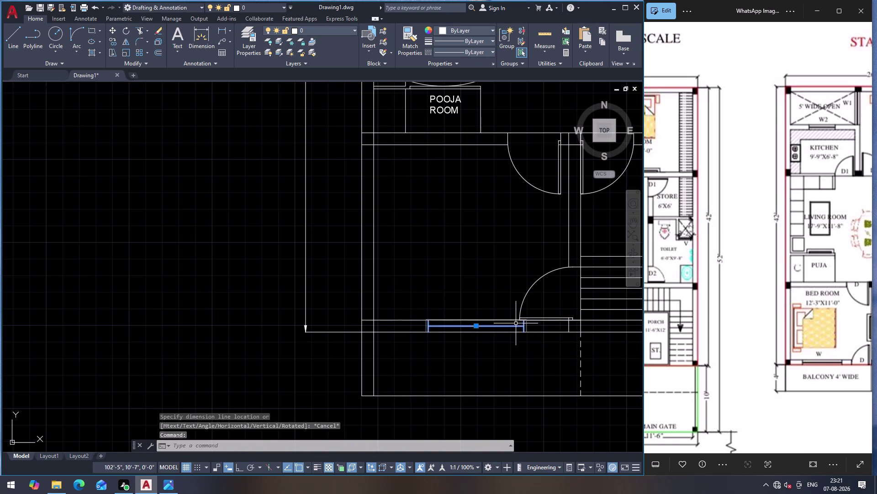
key(Delete)
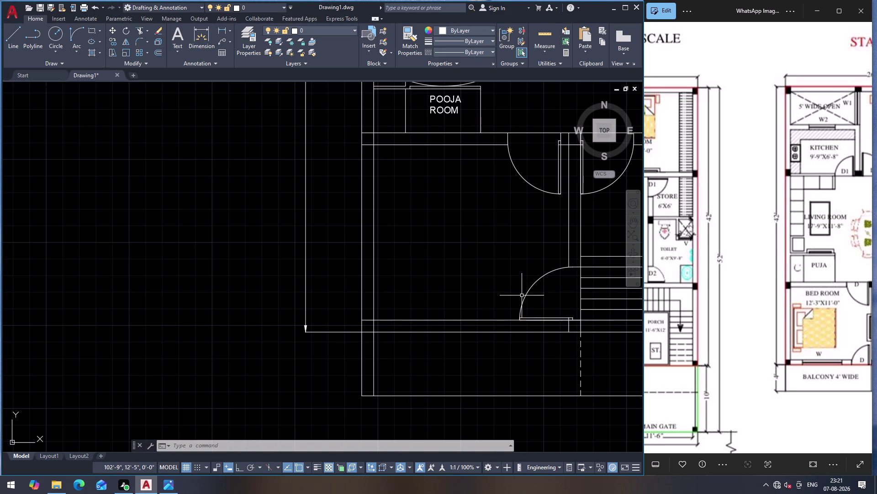
click(523, 305)
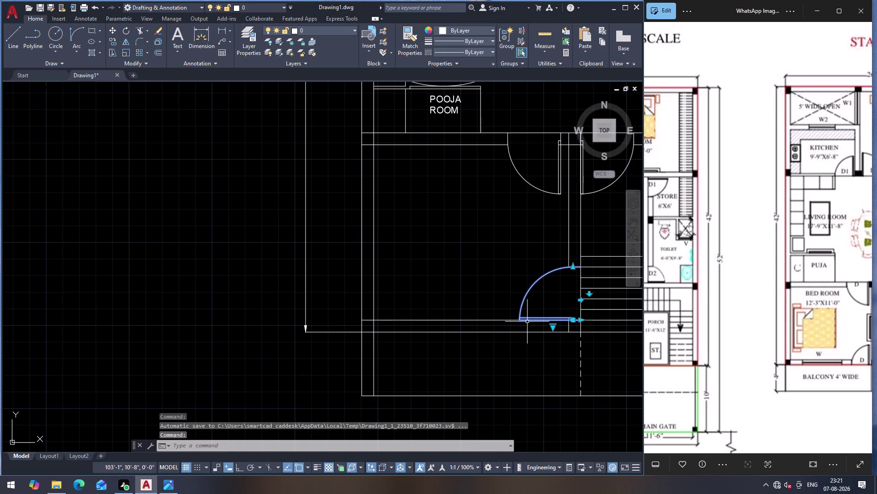
Mirror the lower door across its hinge line, erasing the original.
text(MI)
key(Return)
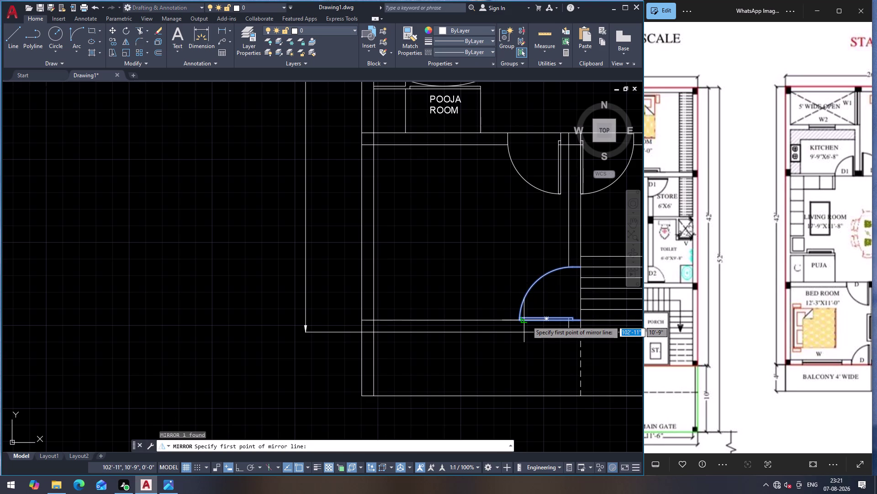
scroll(up, 3)
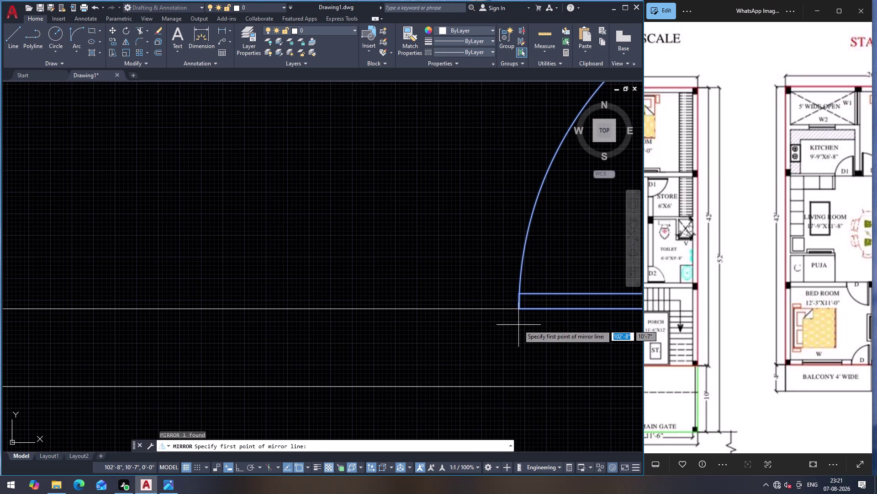
click(520, 310)
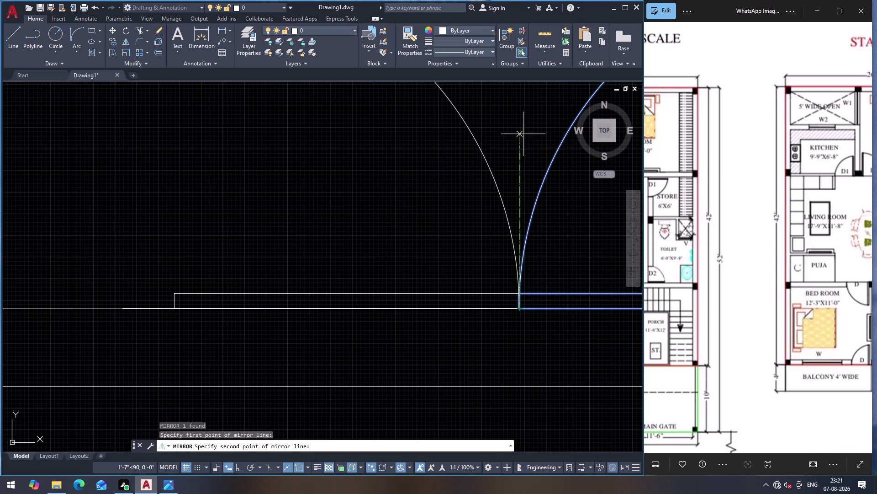
click(242, 468)
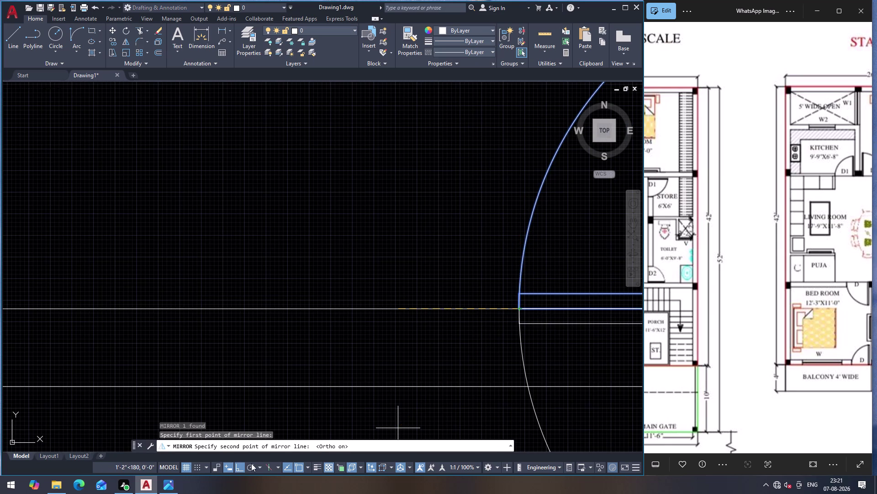
scroll(down, 3)
click(506, 159)
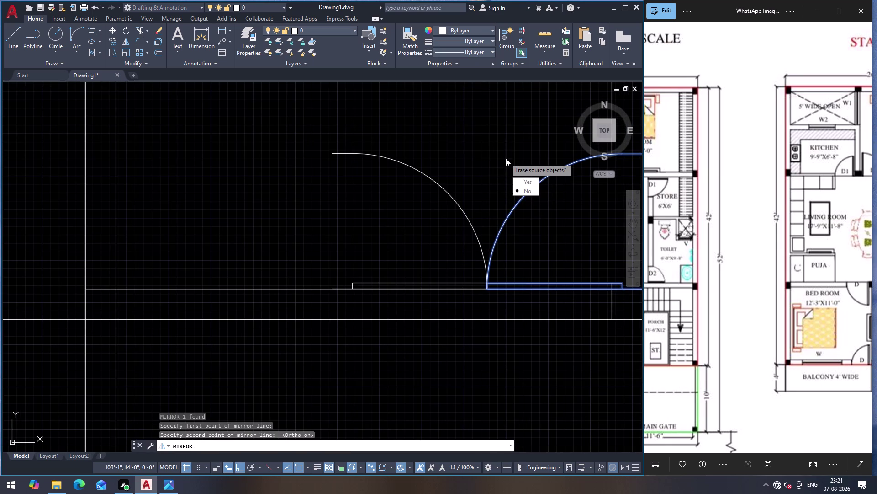
drag(523, 180, 506, 158)
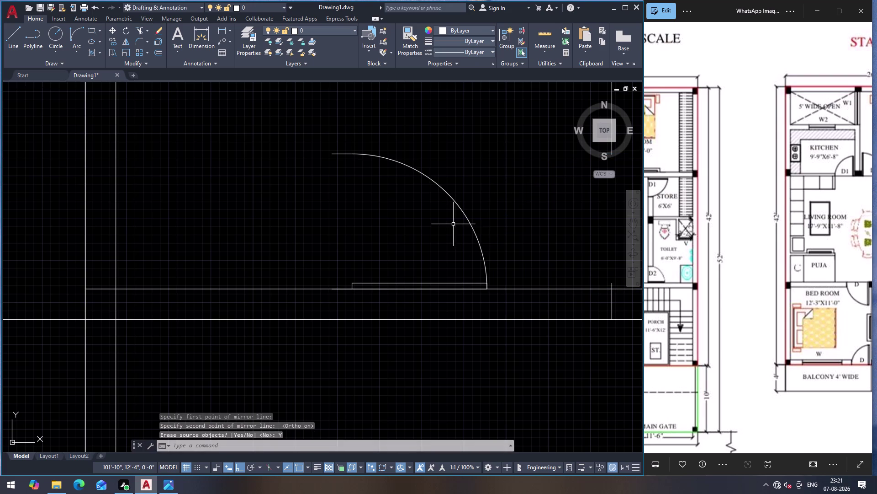
click(482, 249)
Rotate the door 270° about its hinge so it opens toward the left.
text(R)
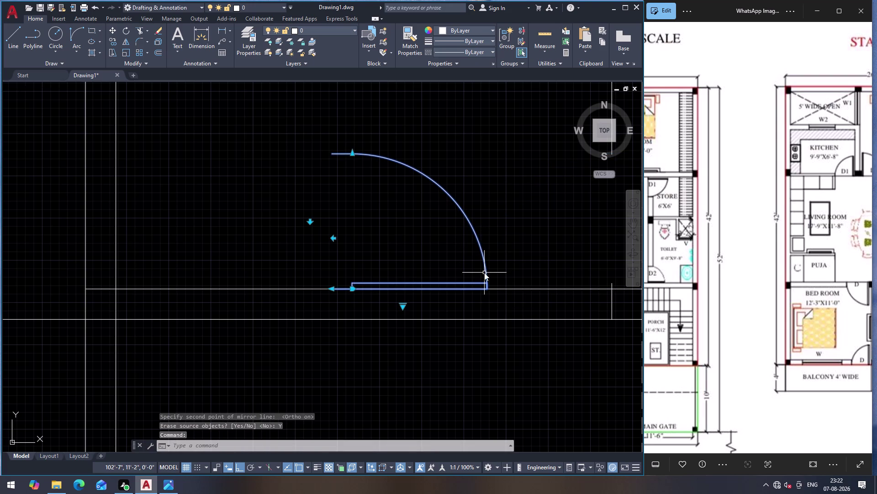
text(O)
key(Return)
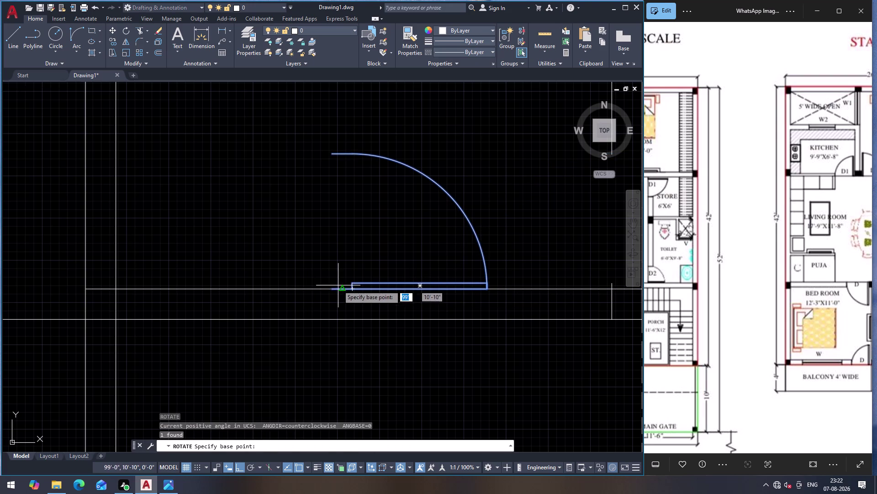
drag(331, 289, 352, 312)
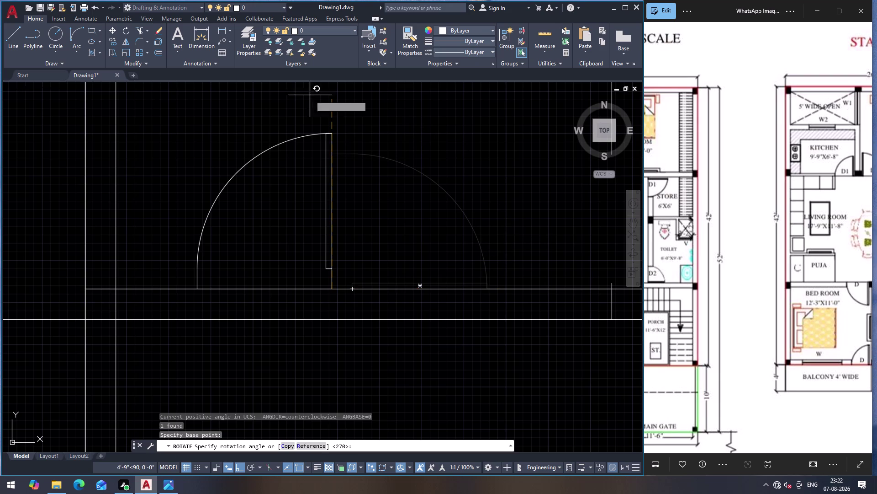
click(194, 95)
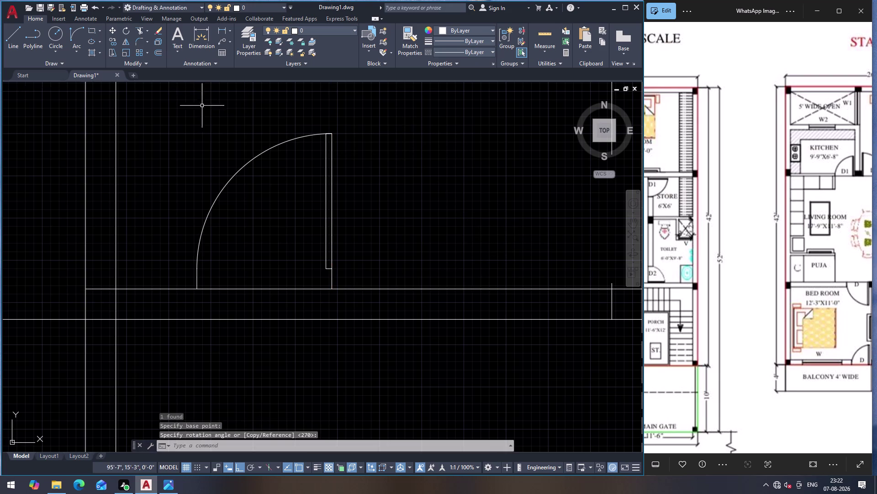
scroll(down, 3)
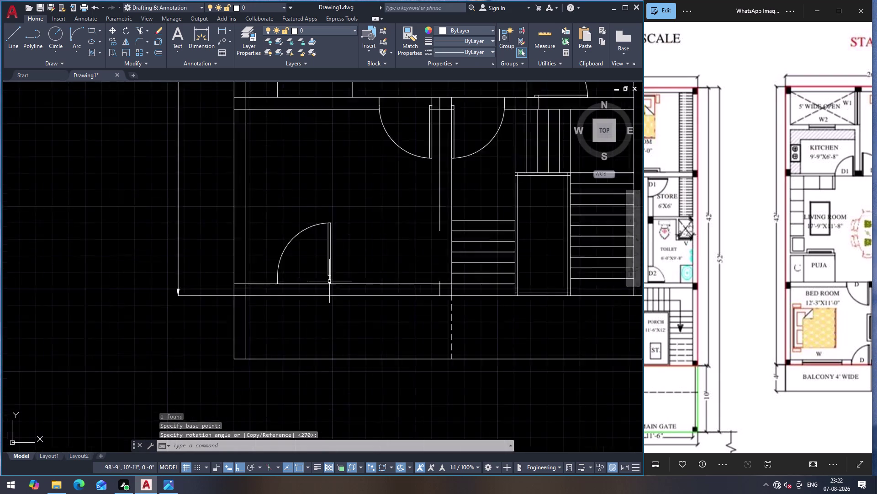
scroll(down, 3)
scroll(up, 3)
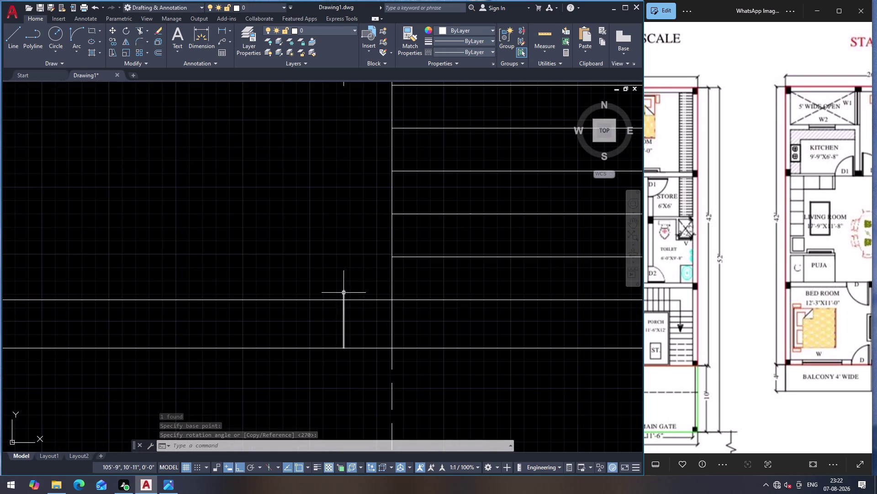
click(343, 293)
Erase the stray short vertical line.
key(Delete)
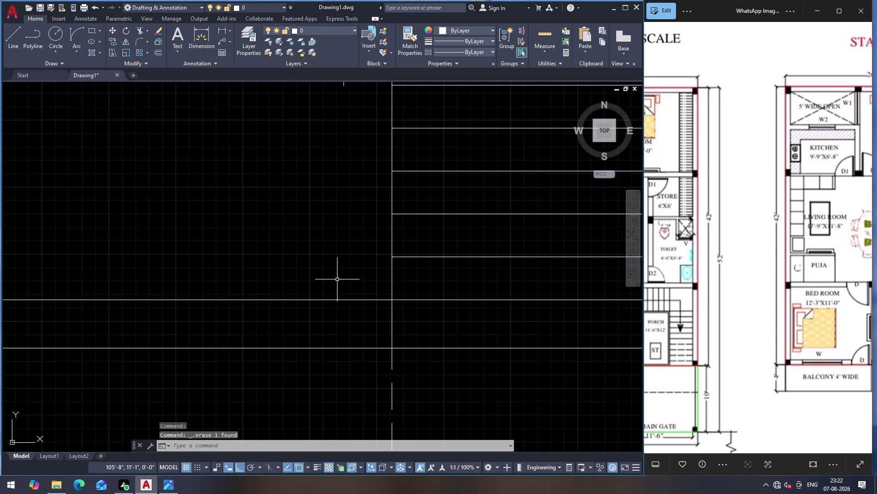
scroll(down, 3)
scroll(up, 3)
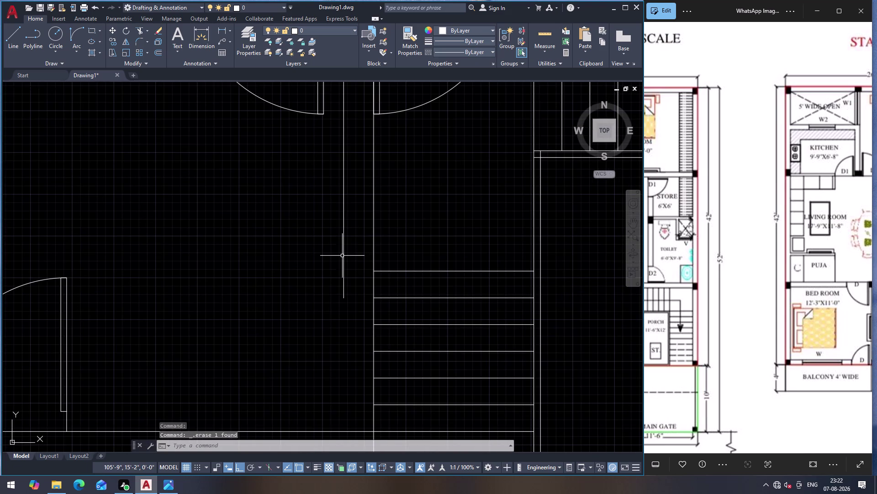
Extend the two vertical lines beside the stairs down to the lower wall.
text(EX)
key(Return)
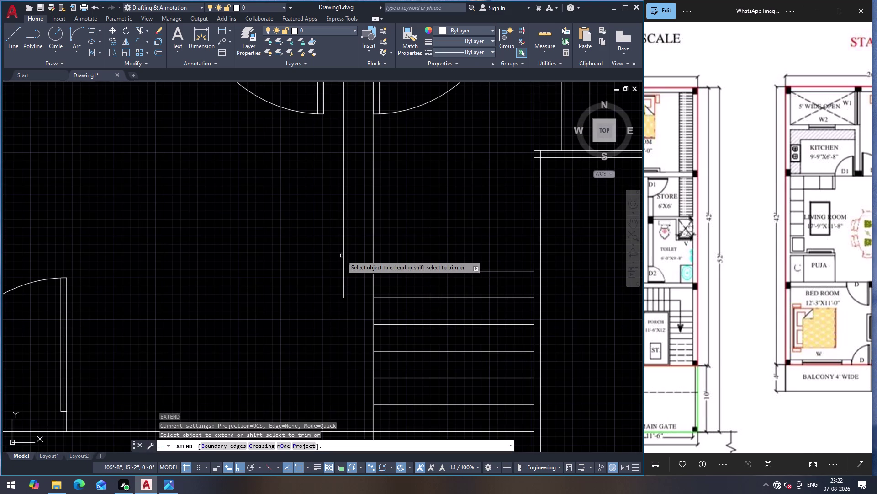
click(345, 254)
scroll(down, 3)
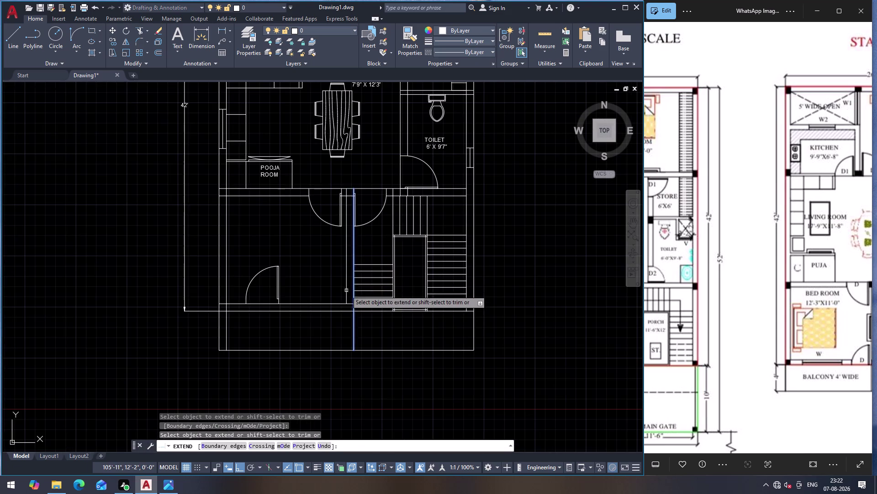
click(345, 299)
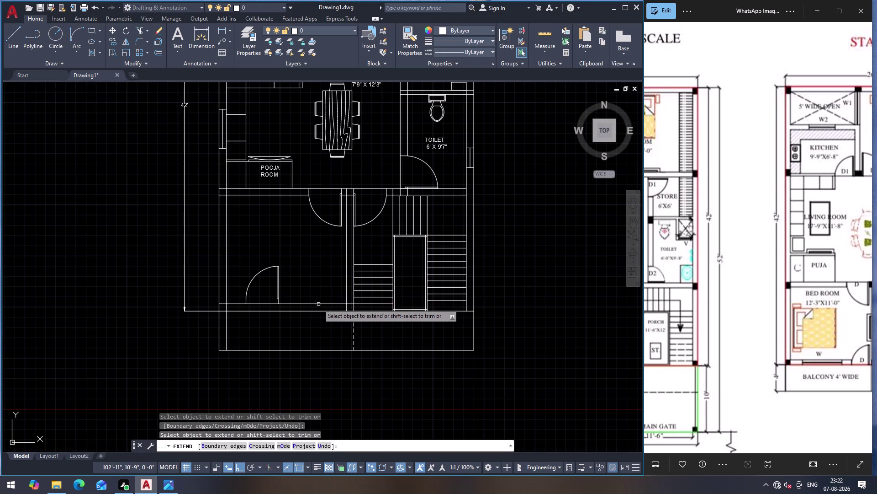
key(Escape)
click(267, 268)
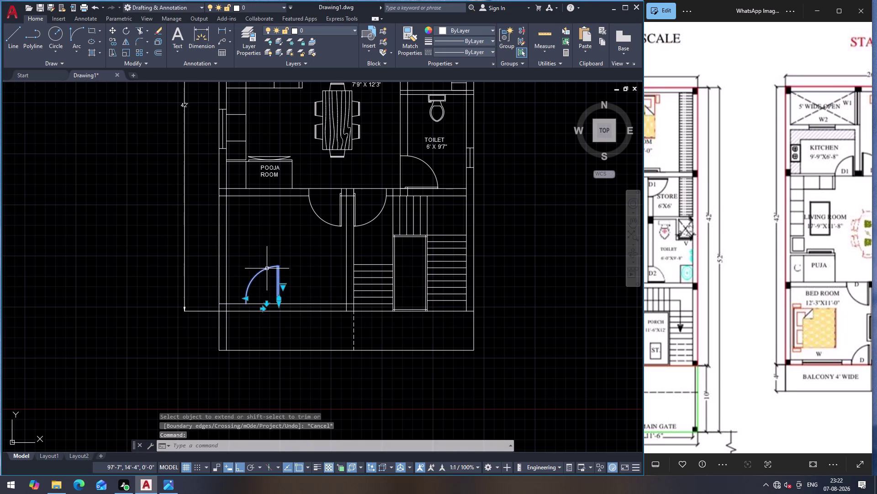
Move the small lower door so it snaps to the stair wall corner.
scroll(up, 3)
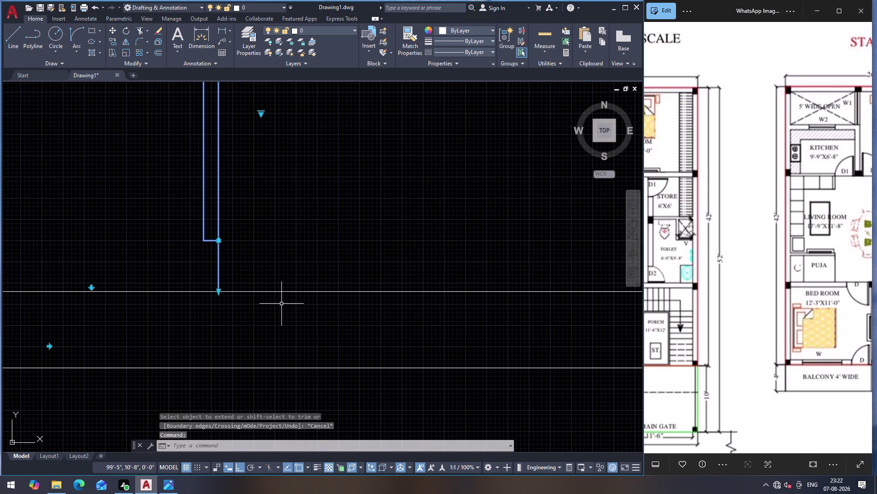
key(m)
key(Return)
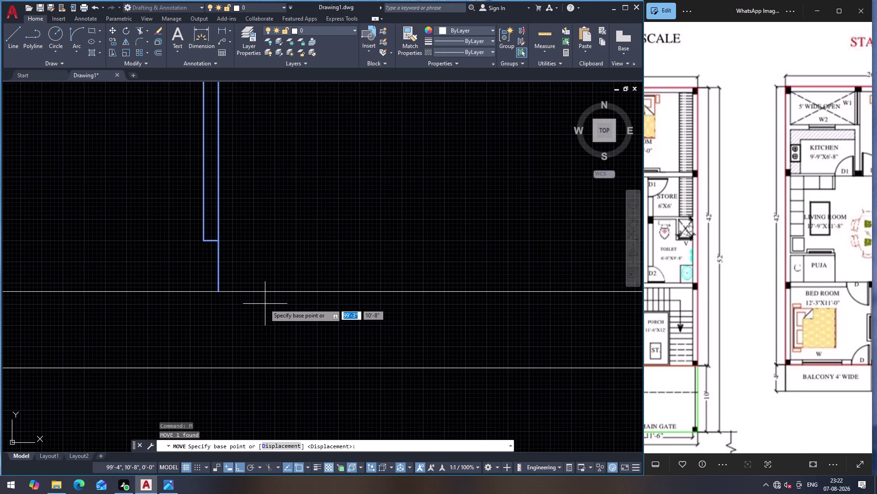
click(216, 292)
scroll(down, 3)
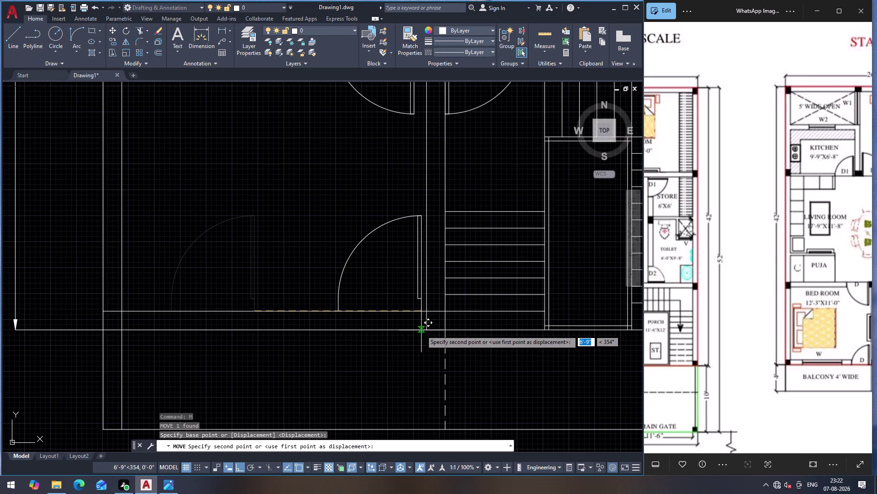
click(429, 330)
key(Escape)
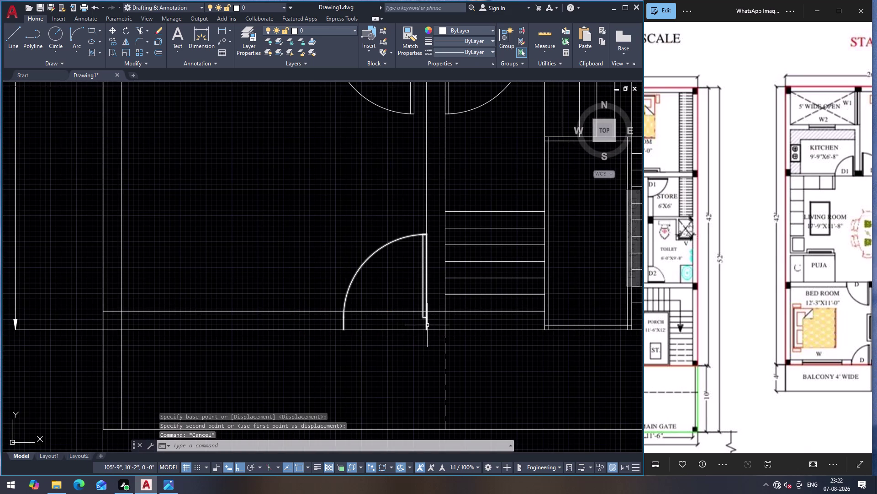
Shift the door 6 inches to the left along its wall.
click(427, 324)
key(m)
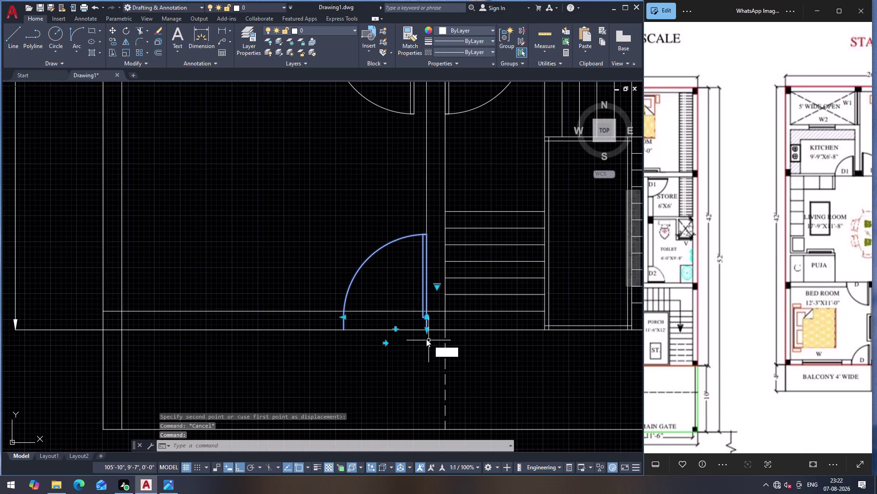
key(Return)
click(425, 330)
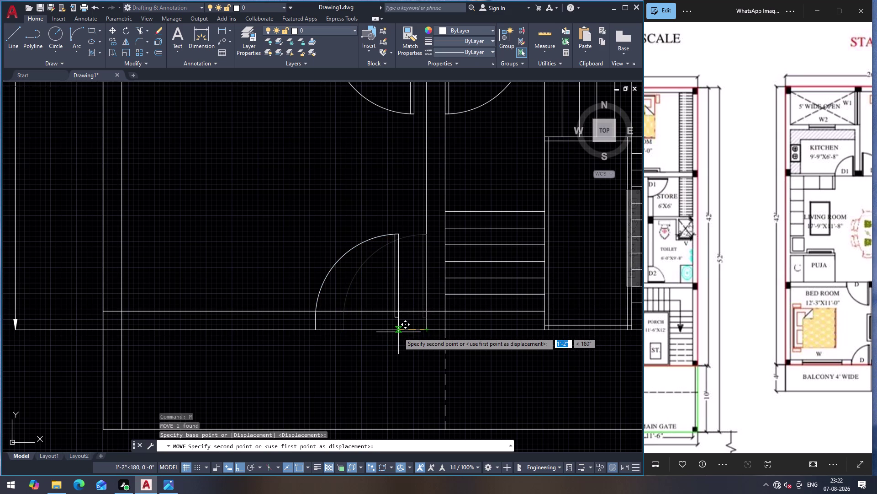
key(6)
key(shift+quotedbl)
key(Return)
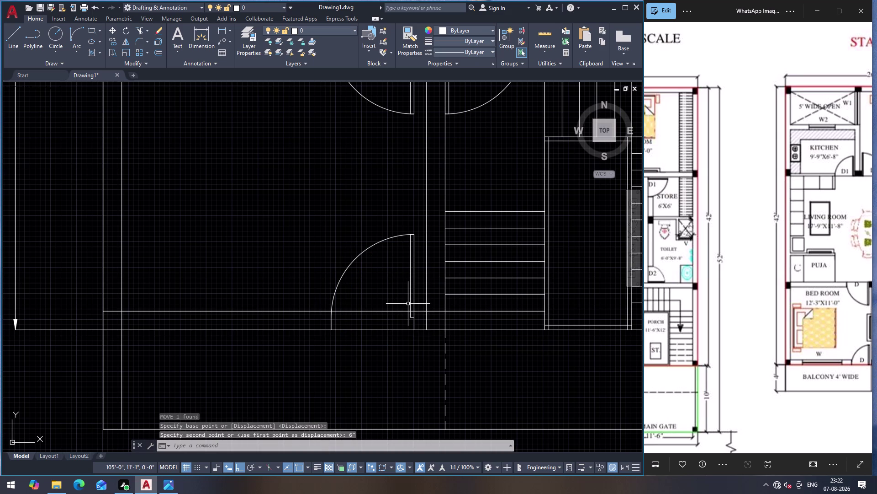
scroll(down, 3)
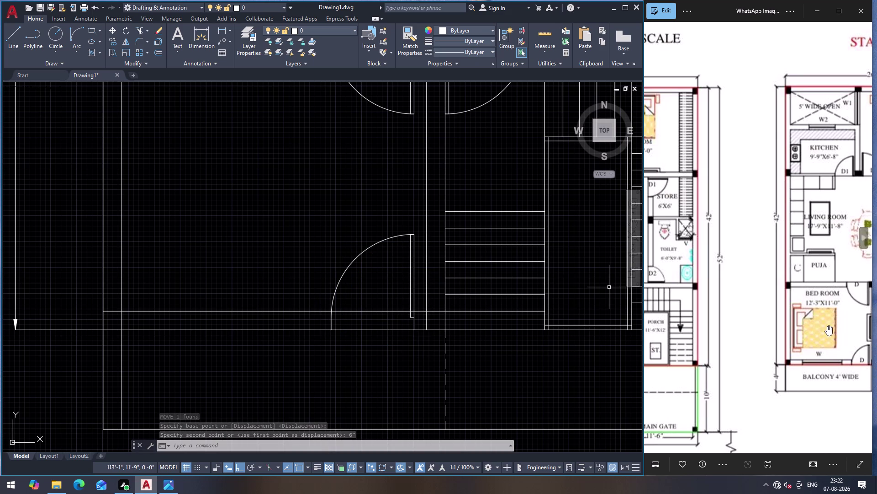
scroll(up, 3)
scroll(down, 3)
scroll(up, 3)
scroll(up, 3)
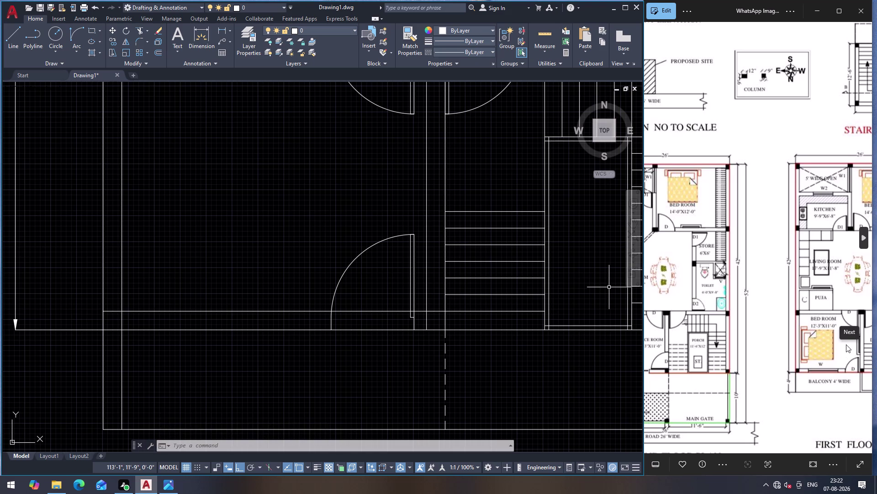
scroll(up, 3)
scroll(down, 3)
scroll(up, 3)
scroll(down, 3)
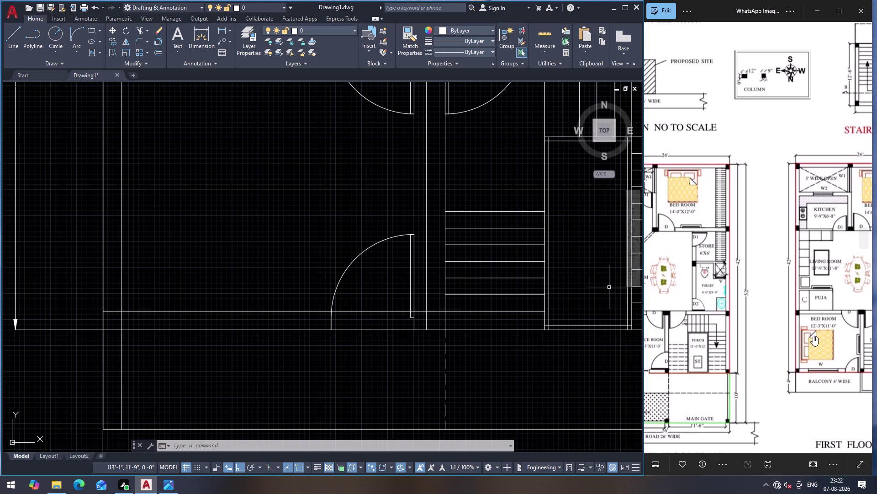
drag(813, 336, 698, 314)
scroll(up, 3)
scroll(up, 3)
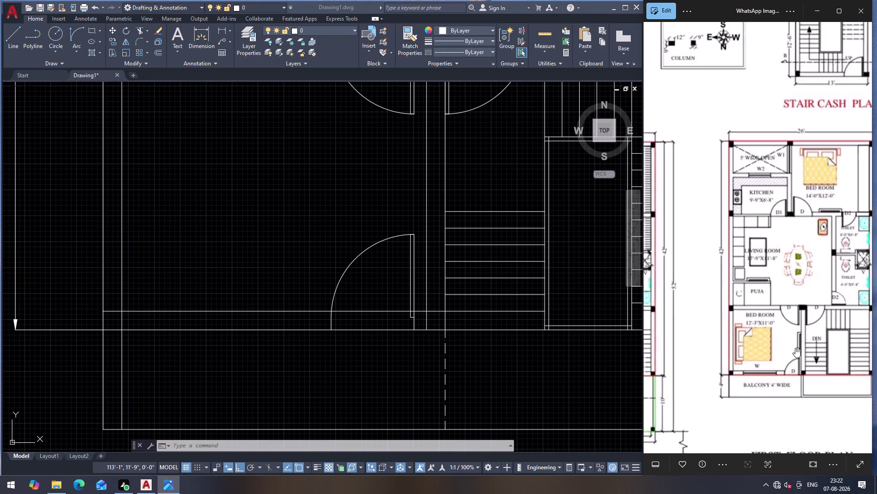
scroll(up, 3)
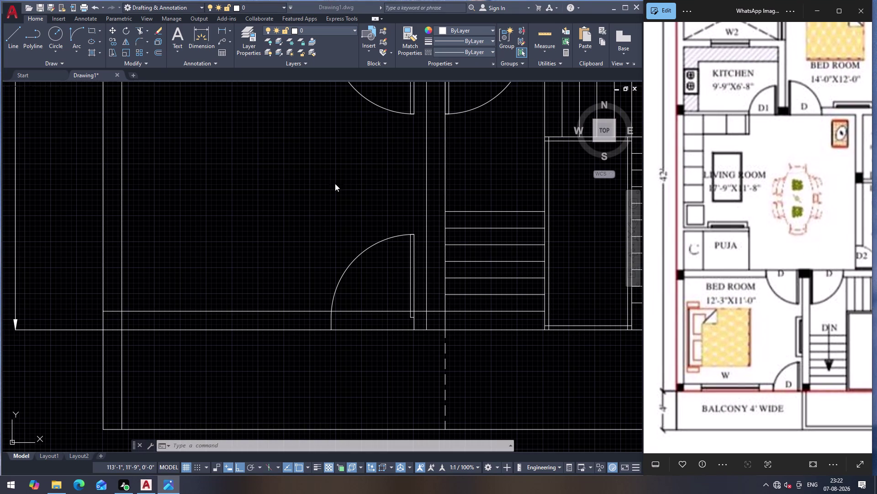
scroll(down, 3)
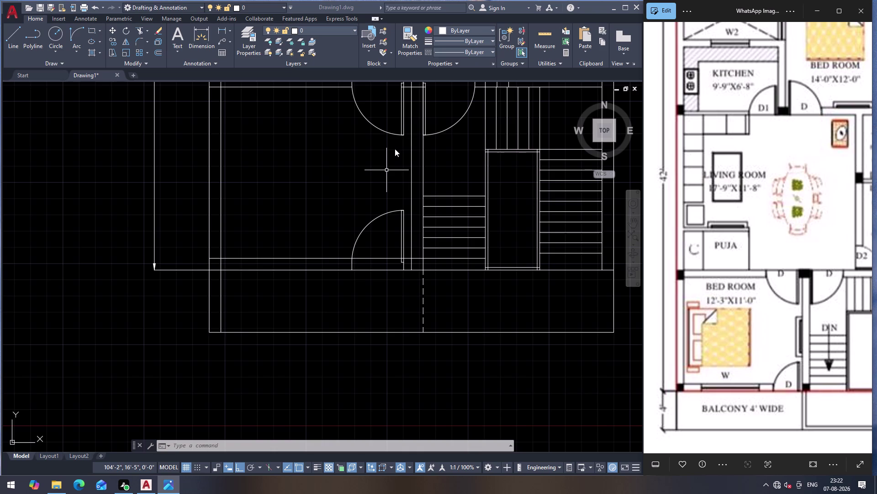
scroll(up, 3)
scroll(down, 3)
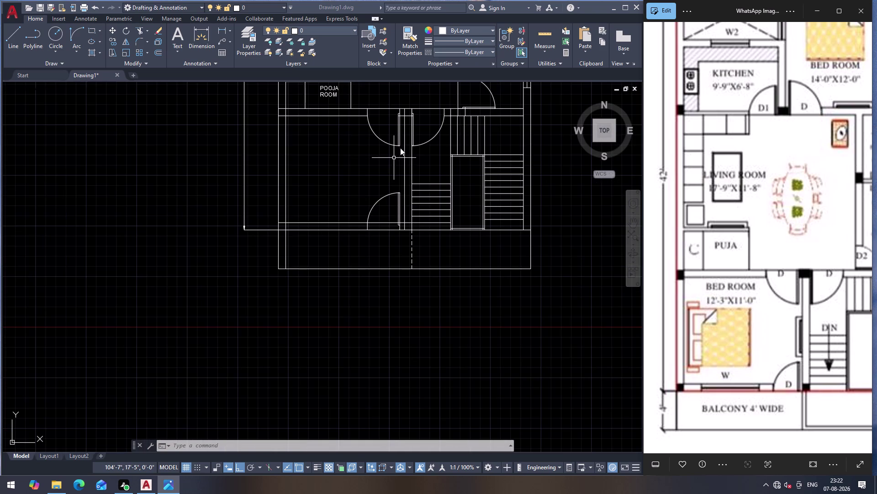
key(Escape)
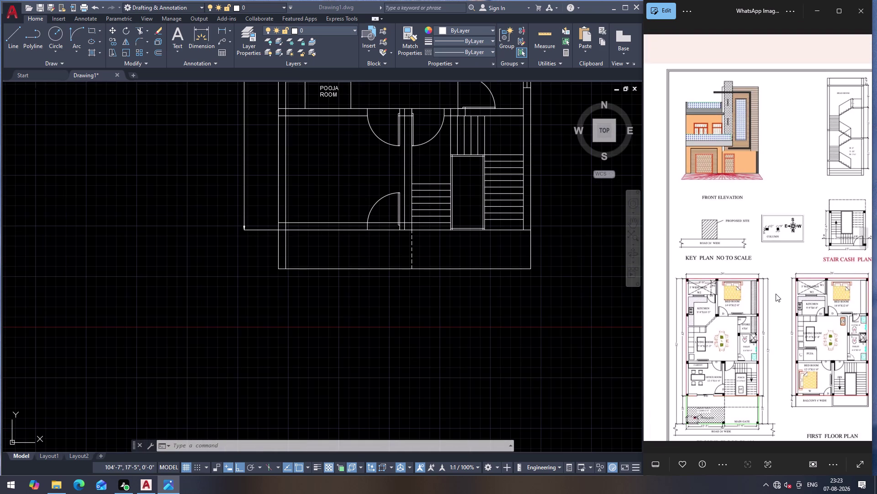
scroll(down, 3)
click(769, 293)
scroll(up, 3)
scroll(down, 3)
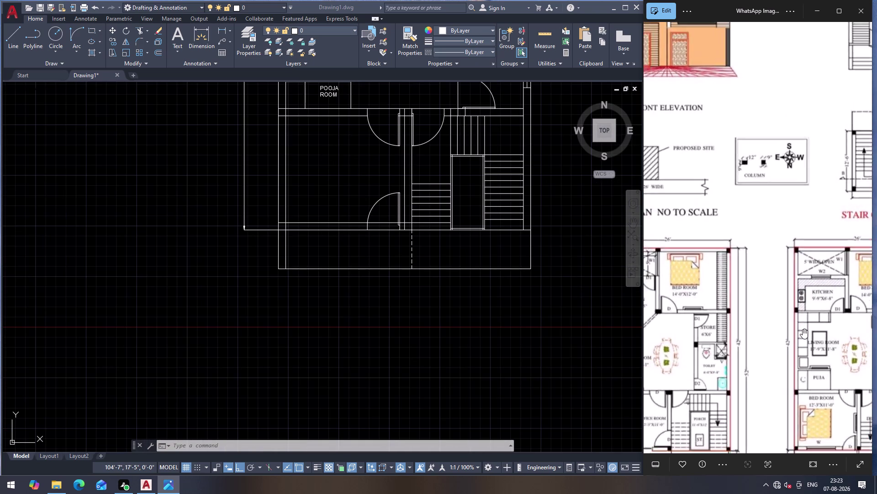
scroll(up, 3)
scroll(down, 3)
scroll(up, 3)
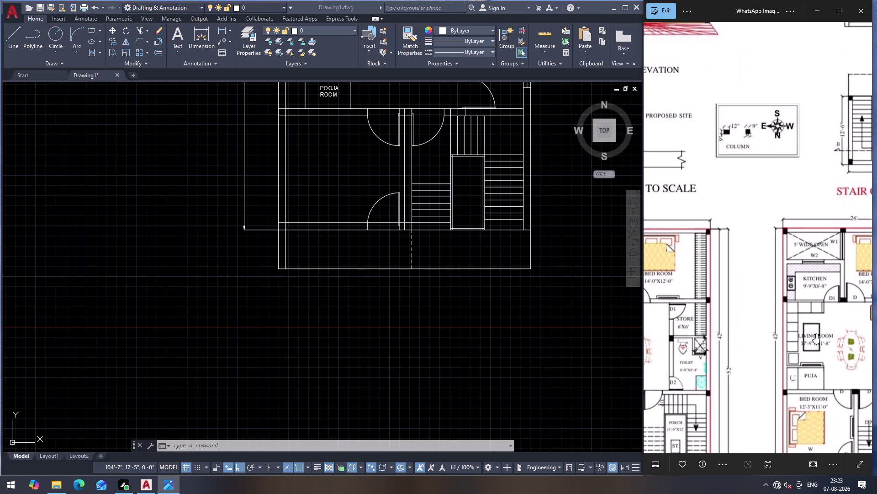
scroll(up, 3)
scroll(down, 3)
scroll(down, 3)
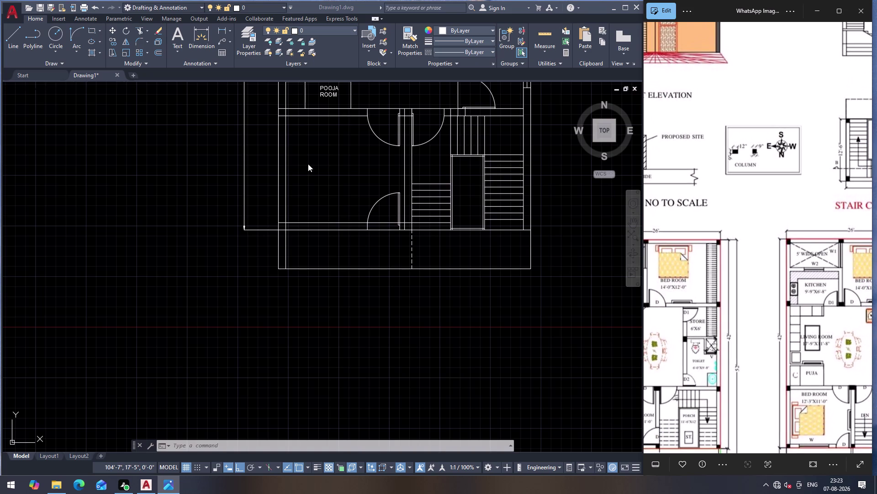
scroll(down, 3)
scroll(up, 3)
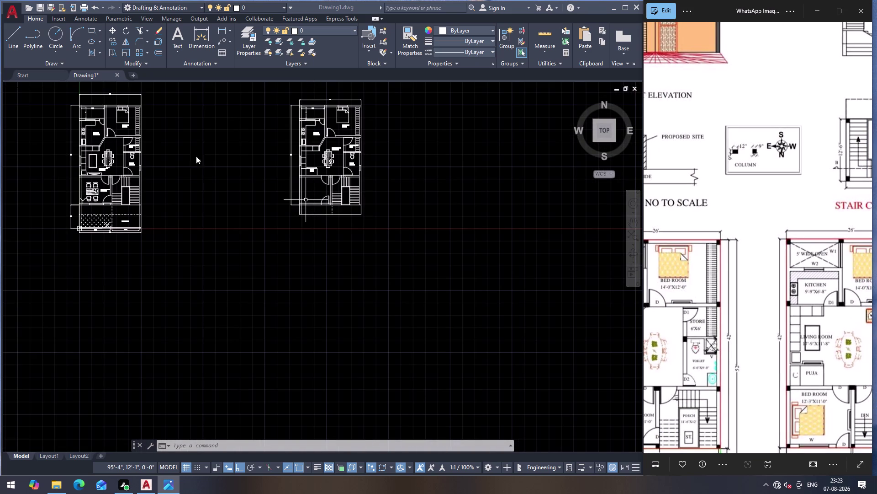
scroll(up, 3)
scroll(down, 3)
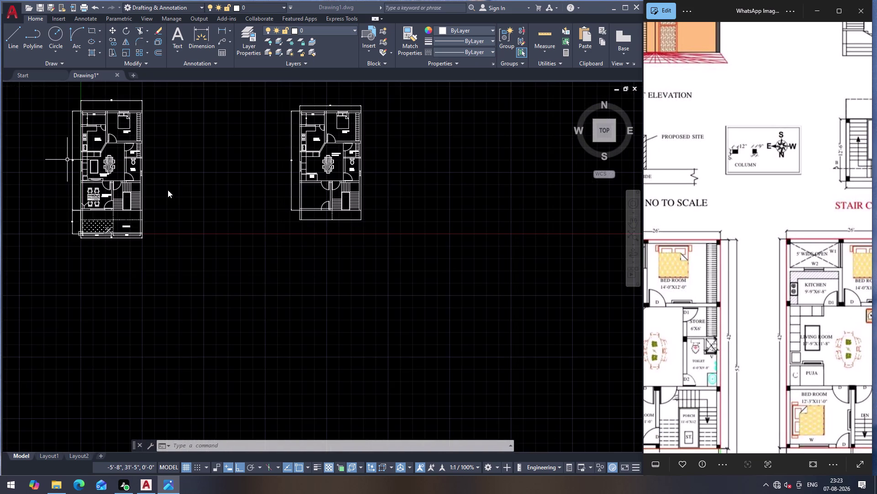
scroll(up, 3)
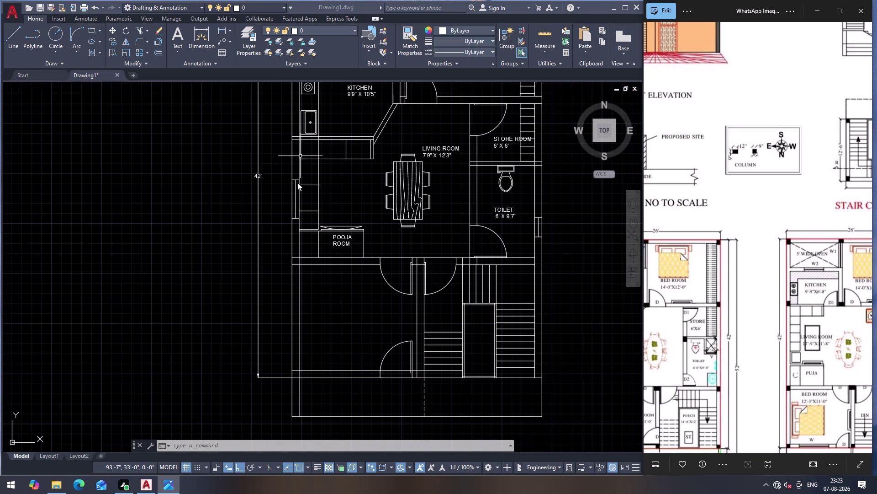
Copy the kitchen-side left-wall window down onto the lower room's left wall.
key(Escape)
click(293, 179)
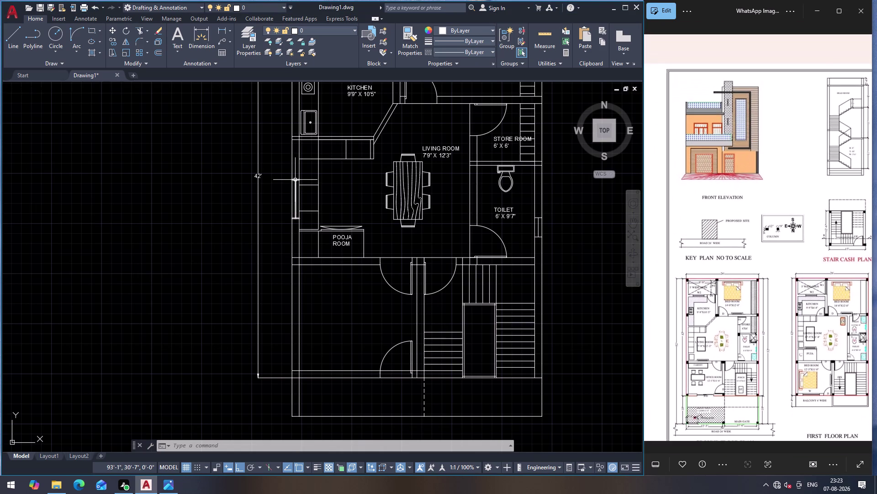
click(295, 179)
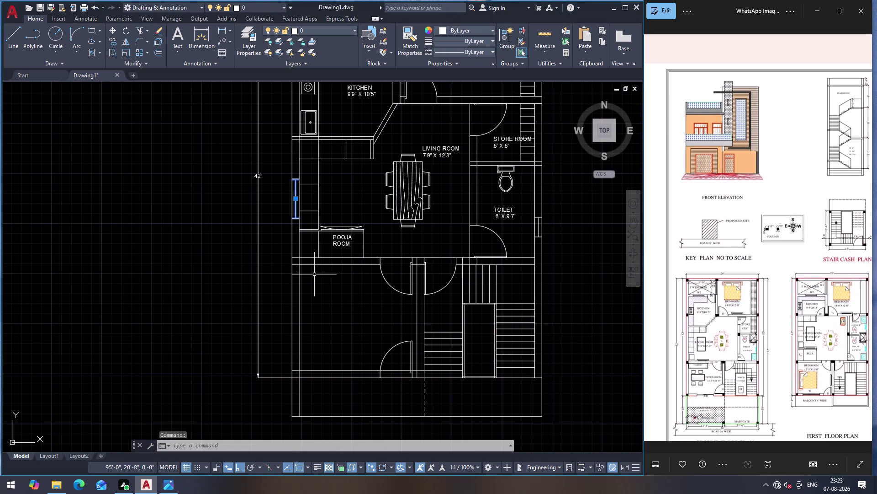
key(m)
key(BackSpace)
text(C)
text(O)
key(Return)
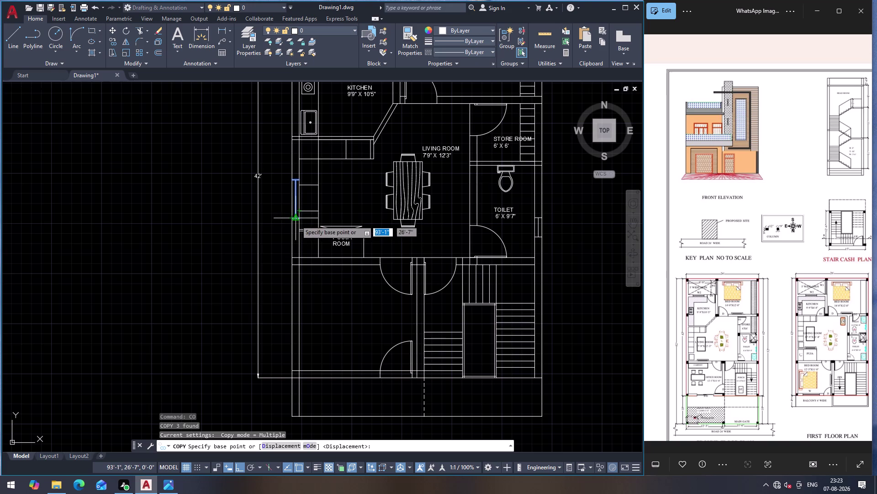
click(296, 220)
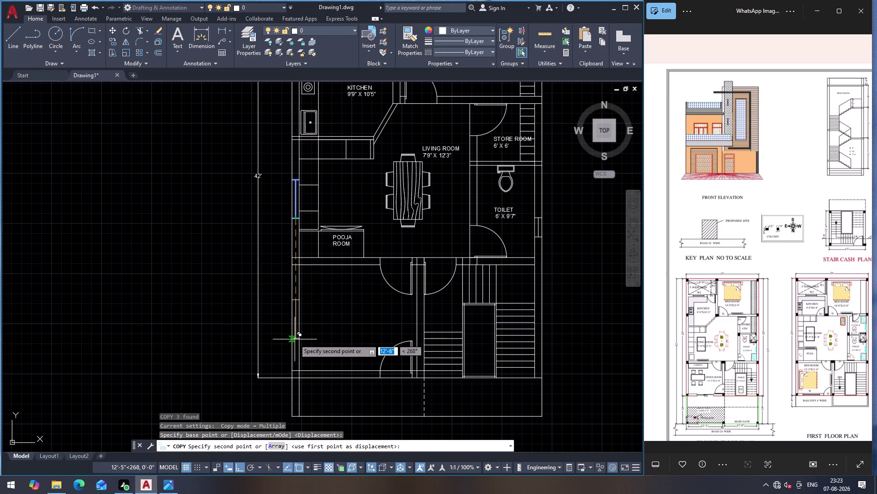
click(295, 339)
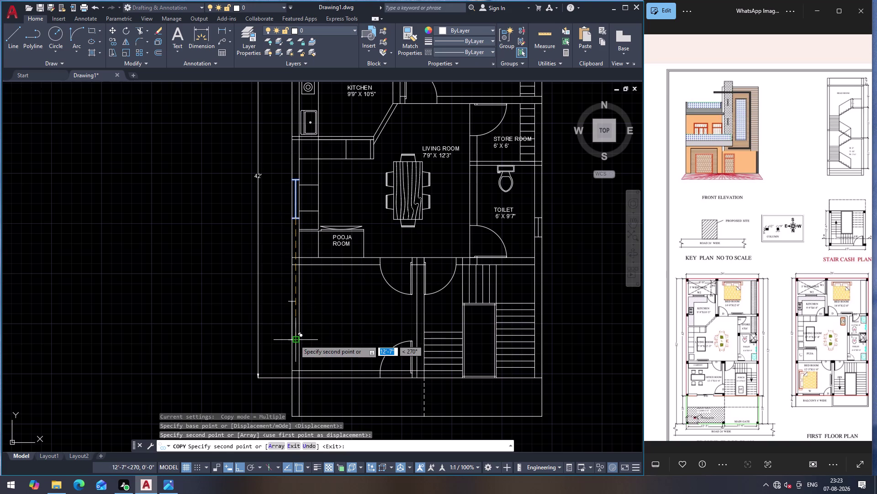
key(Escape)
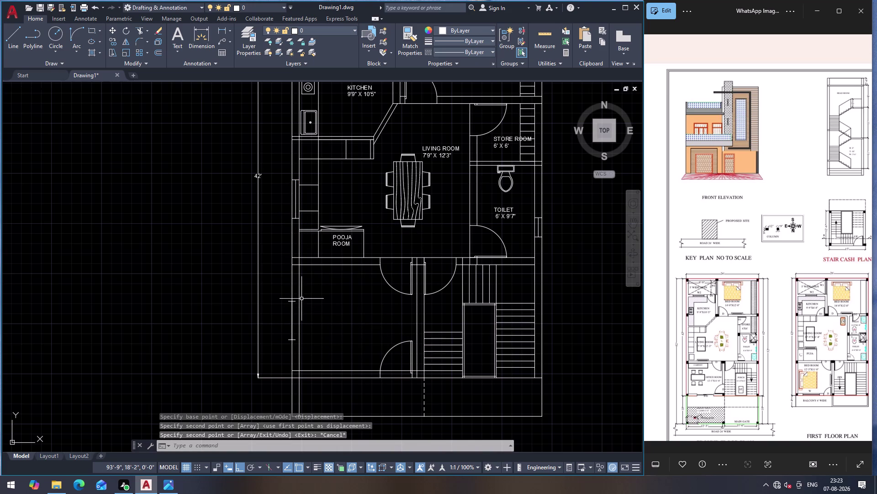
scroll(up, 3)
click(314, 281)
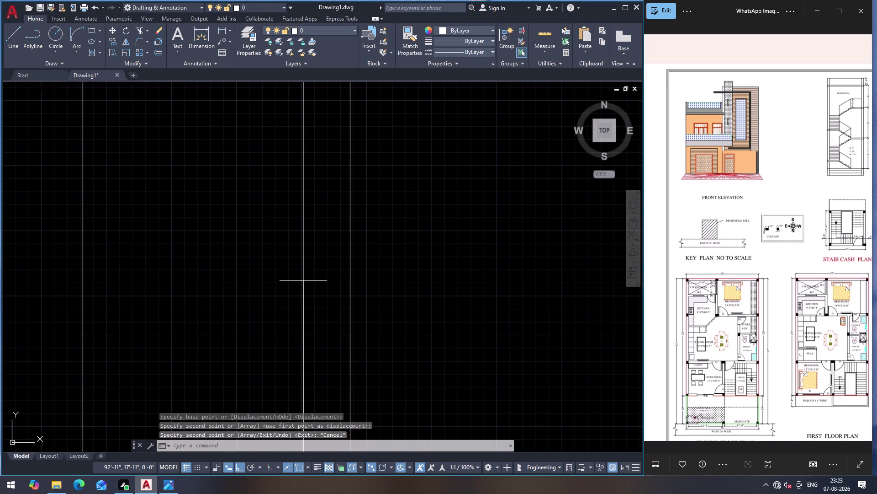
Snap the copied window onto the lower room's left wall line.
key(m)
key(Return)
click(325, 280)
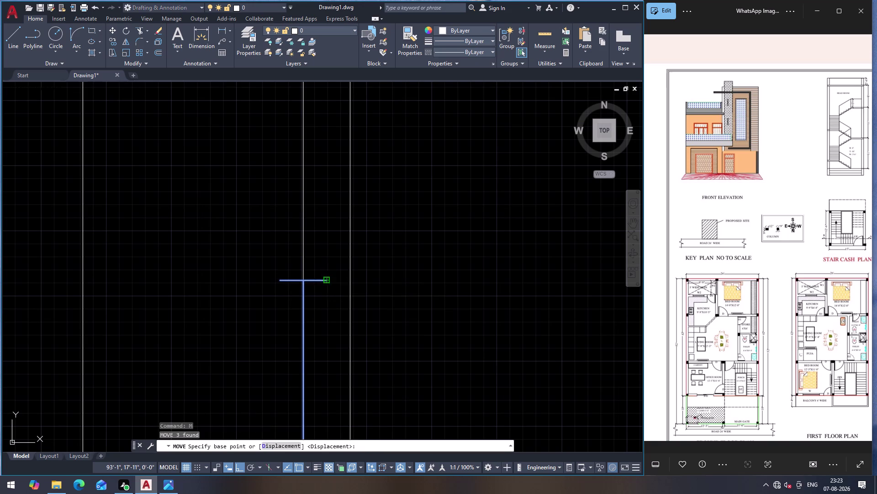
click(350, 281)
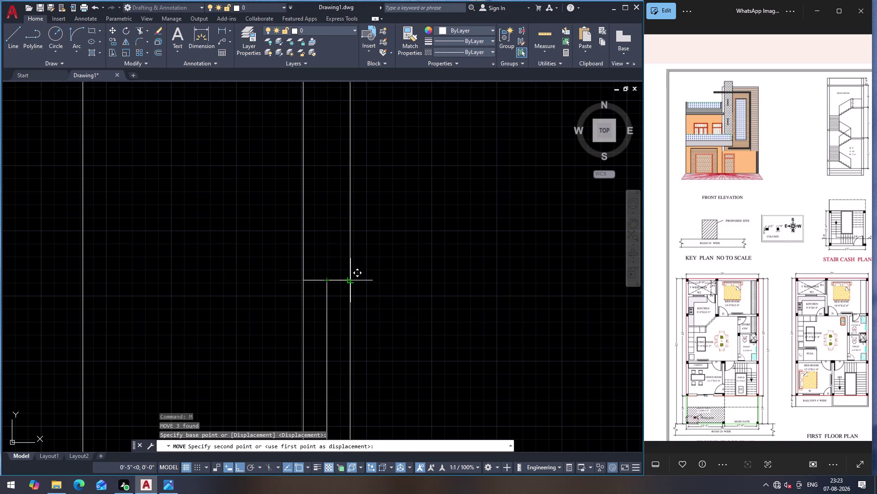
scroll(down, 3)
scroll(up, 3)
scroll(down, 3)
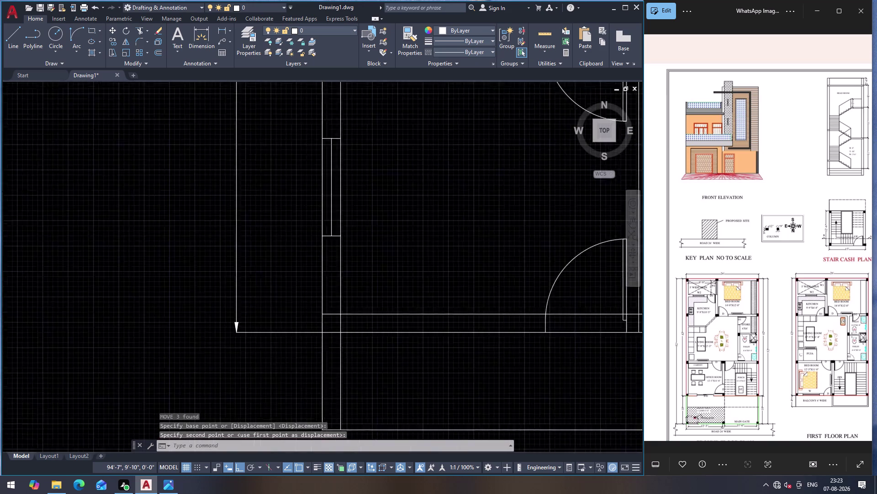
scroll(down, 3)
Copy that window onto the lower room's bottom wall.
click(352, 268)
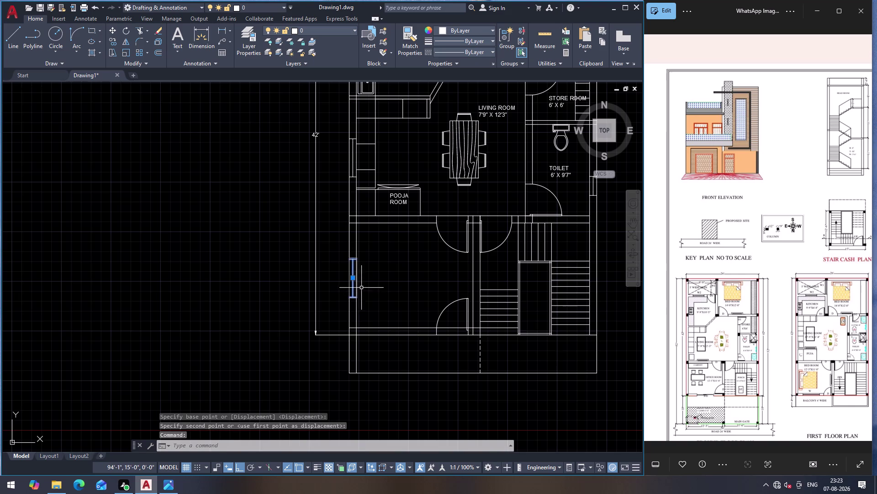
text(CO)
key(Return)
click(352, 278)
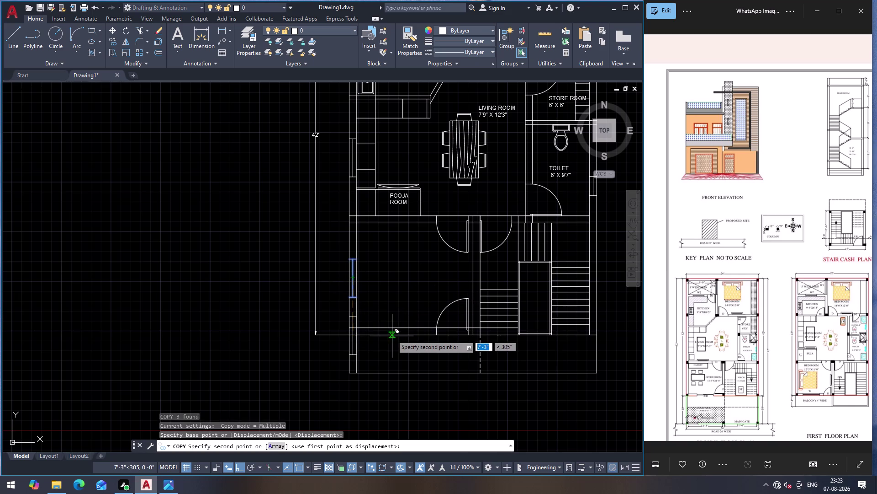
click(393, 335)
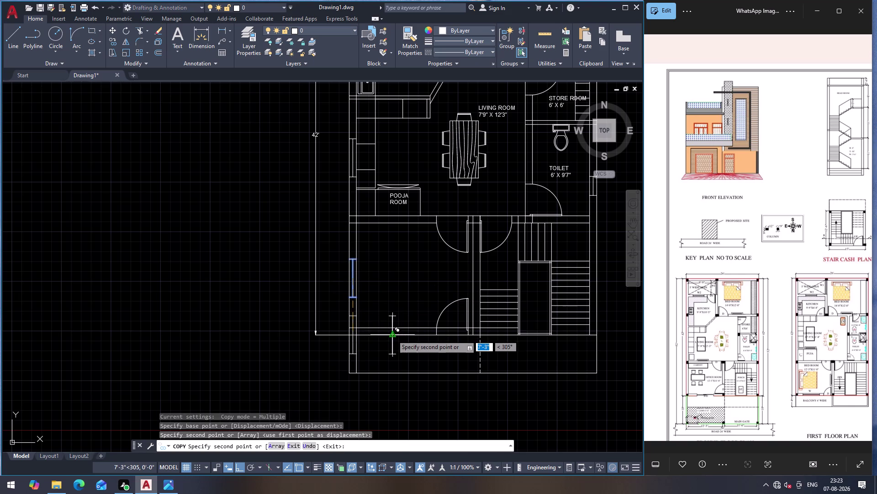
key(Escape)
click(394, 316)
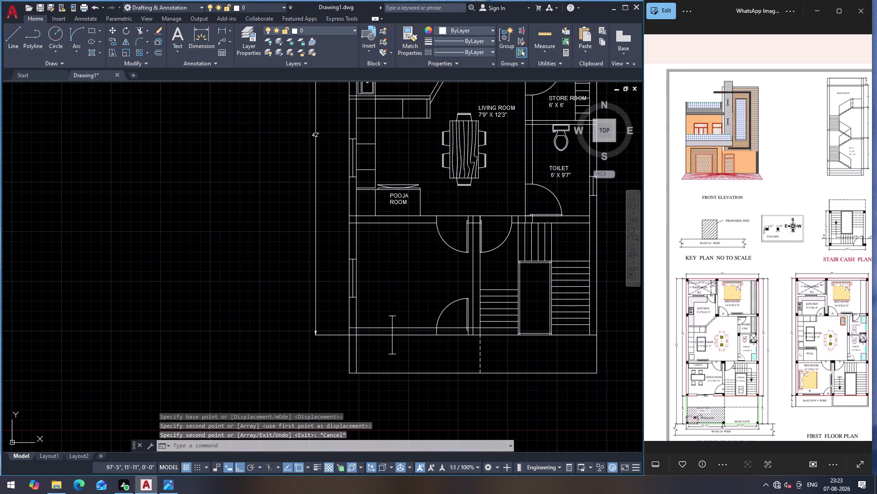
Rotate the window copy 90° about a point on the bottom wall.
text(RO)
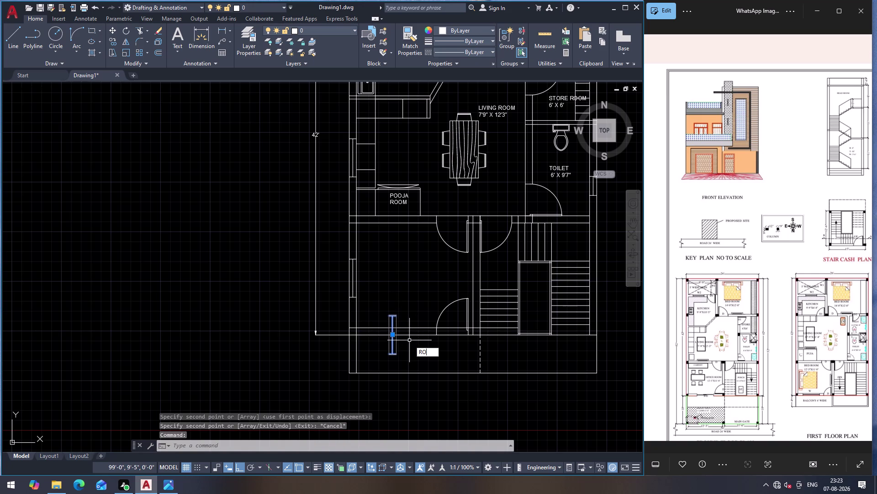
key(Return)
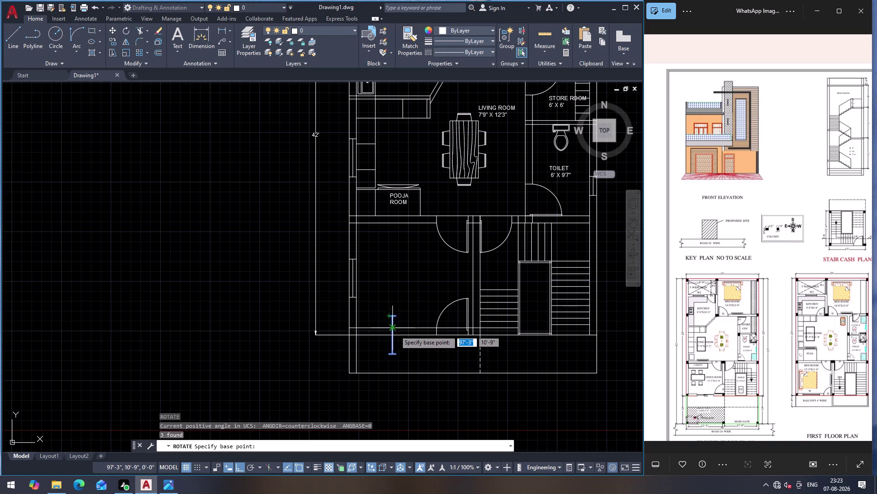
click(392, 332)
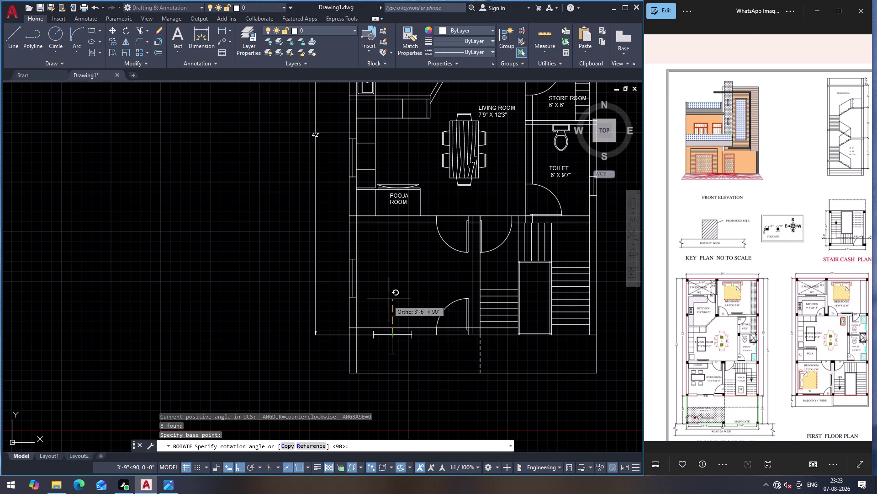
click(400, 290)
key(Escape)
scroll(up, 3)
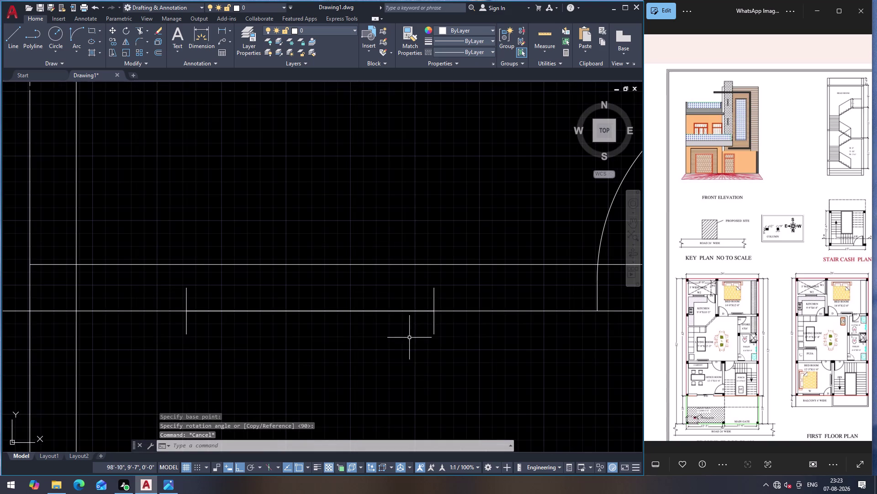
Move the rotated window by its corner onto the lower room's bottom wall line.
click(435, 328)
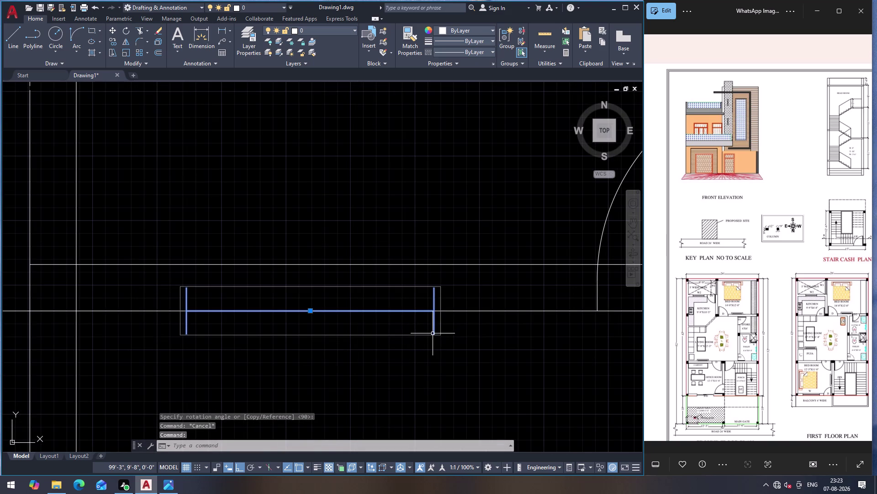
key(m)
key(Return)
click(430, 333)
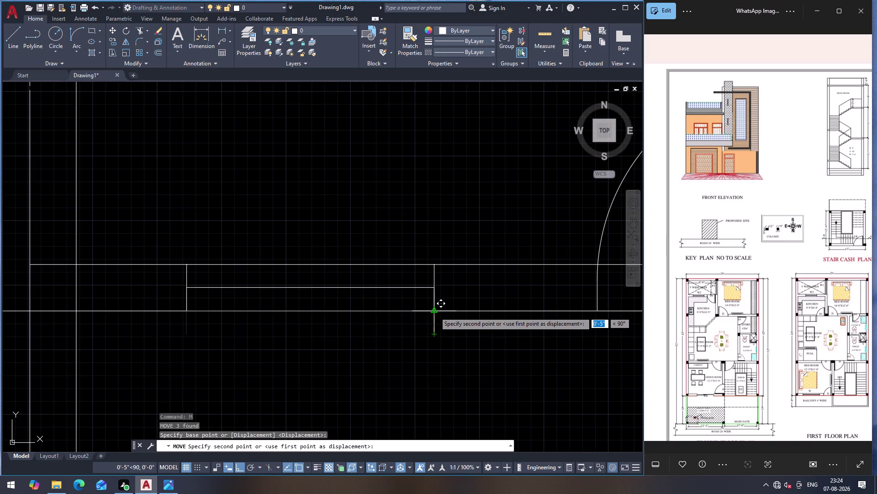
click(435, 312)
scroll(down, 3)
key(Escape)
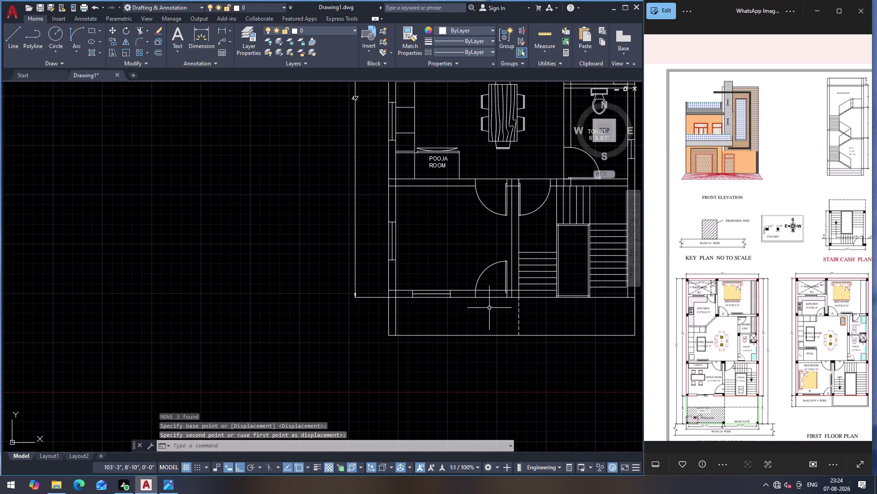
scroll(up, 3)
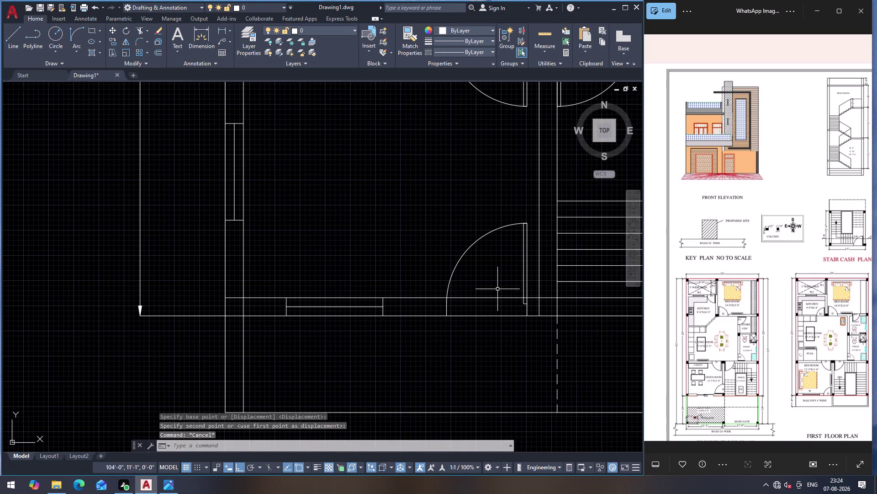
Try trimming lines near the door with a fence, then end TRIM.
text(TR)
key(Return)
click(497, 288)
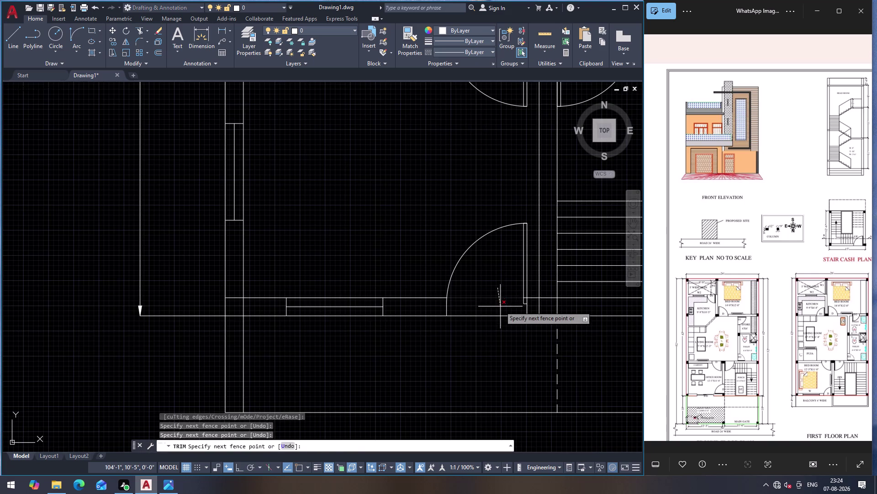
click(500, 306)
scroll(down, 3)
key(Escape)
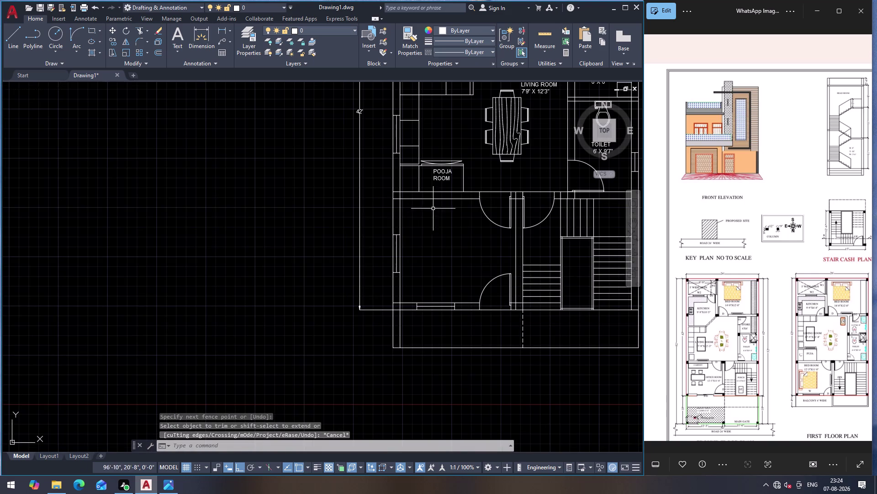
scroll(down, 3)
Copy the bedroom's bed block to an empty spot beside the plan.
scroll(up, 3)
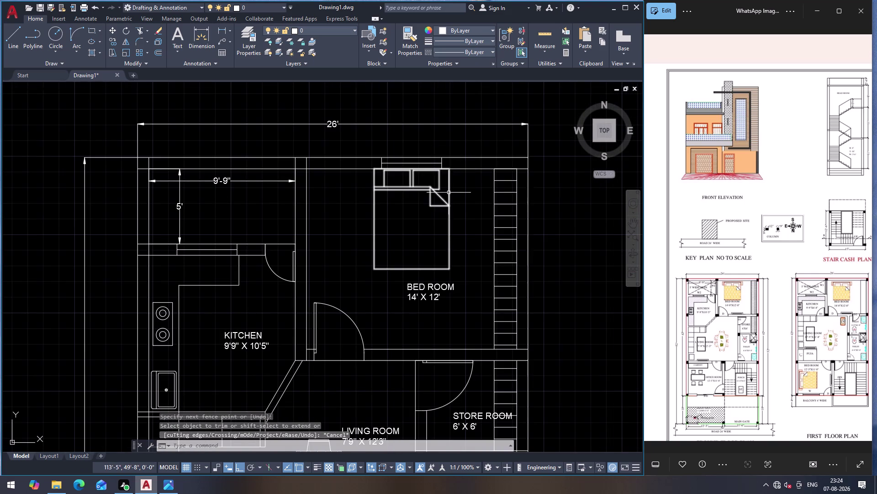
click(449, 193)
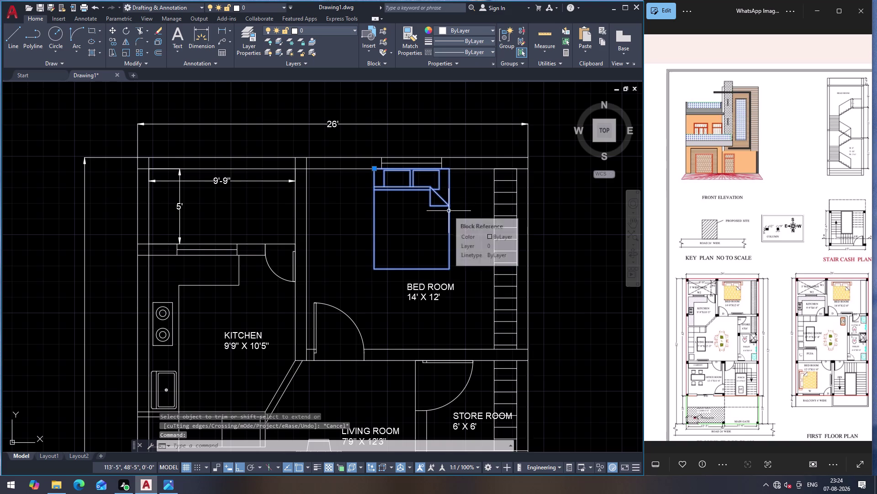
text(CO)
key(Return)
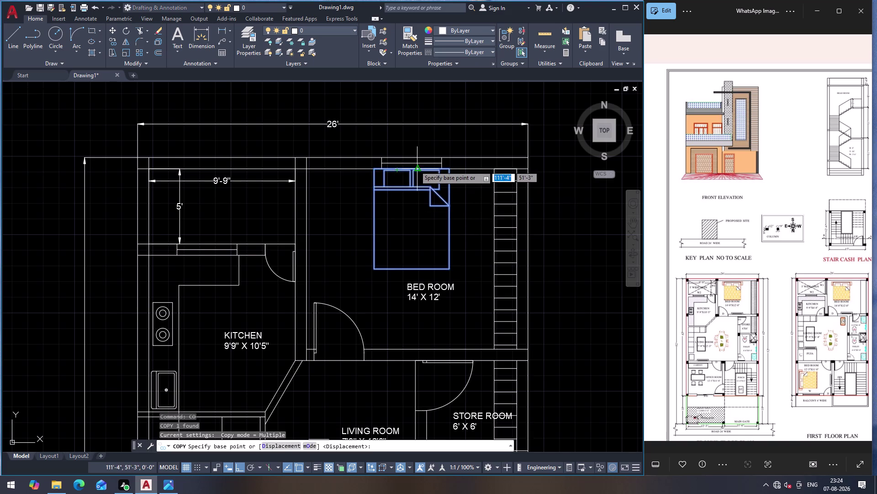
click(409, 169)
scroll(down, 3)
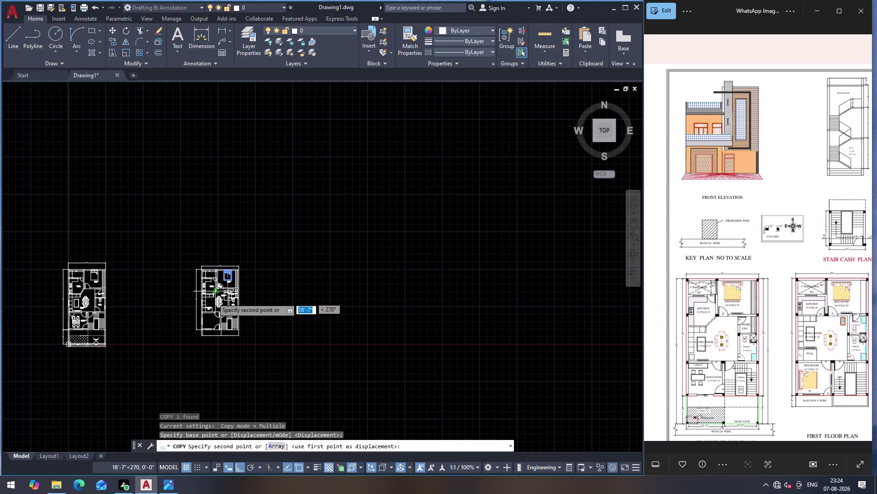
click(183, 297)
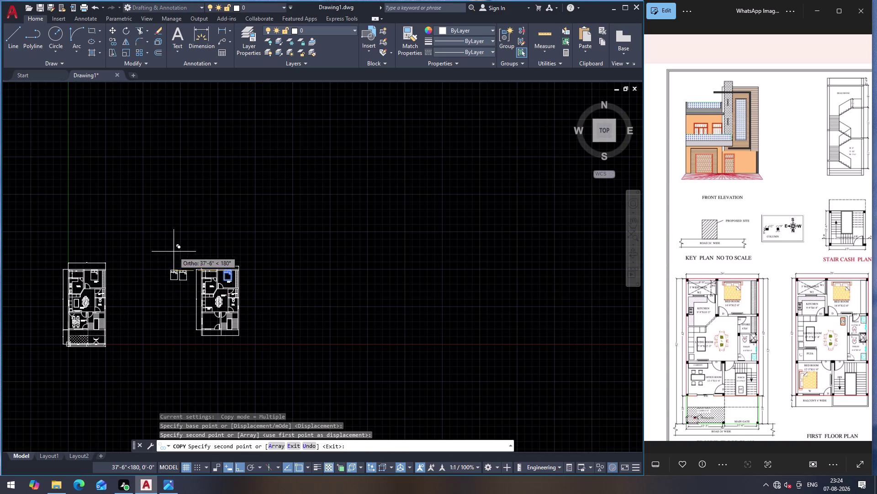
key(Escape)
scroll(up, 3)
Rotate the copied bed 90°.
drag(177, 275, 179, 283)
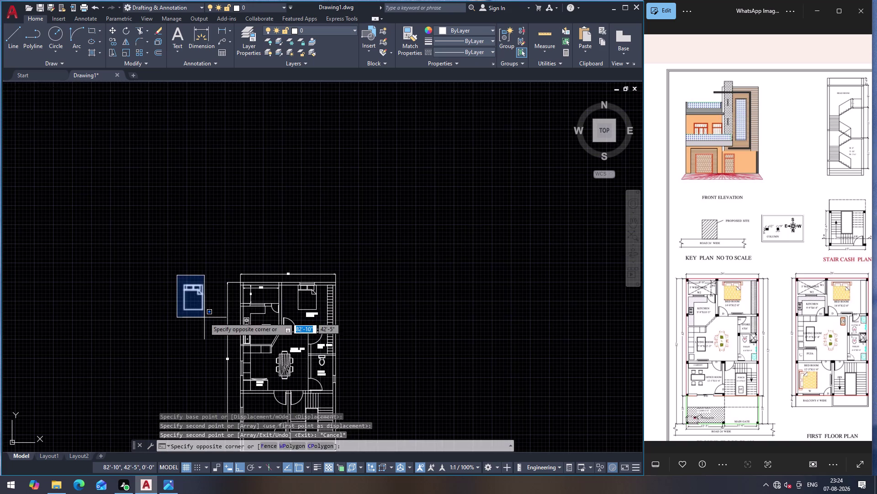
click(204, 318)
text(RO)
key(Return)
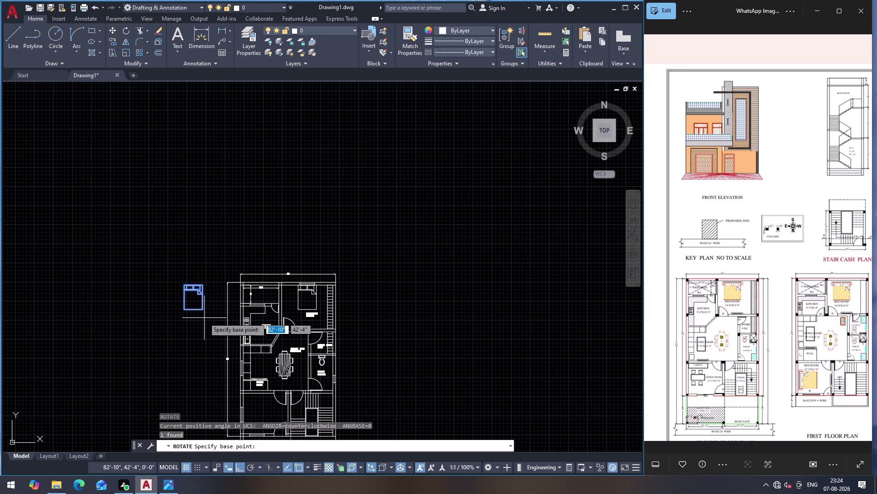
click(193, 282)
click(213, 188)
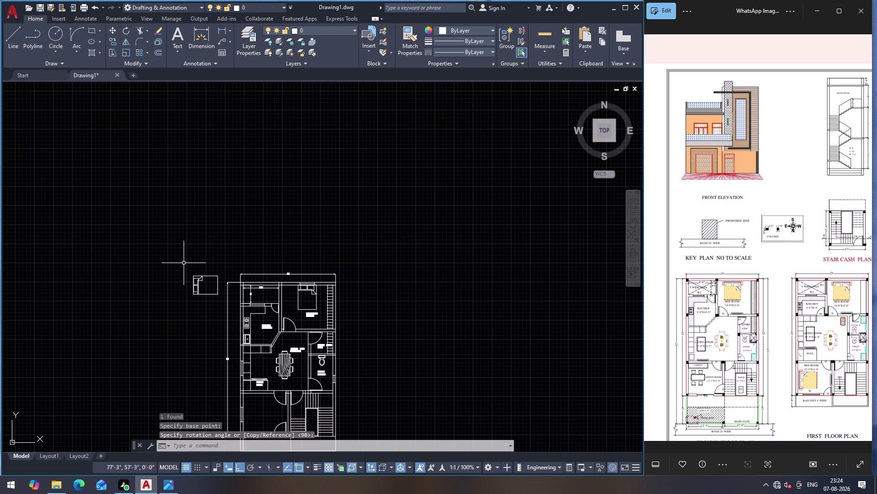
click(184, 263)
click(223, 312)
scroll(up, 3)
scroll(down, 3)
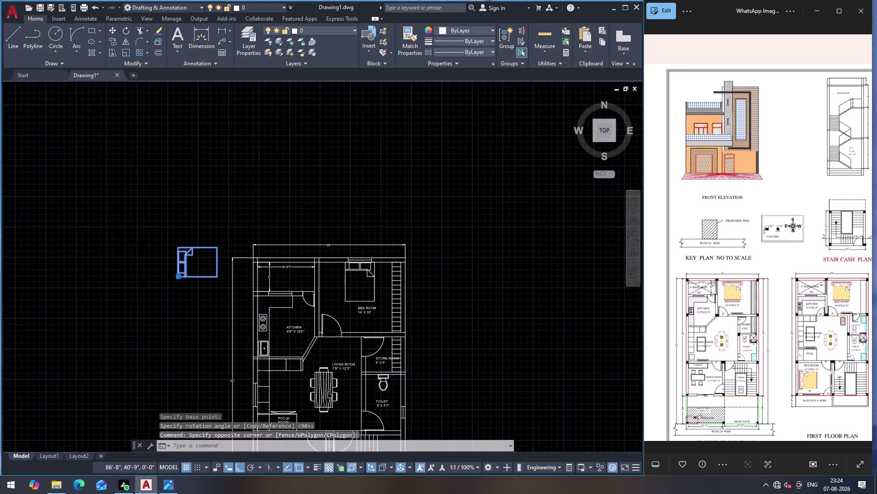
scroll(up, 3)
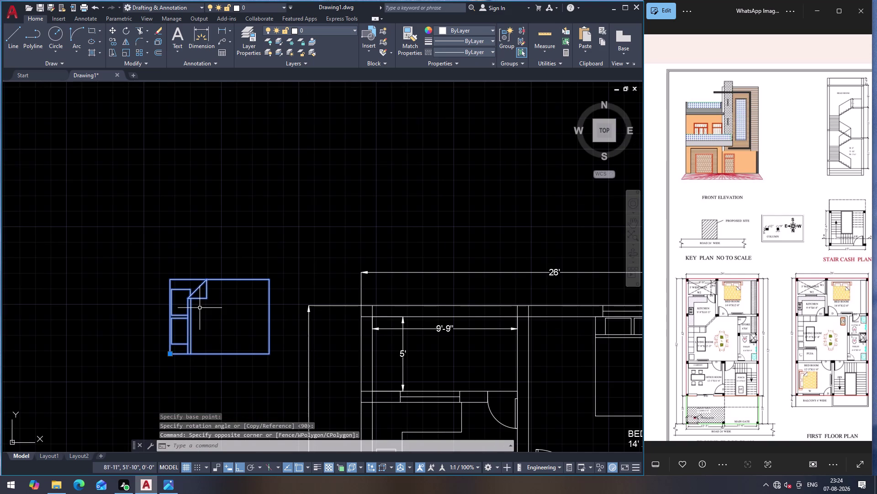
Cancel a mistyped command entered after the rotation.
key(n)
key(BackSpace)
key(m)
key(Return)
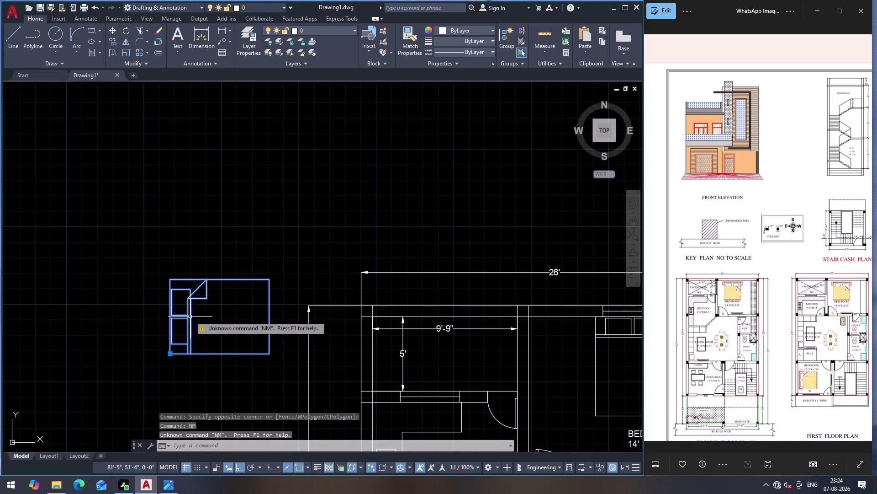
key(grave)
key(Escape)
key(Escape)
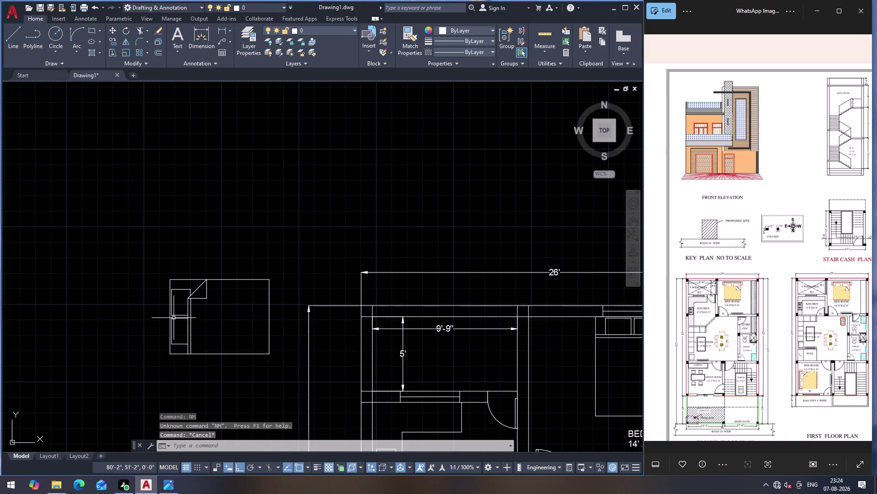
Move the rotated bed into the lower-left room below the pooja room.
click(161, 259)
click(286, 381)
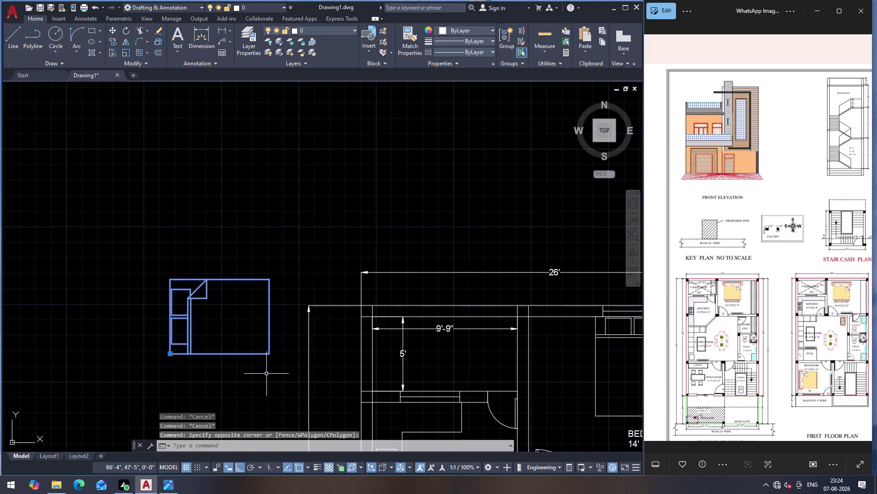
key(m)
key(Return)
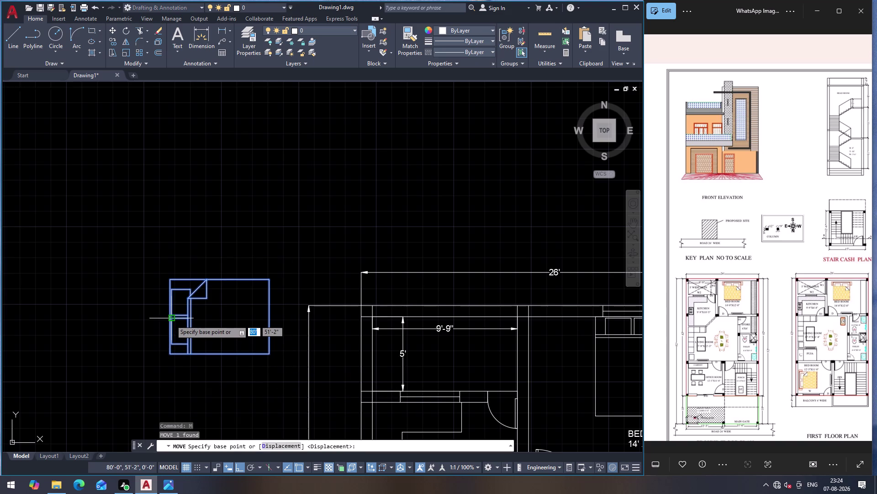
click(170, 315)
scroll(down, 3)
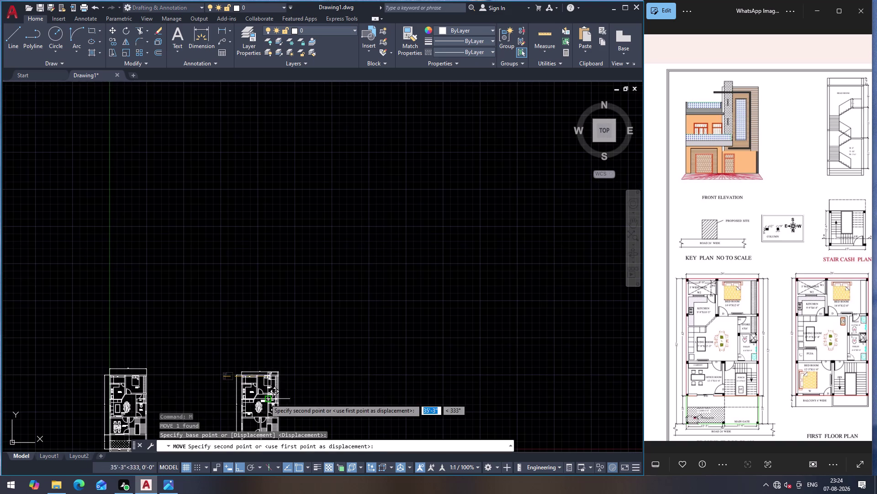
scroll(down, 3)
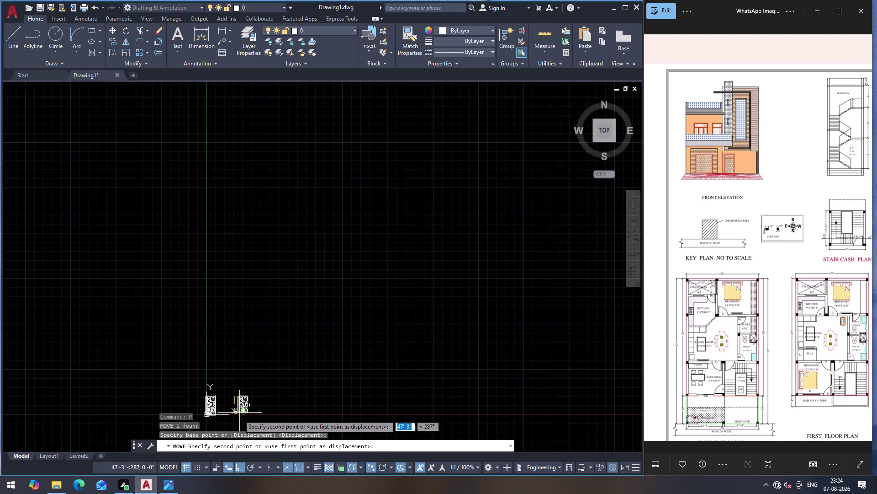
scroll(up, 3)
scroll(up, 3)
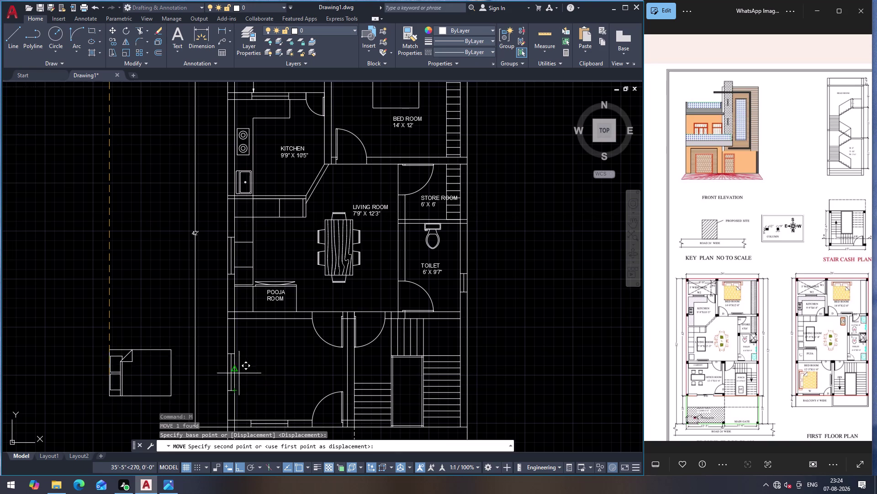
click(236, 370)
scroll(up, 3)
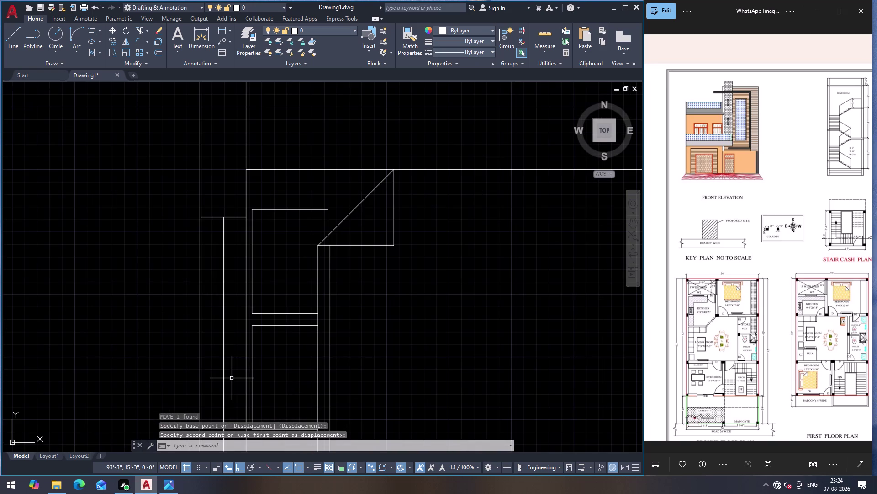
scroll(down, 3)
scroll(down, 3)
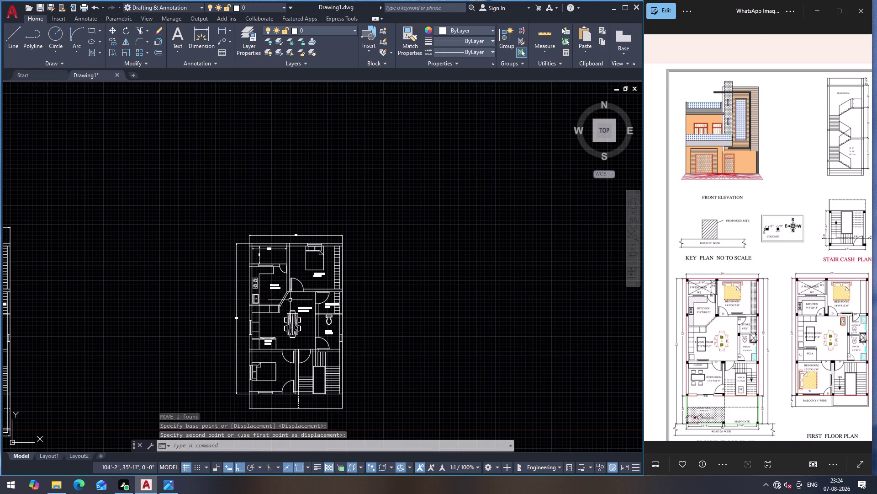
scroll(up, 3)
scroll(down, 3)
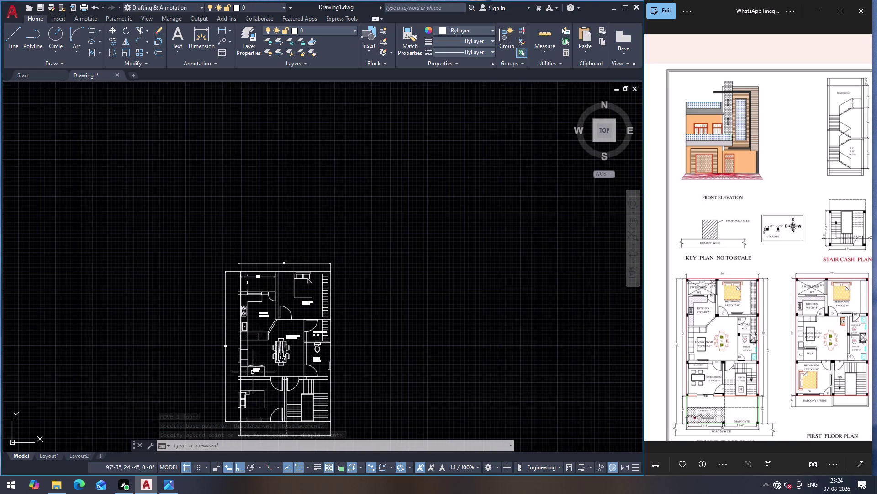
scroll(up, 3)
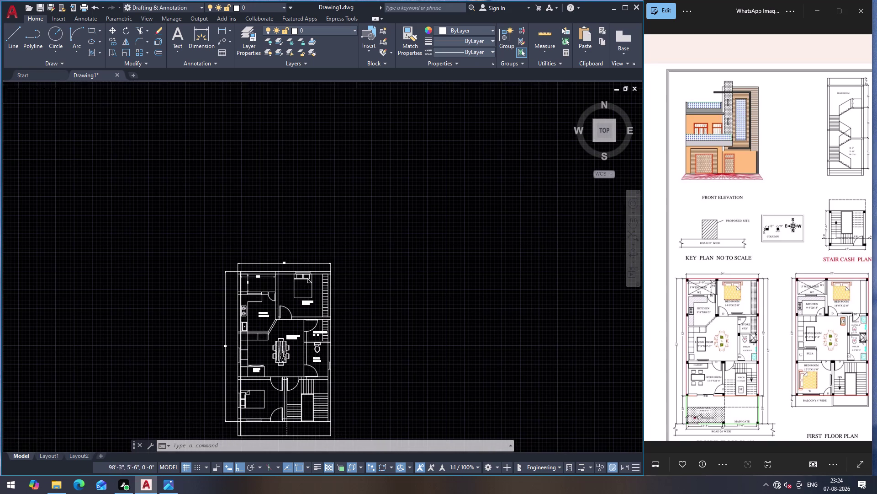
scroll(up, 3)
click(242, 170)
Copy the POOJA ROOM label into the bed room, above the rotated bed.
click(253, 167)
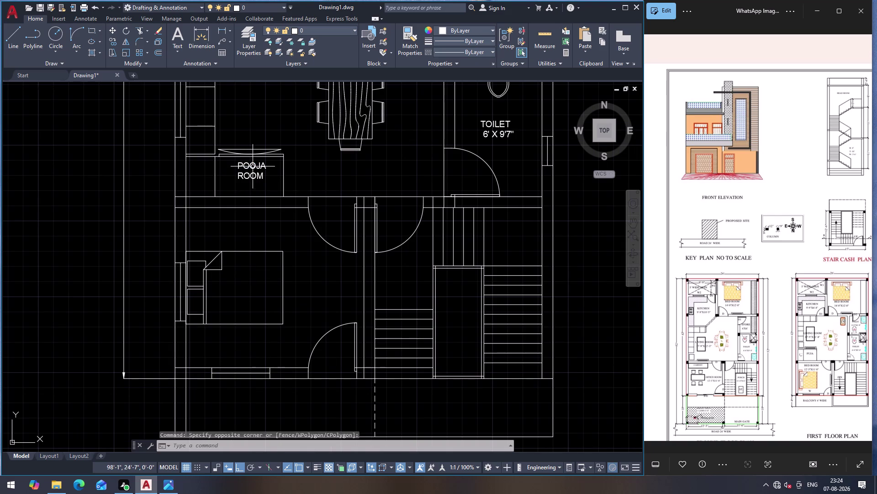
click(258, 166)
key(c)
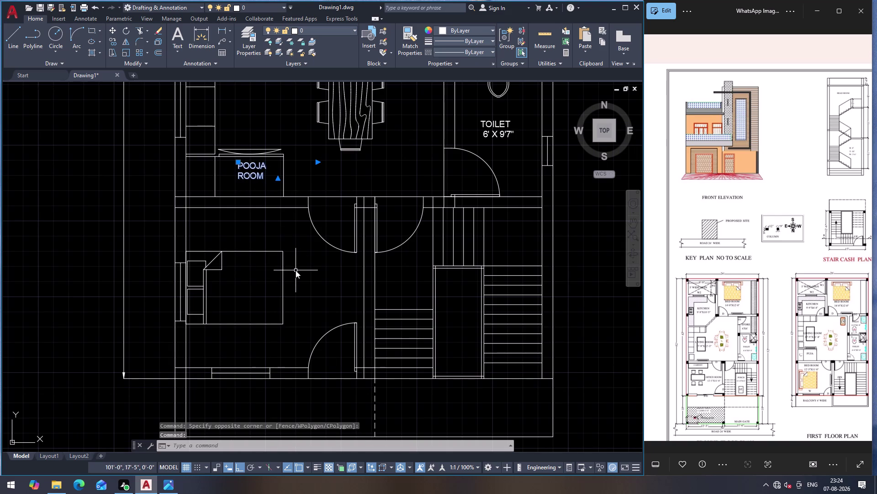
key(o)
key(Return)
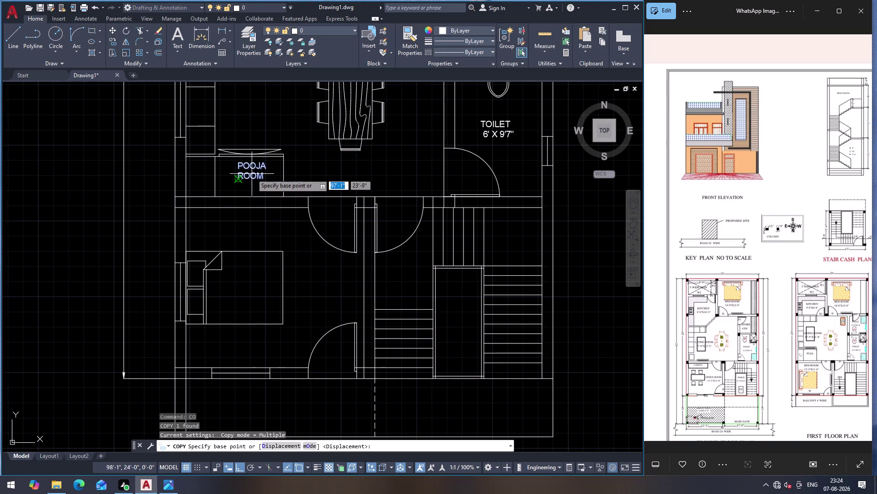
click(252, 174)
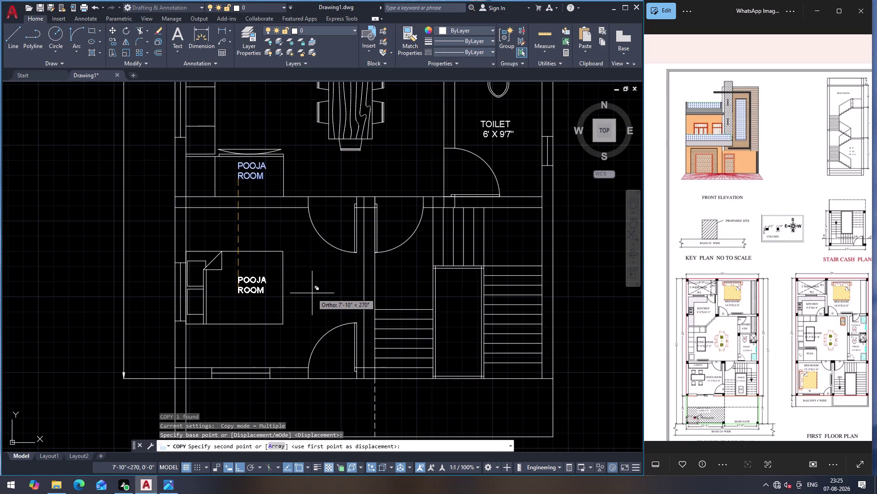
click(248, 237)
key(Escape)
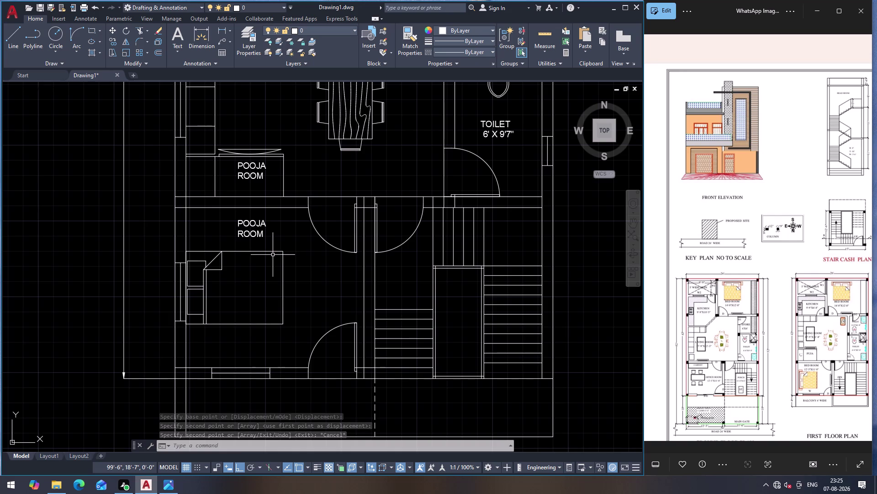
double_click(245, 224)
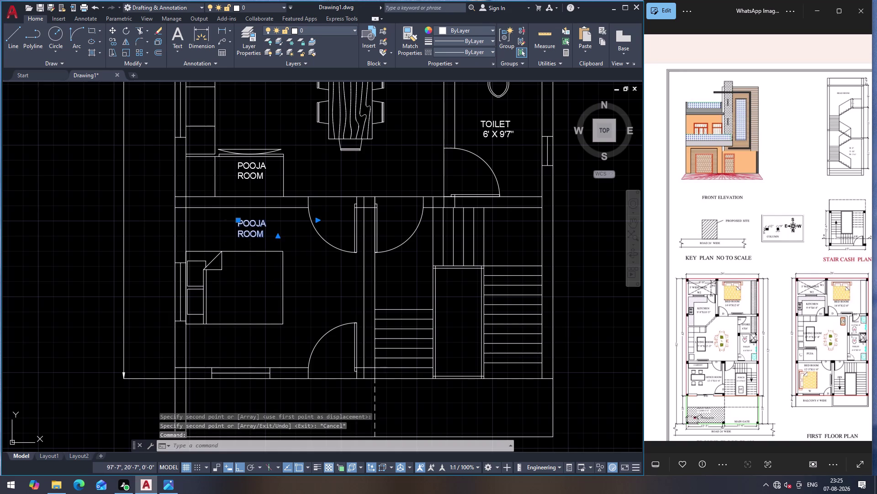
Change the label's first line from POOJA ROOM to BED ROOM.
click(273, 224)
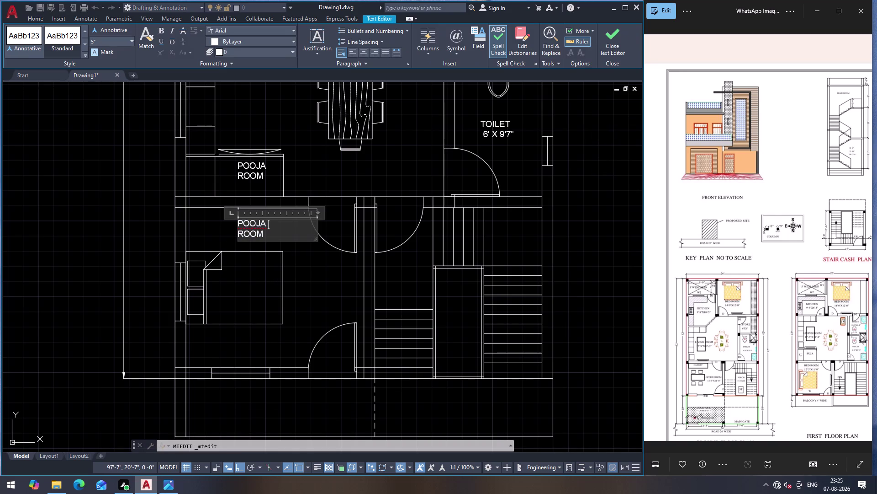
key(BackSpace)
key(BackSpace)
key(BackSpace)
key(BackSpace)
key(BackSpace)
key(BackSpace)
text(BED)
key(Left)
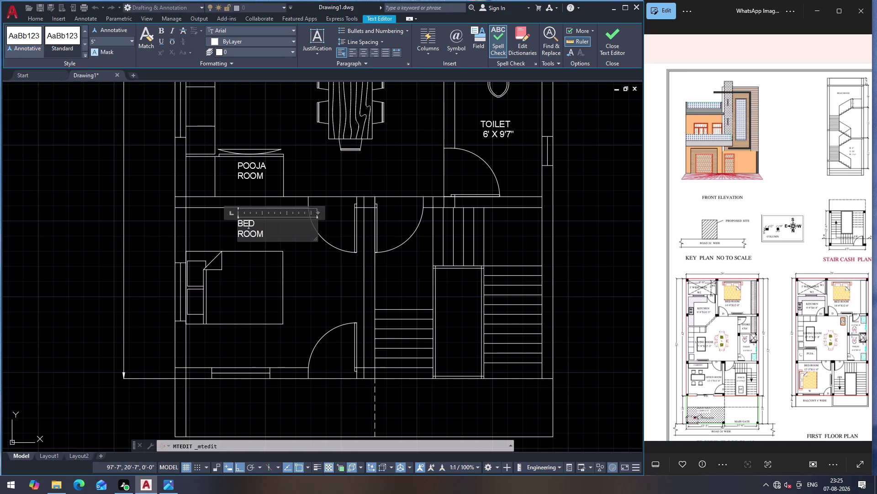
key(Left)
key(Down)
key(Left)
key(BackSpace)
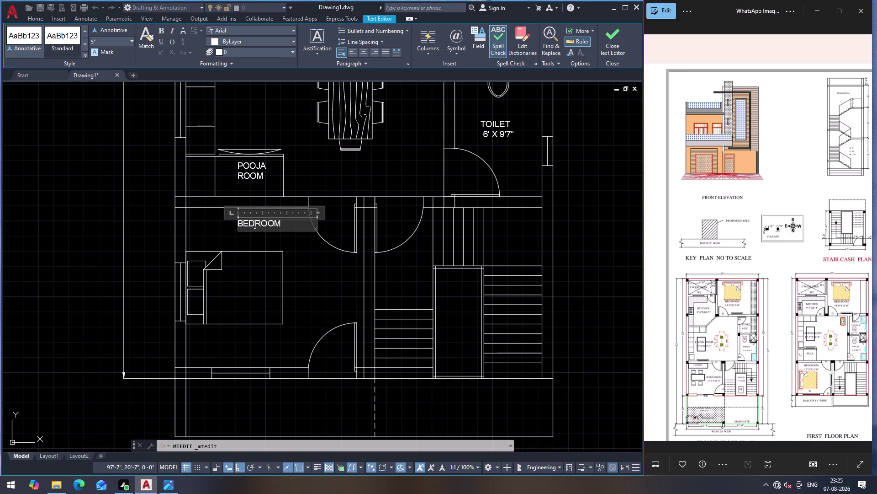
key(space)
key(Right)
key(Right)
key(Right)
key(Right)
key(Return)
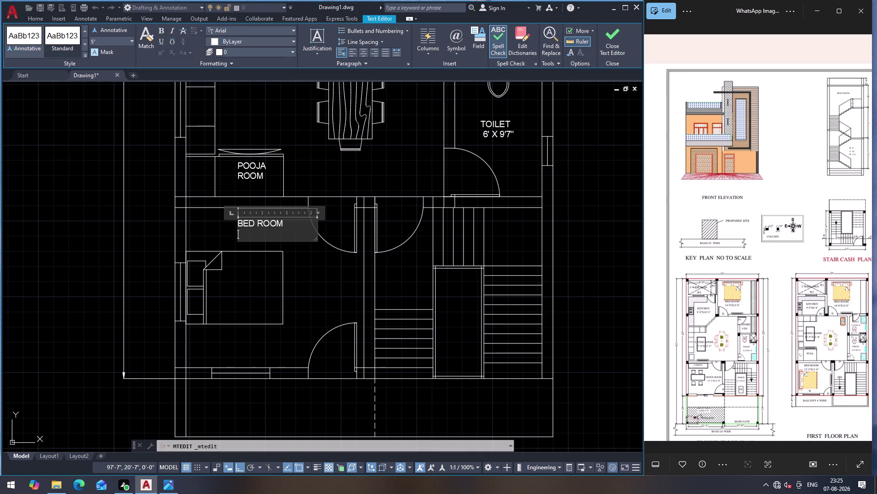
Add the room size 12'3" X 11' on a second line and close the editor.
text(12)
text('3)
key(Return)
key(apostrophe)
key(BackSpace)
key(BackSpace)
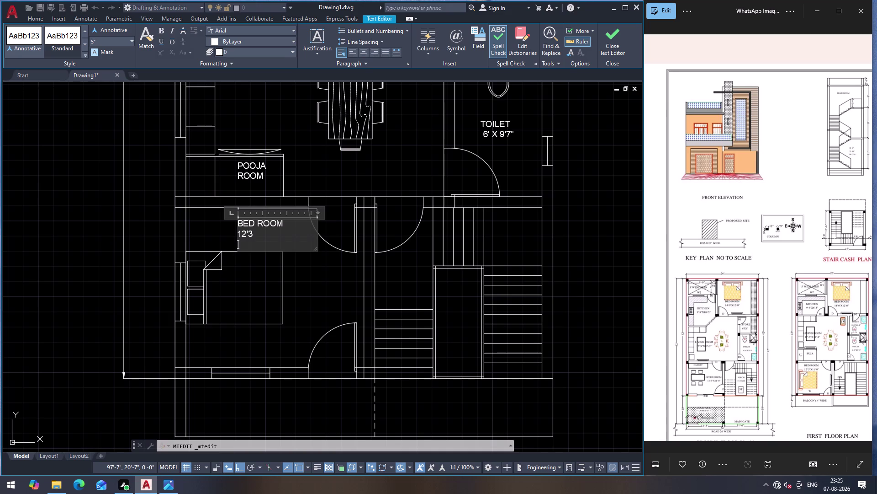
text(")
key(space)
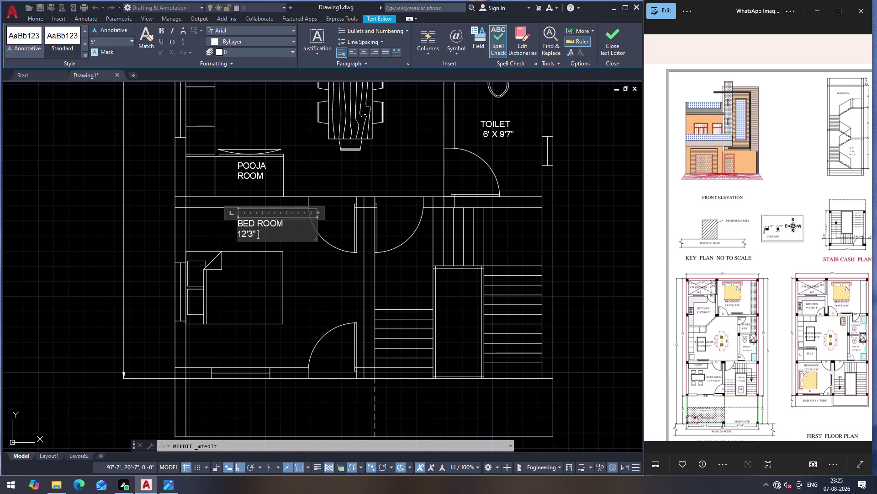
text(X)
key(space)
text(11)
key(shift+quotedbl)
key(BackSpace)
key(apostrophe)
key(ctrl+Return)
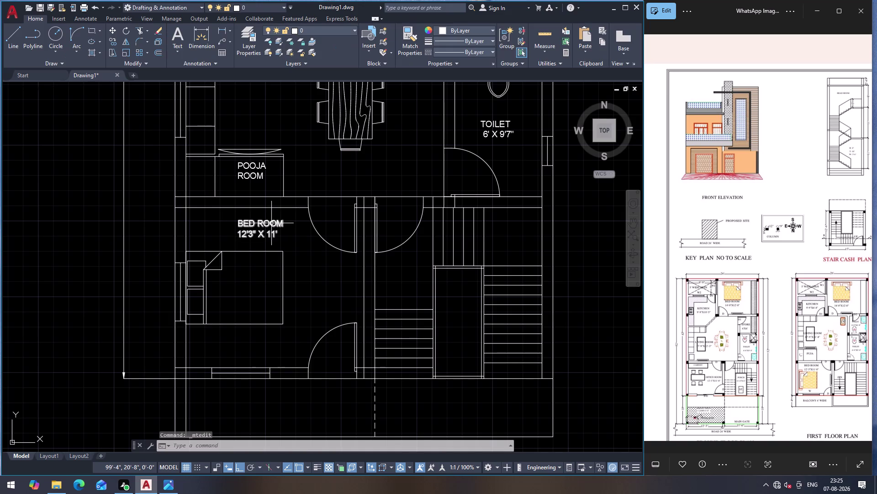
Offset the living-room wall line 18" downward.
scroll(down, 3)
scroll(down, 3)
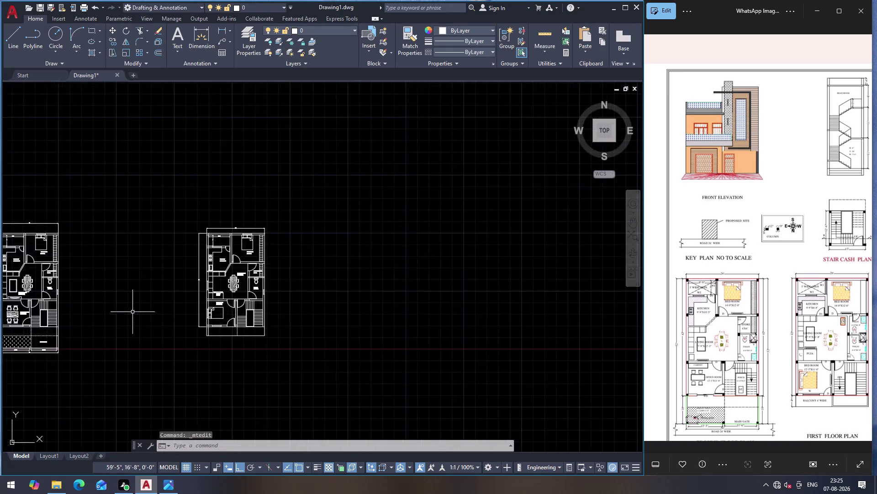
scroll(down, 3)
scroll(up, 3)
scroll(up, 3)
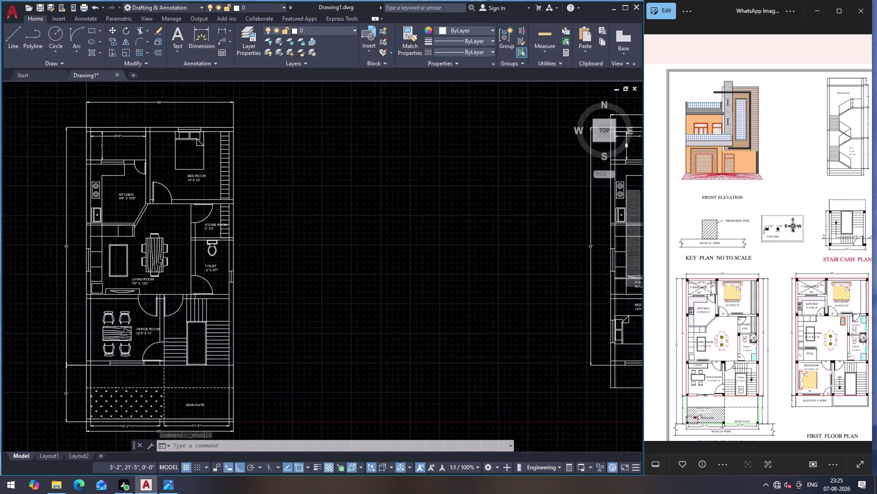
scroll(up, 3)
click(119, 299)
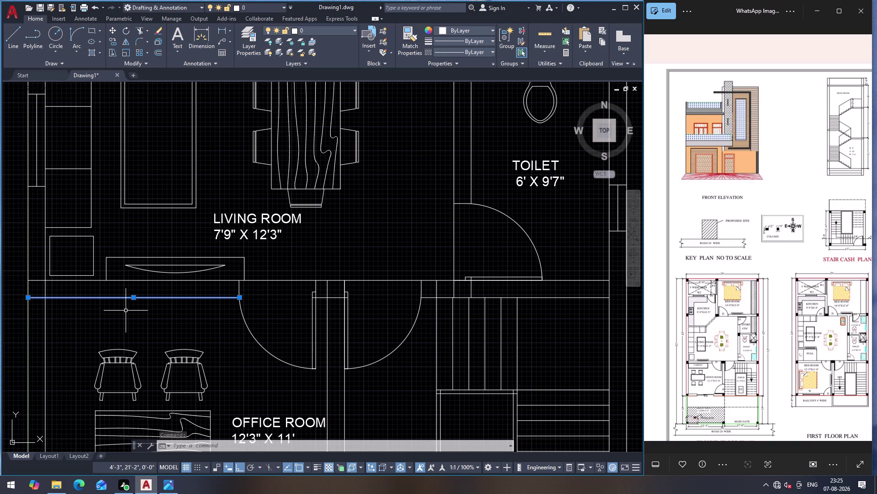
key(o)
key(Return)
click(132, 298)
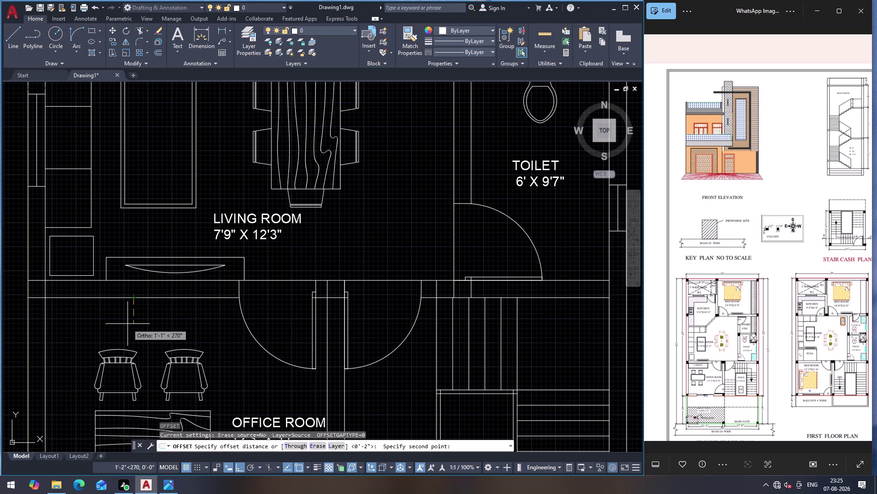
text(18")
key(Return)
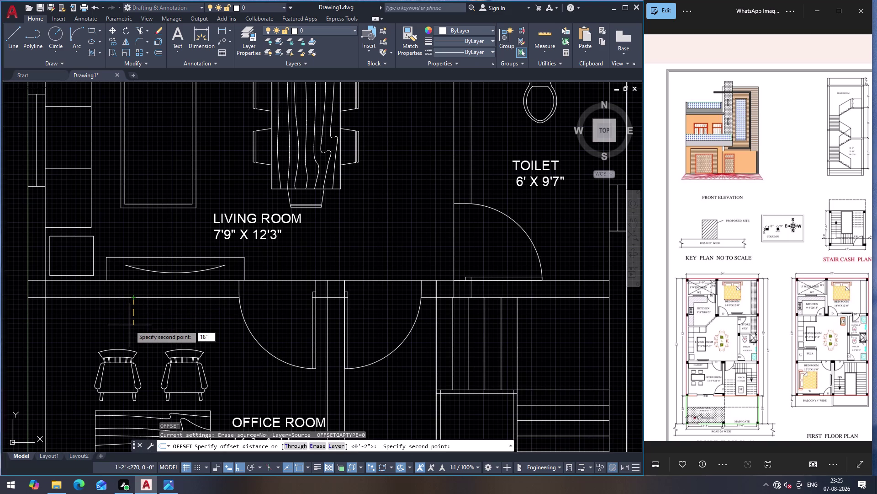
click(132, 339)
key(Escape)
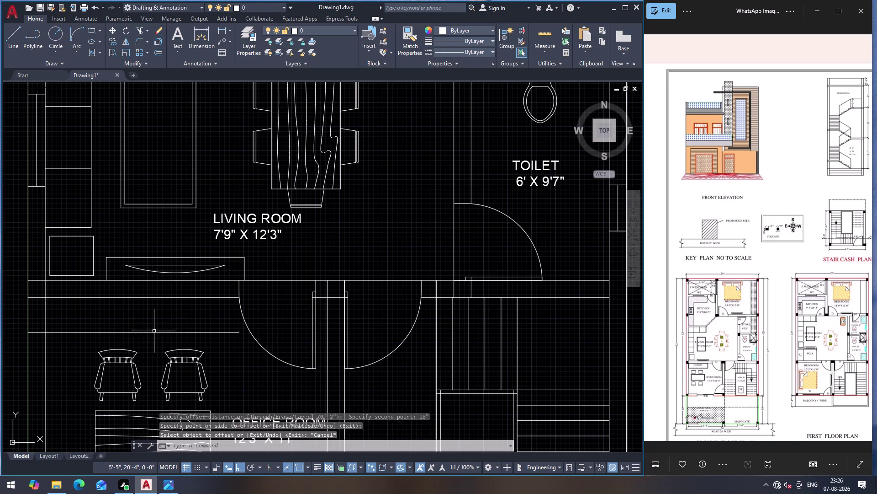
Draw a short vertical line closing the end of the new offset wall.
key(l)
key(Return)
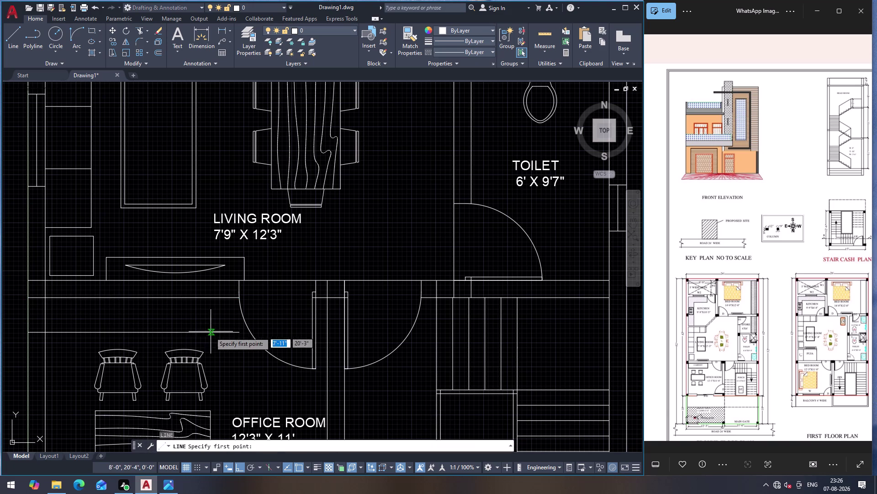
click(205, 333)
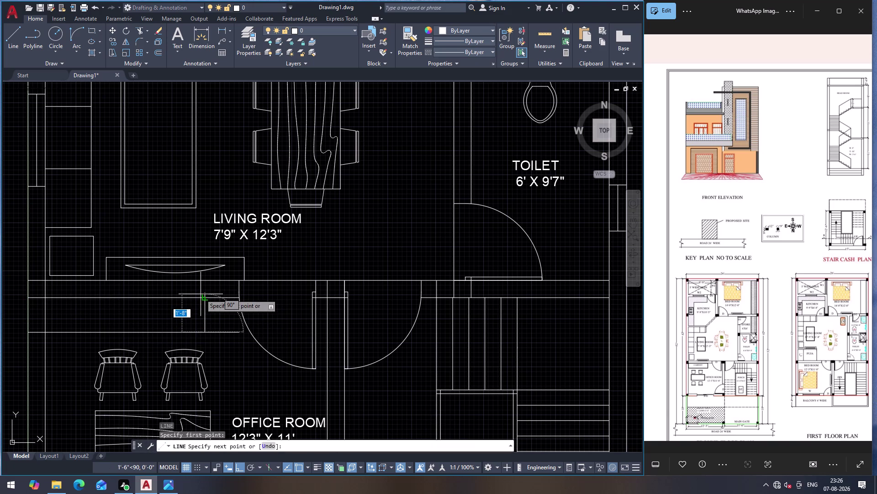
click(203, 298)
key(Escape)
Regenerate the display with RE and check the lines around the new nook.
key(grave)
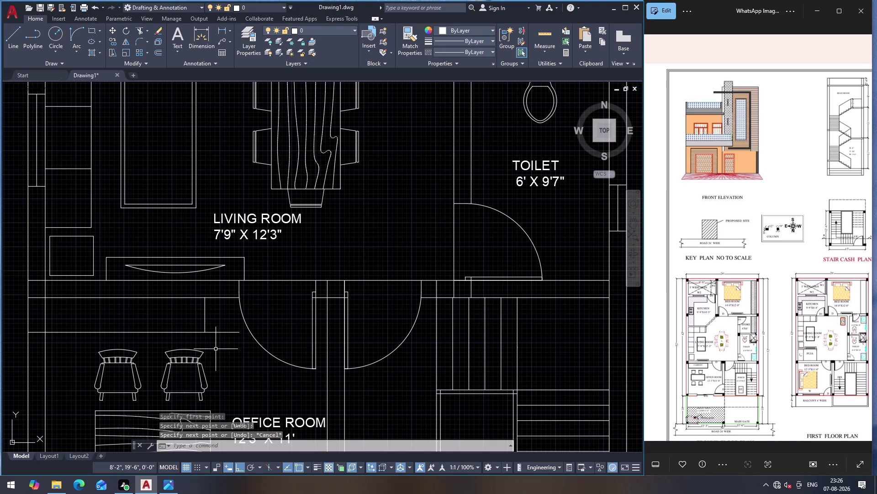
text(RE)
key(Return)
drag(216, 348, 216, 344)
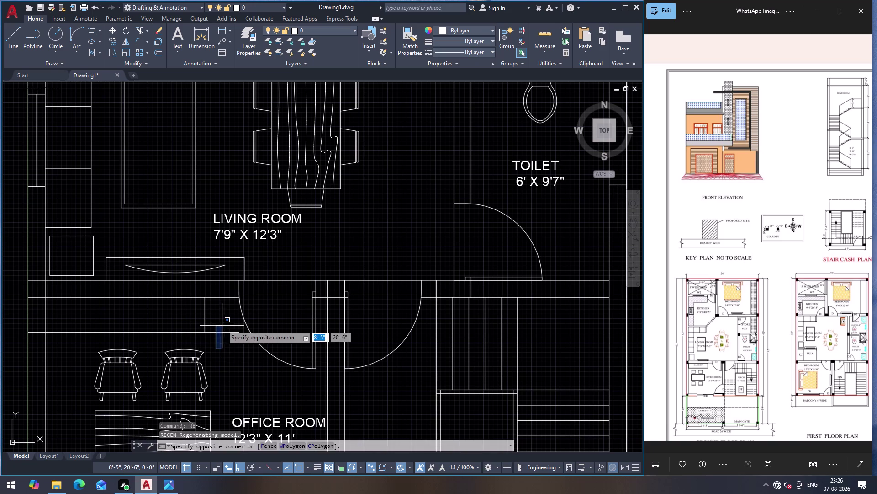
click(222, 325)
click(224, 341)
key(Escape)
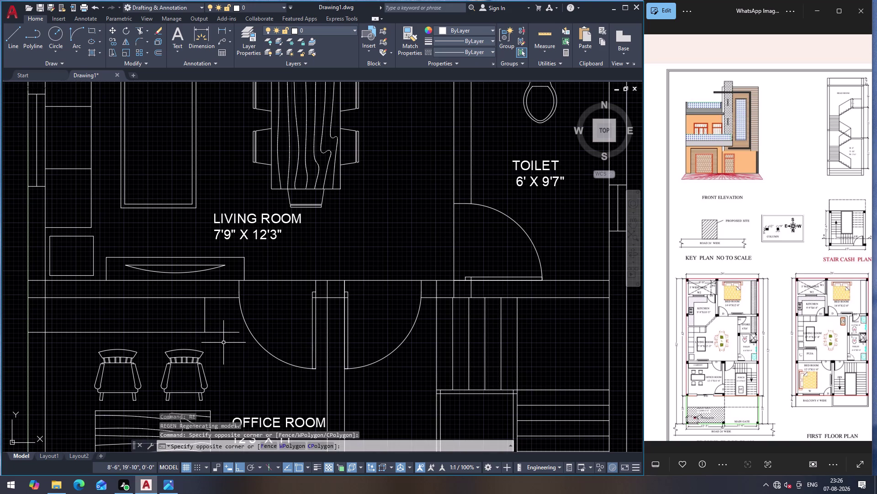
Trim the excess nook line segments with fence selections.
text(TR)
key(Return)
click(224, 343)
click(223, 327)
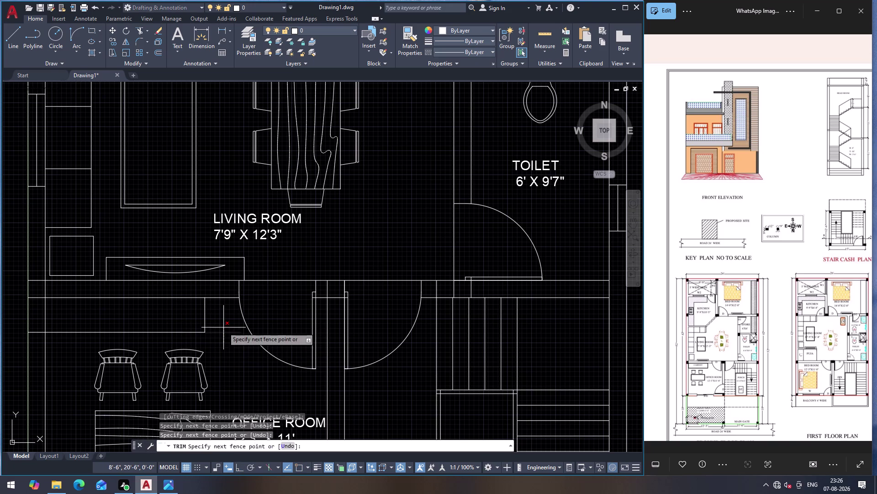
click(33, 345)
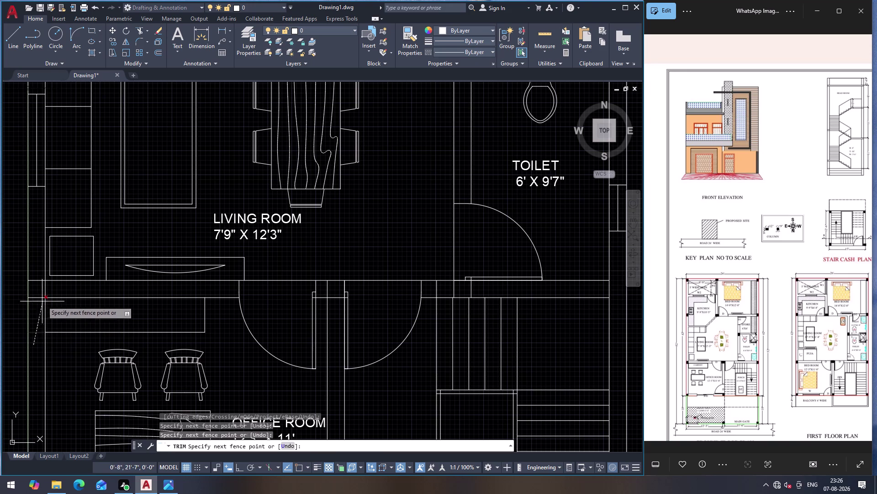
click(37, 302)
key(Escape)
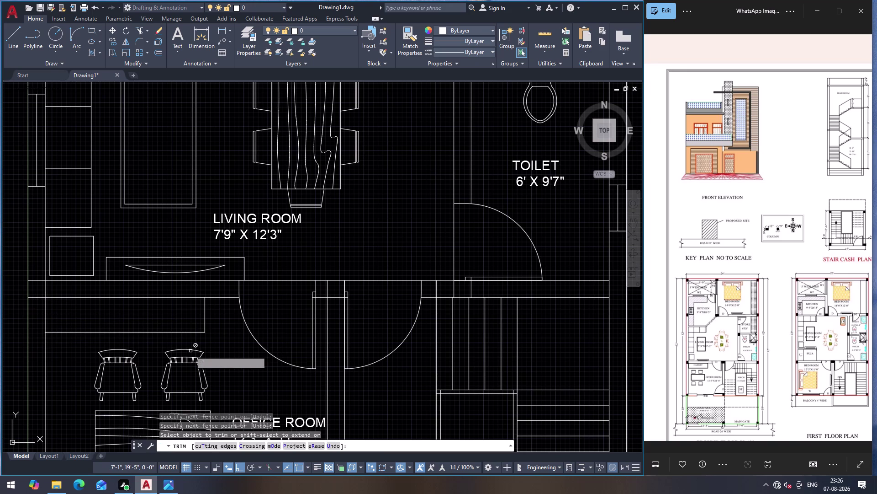
scroll(down, 3)
scroll(down, 3)
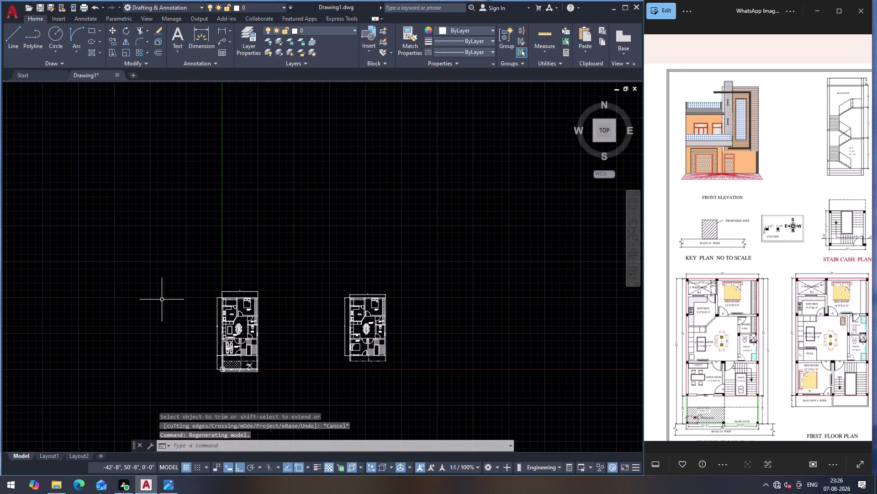
Select the curved pooja shelf shape.
scroll(up, 3)
scroll(down, 3)
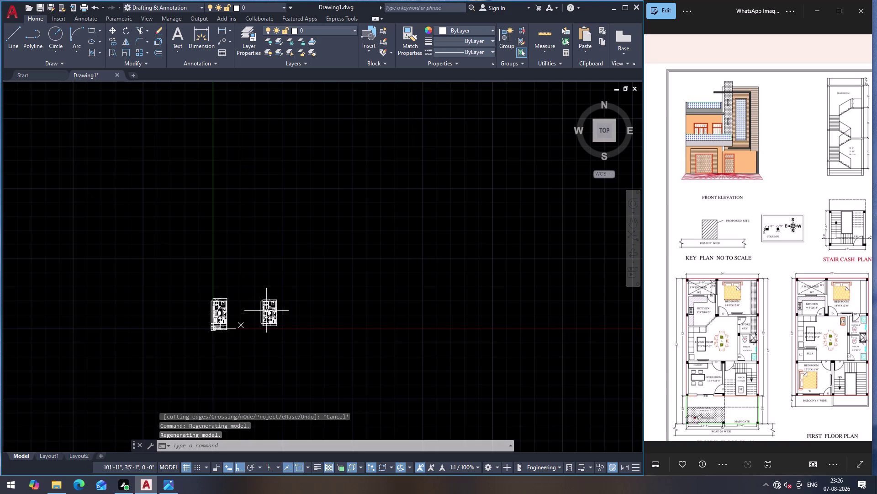
scroll(up, 3)
scroll(up, 3)
scroll(down, 3)
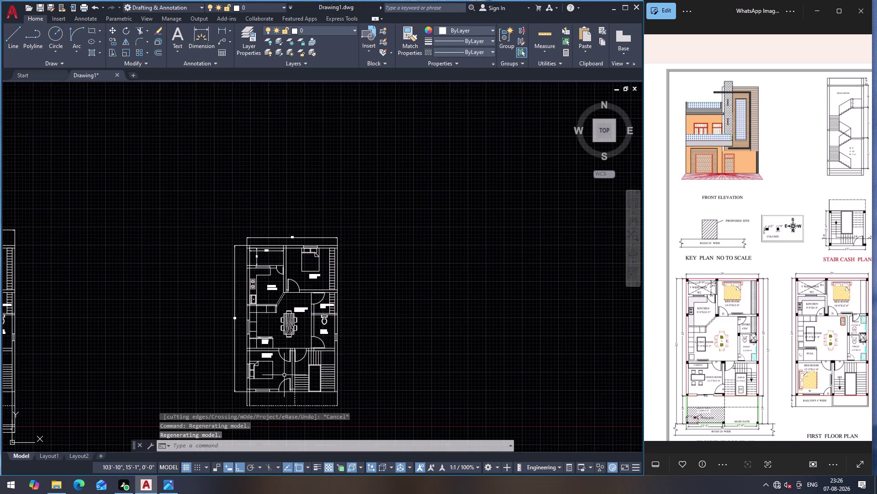
scroll(up, 3)
scroll(down, 3)
scroll(down, 3)
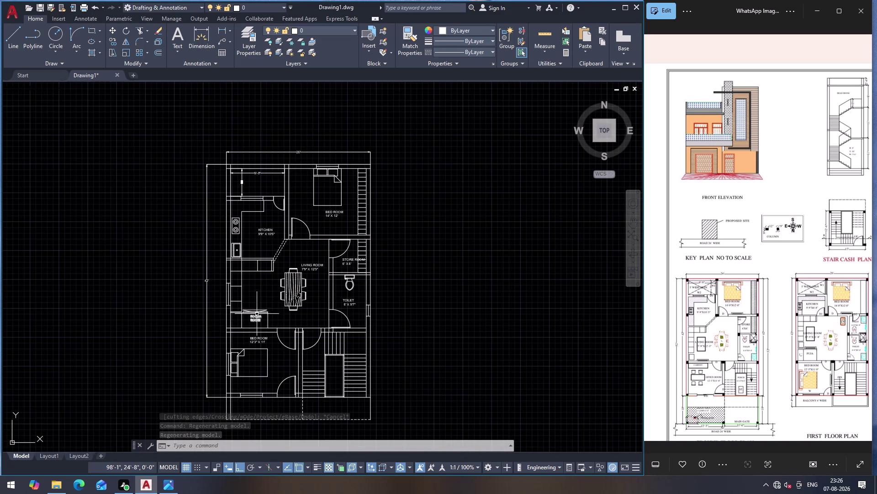
scroll(up, 3)
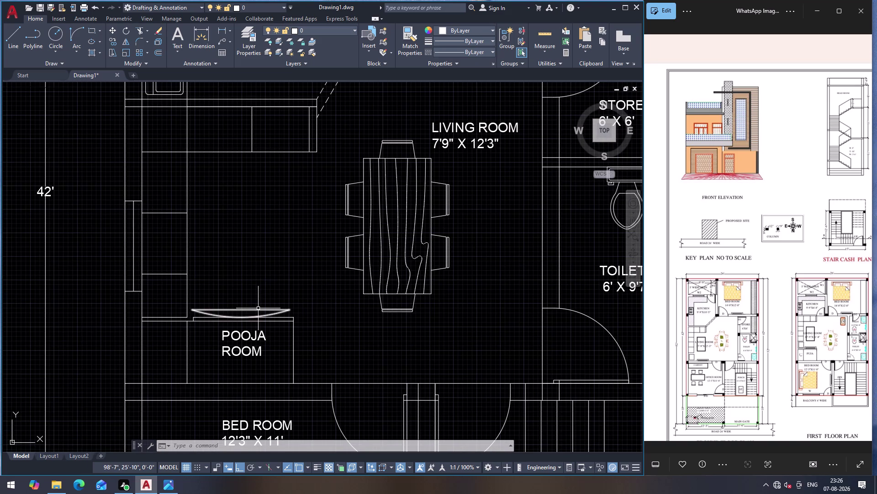
click(258, 308)
click(256, 314)
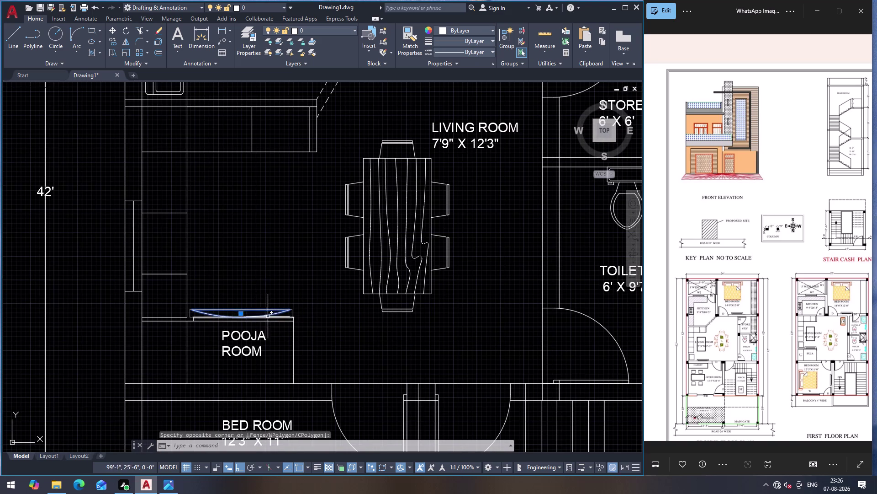
Copy the shelf shape with CO, Ortho off, to beside the bedroom door.
text(C)
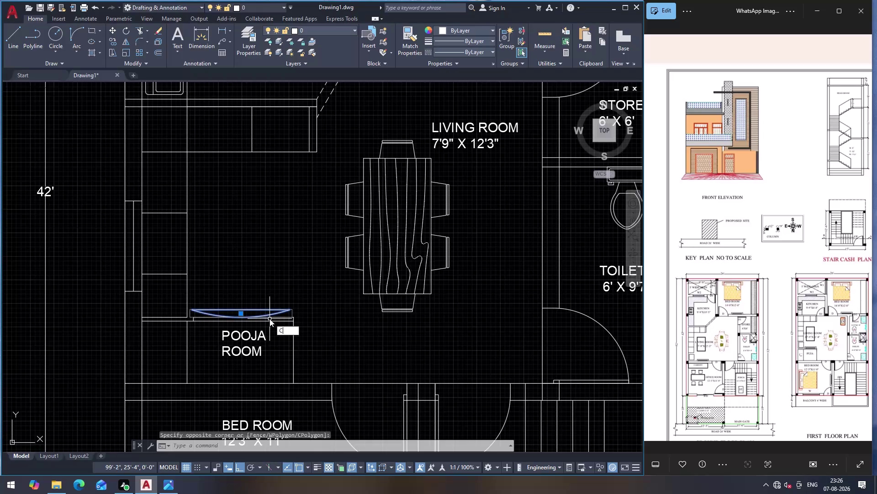
text(O)
key(Return)
click(238, 310)
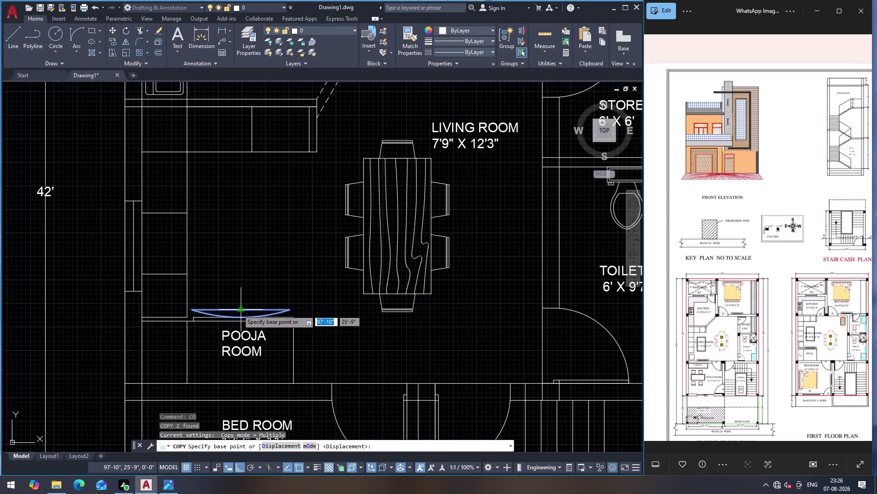
scroll(down, 3)
scroll(up, 3)
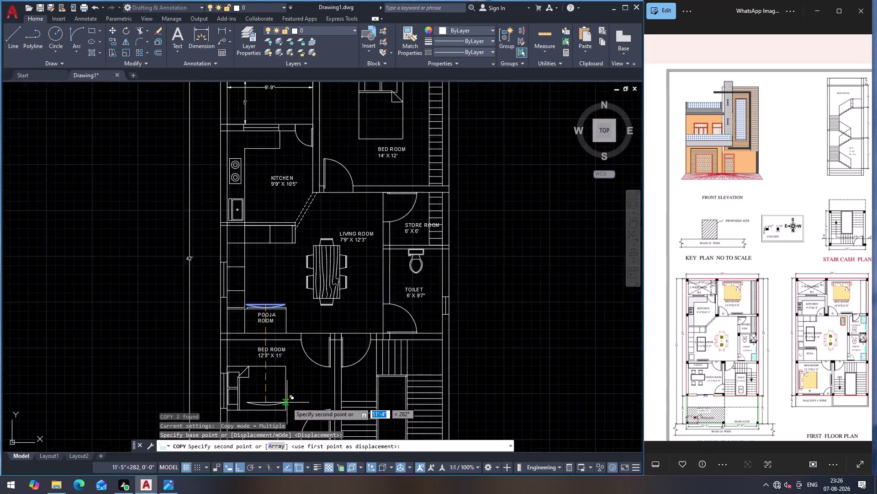
scroll(up, 3)
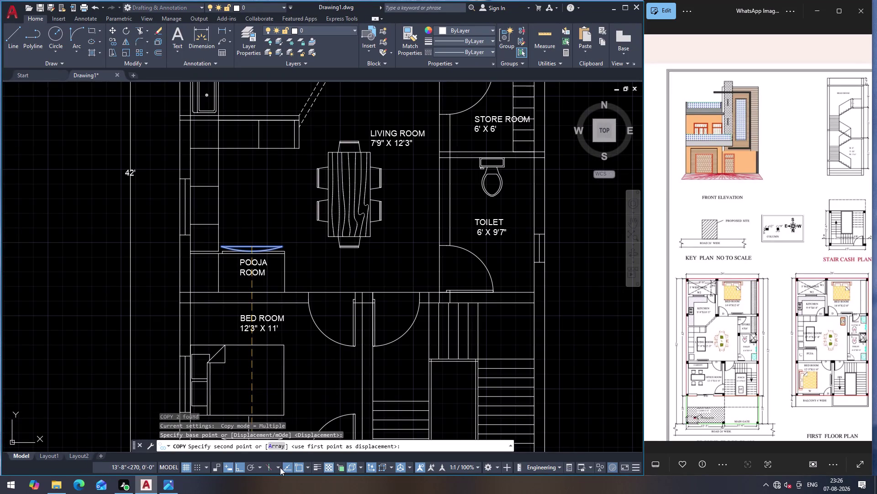
click(241, 466)
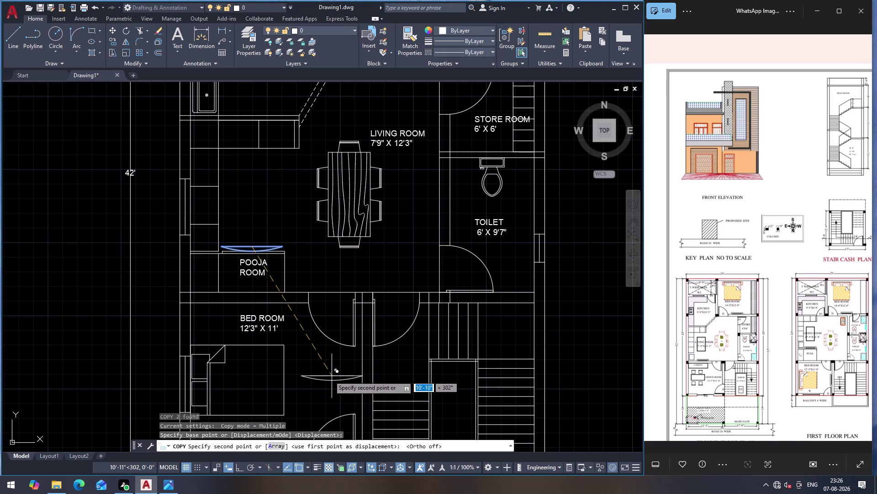
click(361, 380)
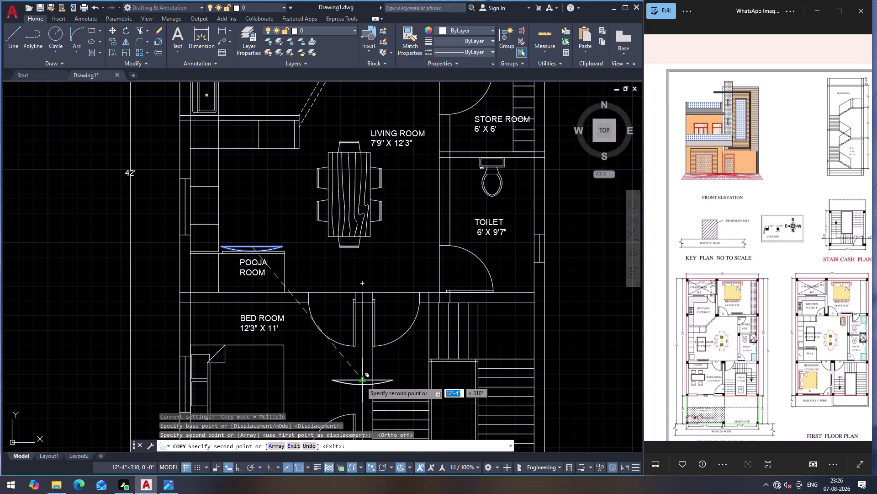
key(Escape)
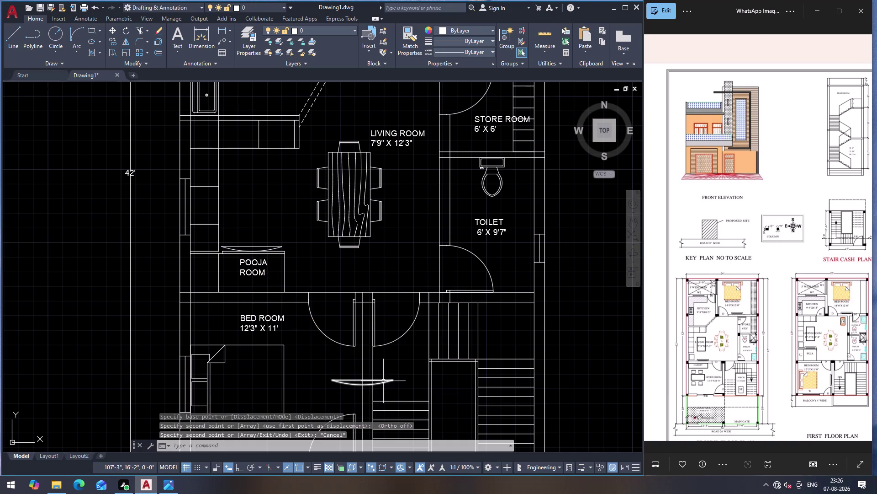
Rotate the copied curved shape 90° upright with Ortho on.
click(383, 381)
key(r)
key(o)
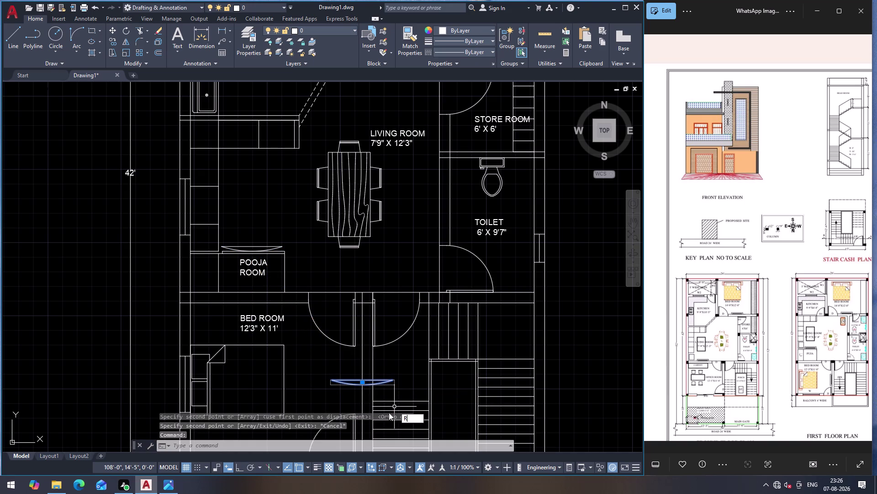
key(Return)
click(360, 380)
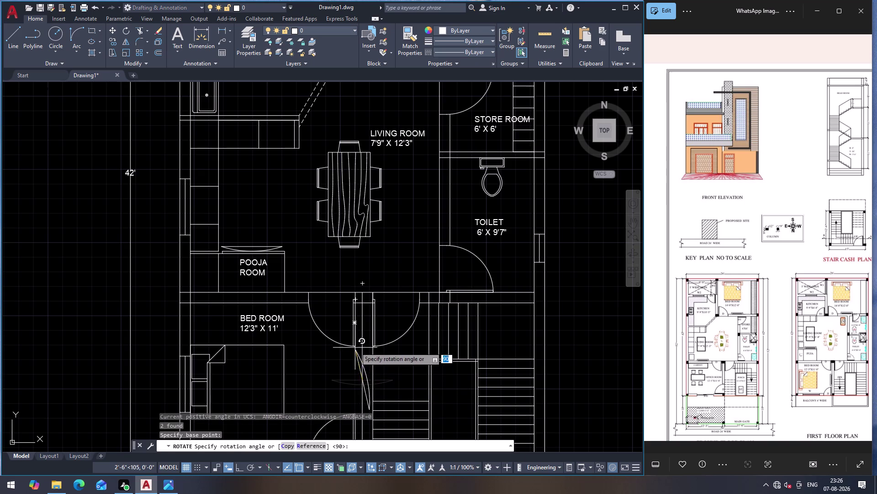
click(236, 466)
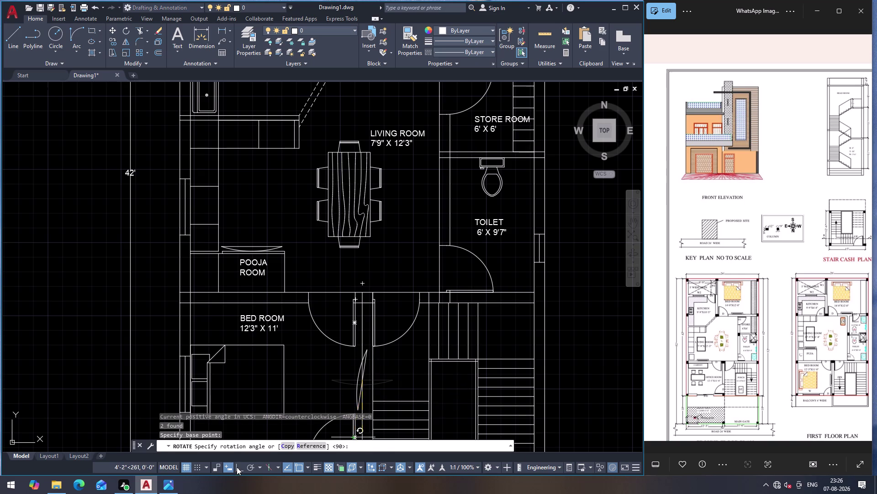
click(390, 302)
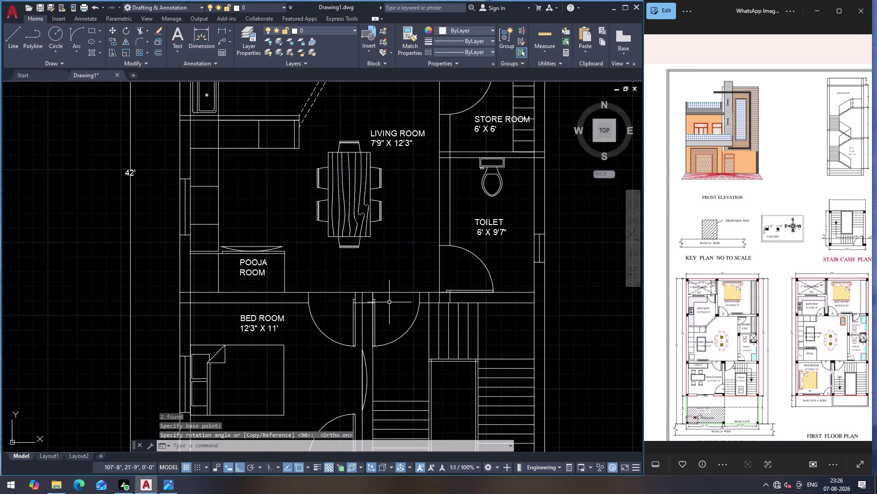
click(368, 376)
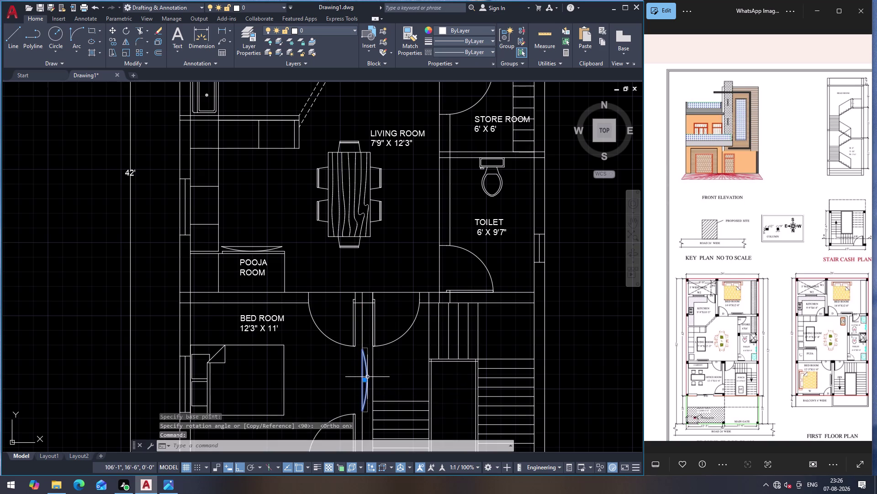
Move the rotated shape into the bedroom's vertical wall.
key(m)
key(Return)
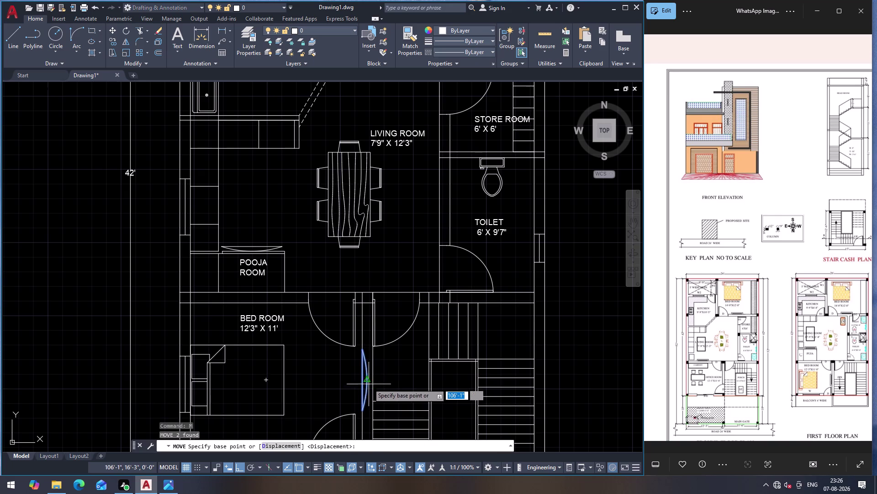
click(367, 380)
click(359, 377)
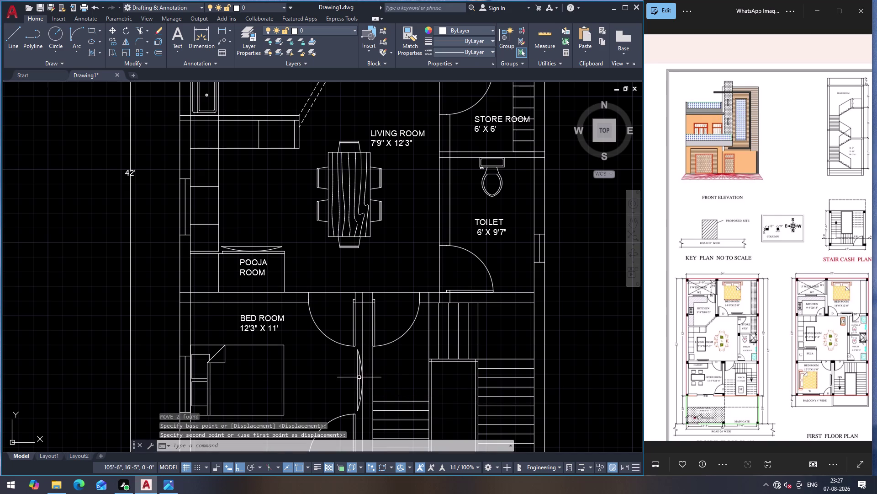
key(Escape)
Select the vertical and bottom dashed lines below the copied plan's bedroom.
scroll(down, 3)
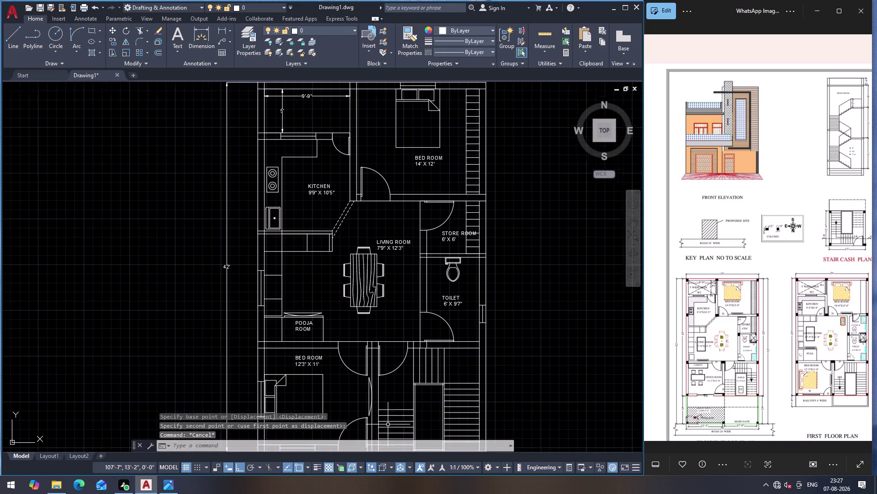
scroll(down, 3)
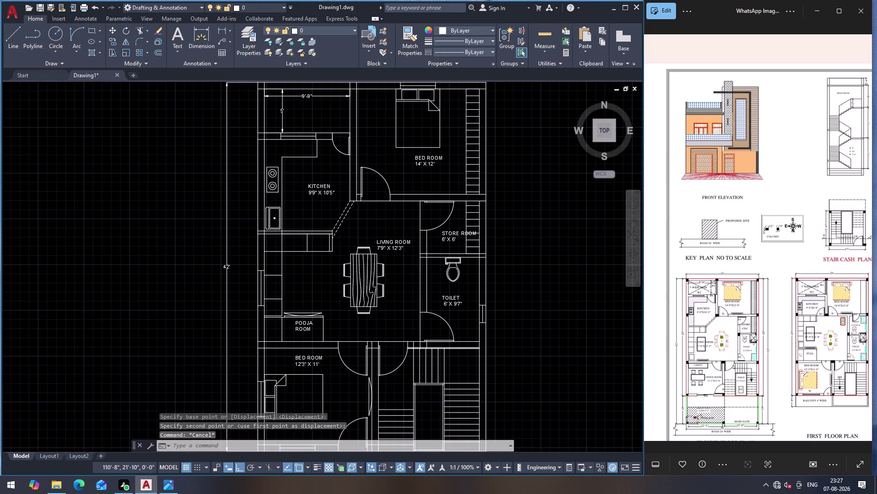
scroll(down, 3)
scroll(up, 3)
scroll(down, 3)
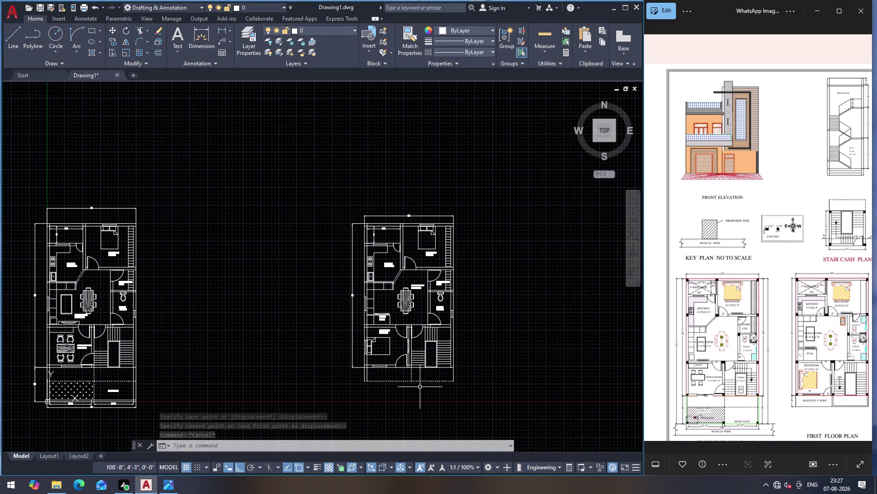
scroll(up, 3)
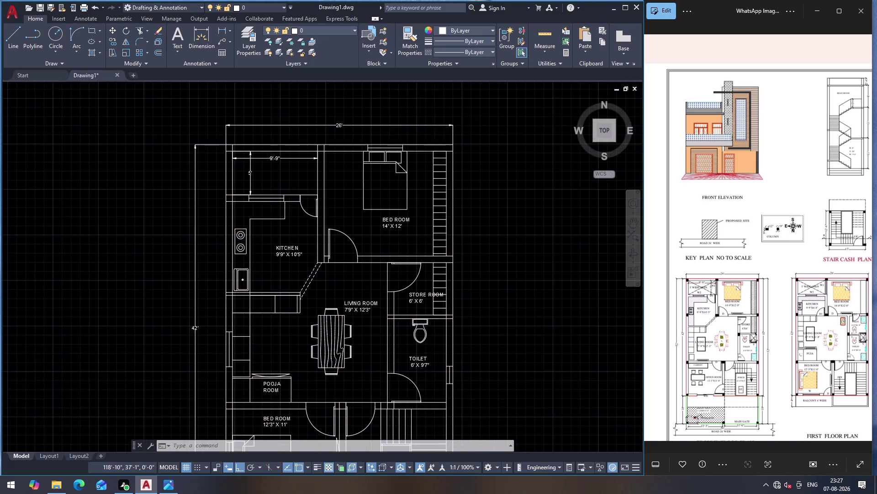
scroll(down, 3)
scroll(up, 3)
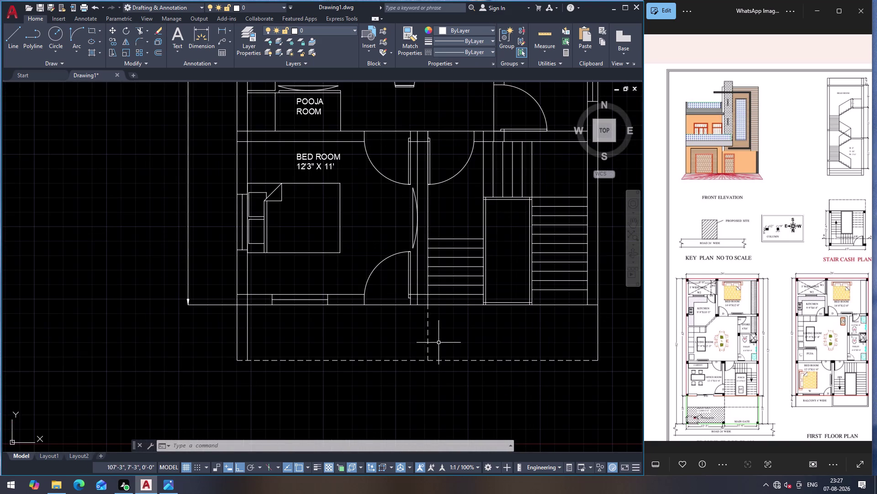
click(427, 328)
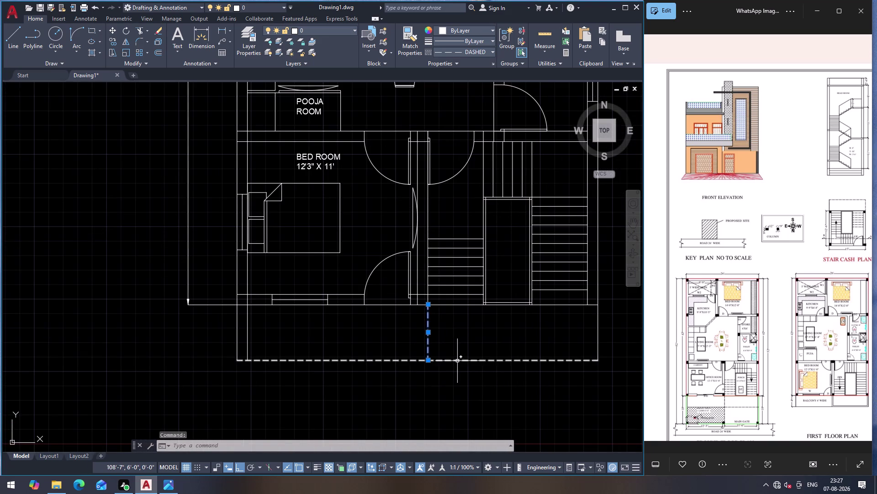
click(457, 361)
right_click(458, 361)
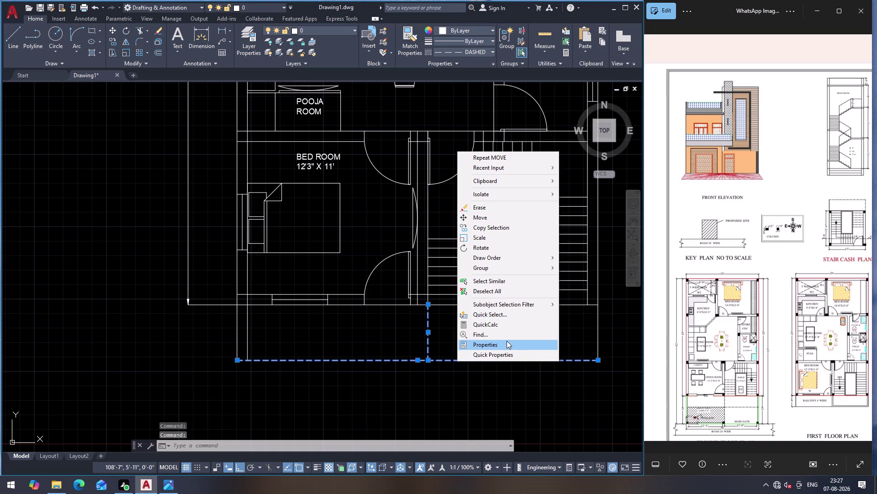
Set the selected lines' linetype to ByLayer in the Properties panel.
click(484, 43)
click(494, 40)
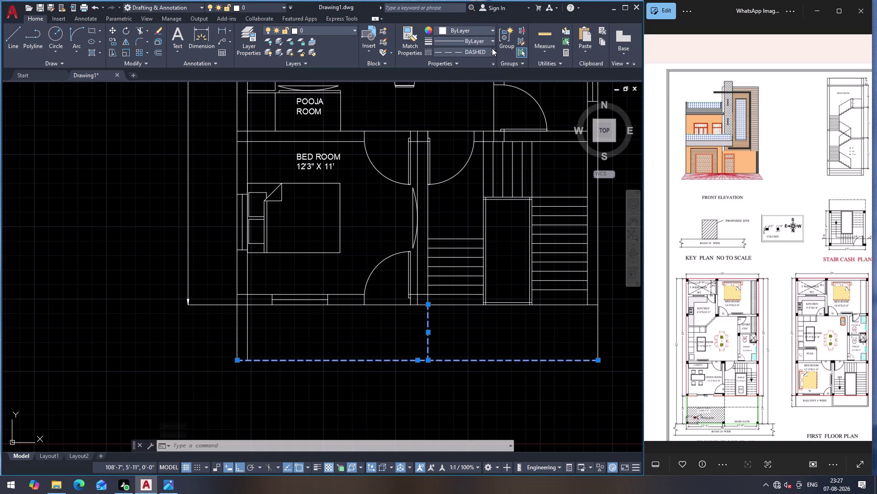
click(492, 48)
click(488, 61)
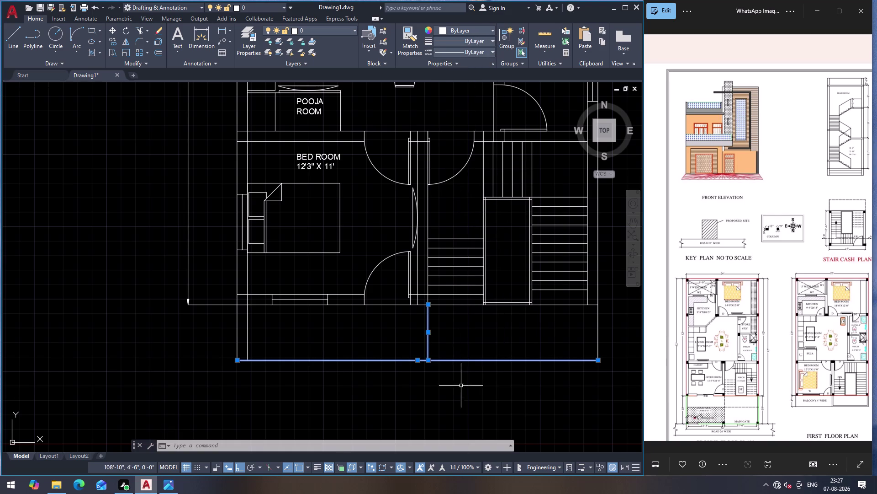
key(Escape)
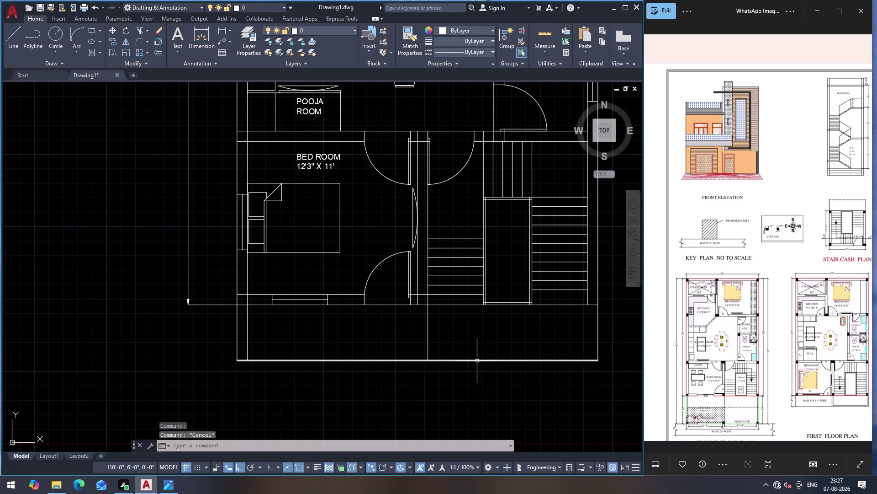
scroll(up, 3)
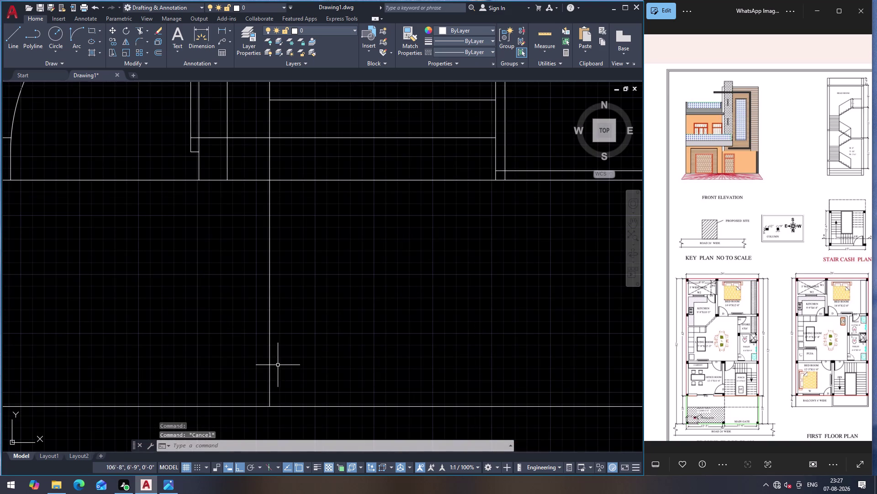
Start offsetting the long vertical wall line and pick the first distance point.
click(271, 368)
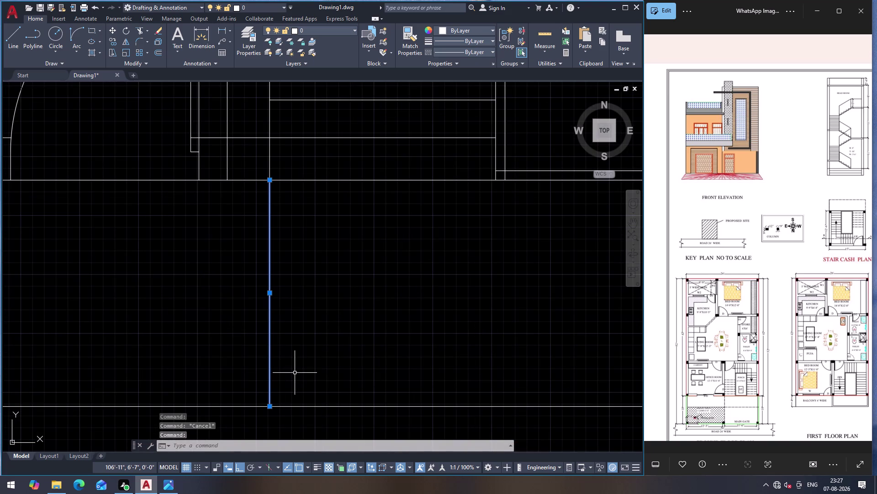
key(Escape)
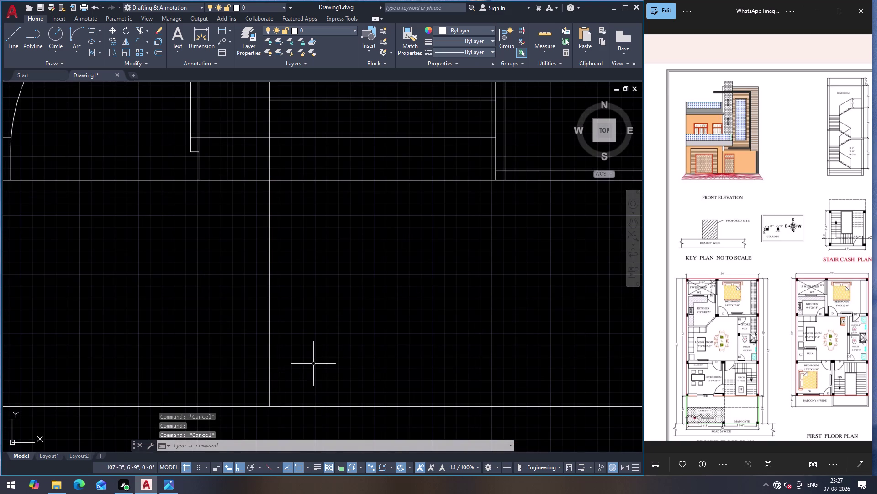
click(270, 360)
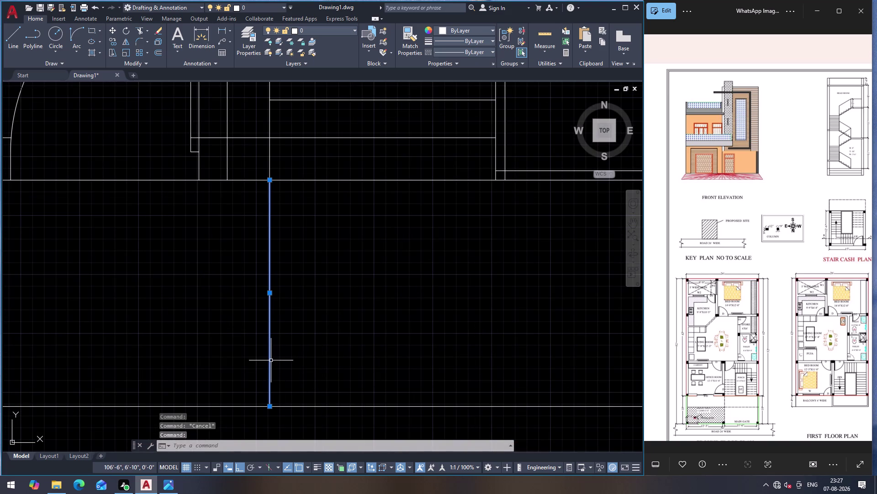
key(o)
key(Return)
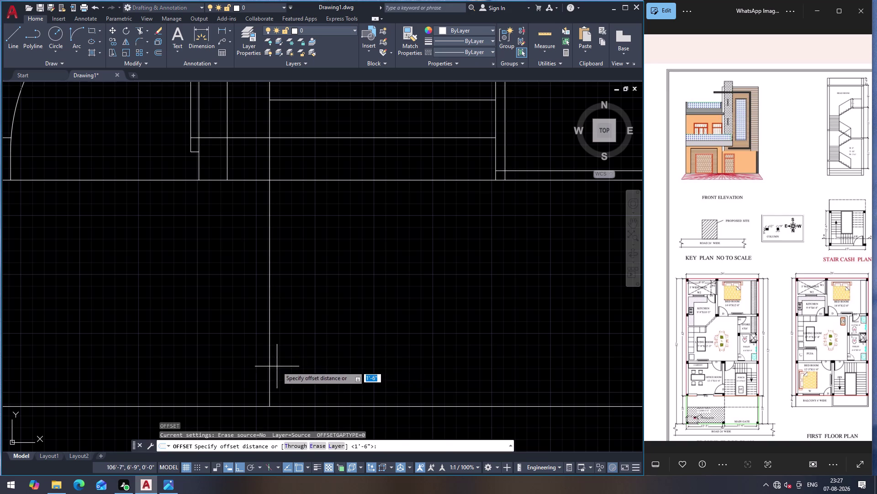
click(269, 369)
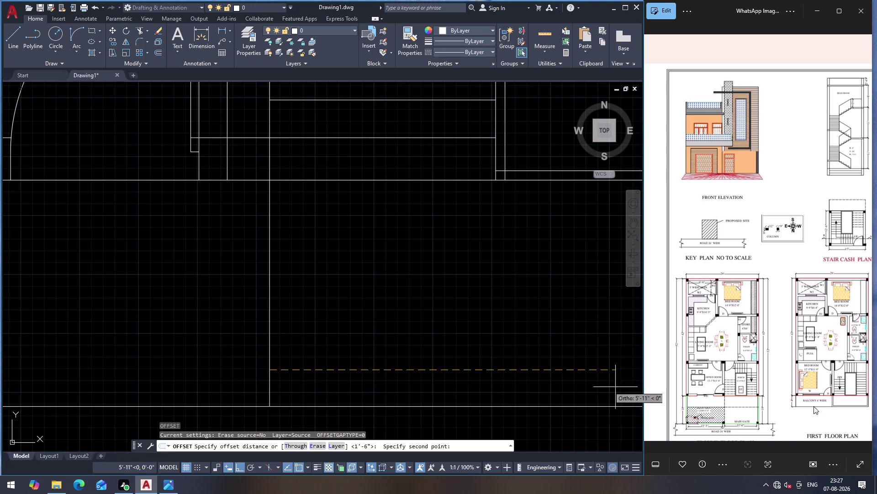
scroll(up, 3)
scroll(down, 3)
click(829, 407)
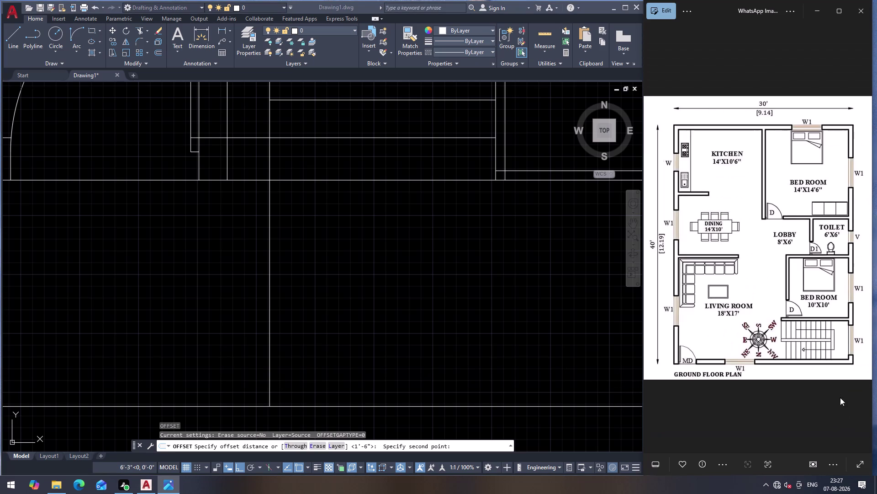
Close the Photos reference image and minimize AutoCAD to show the Downloads folder.
scroll(down, 3)
key(Escape)
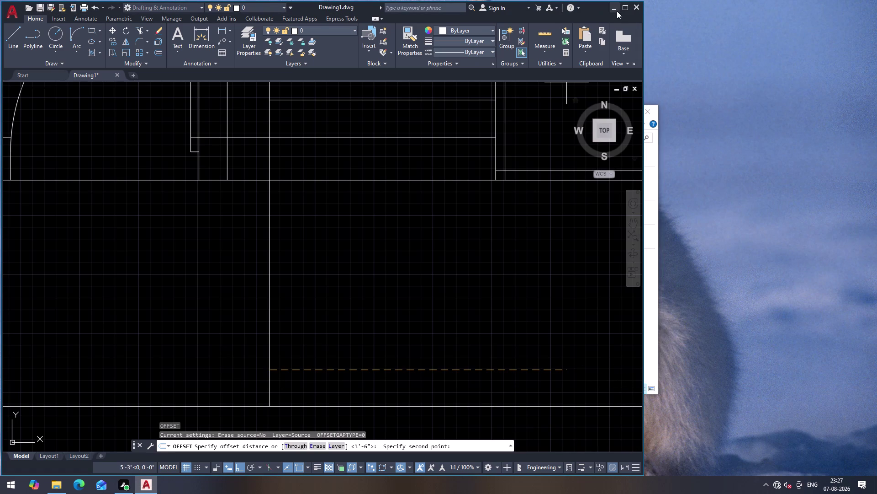